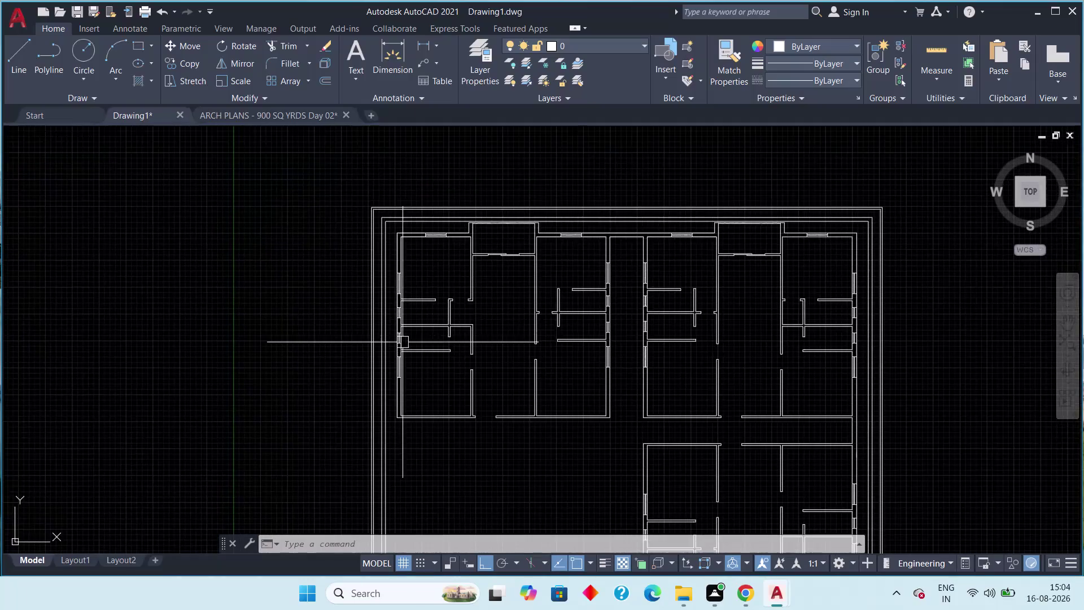
Cancel the running command and zoom and pan to the upper-left rooms' top wall openings.
scroll(up, 3)
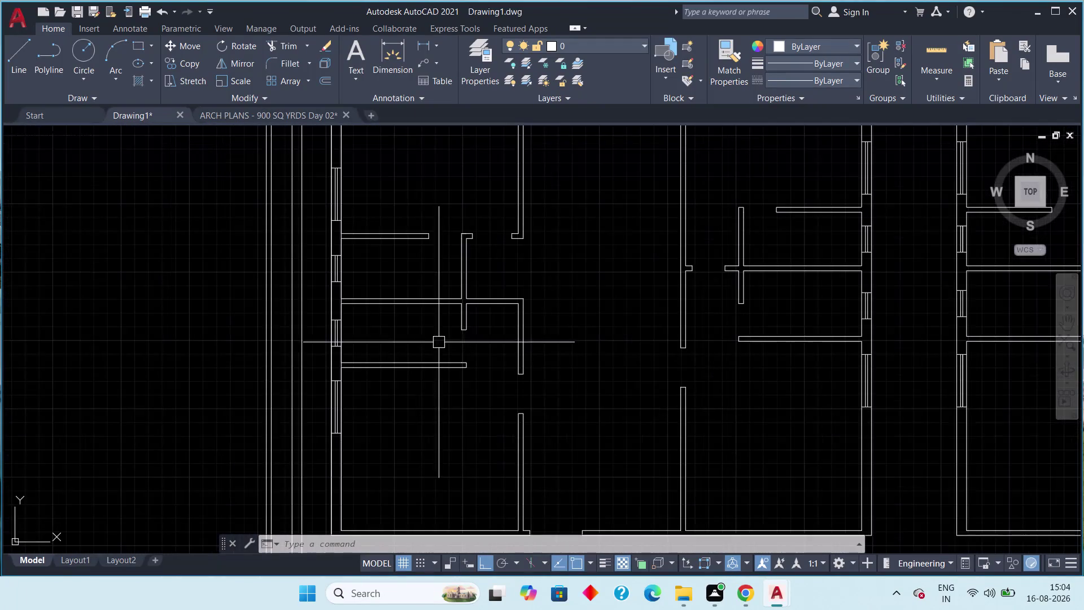
key(Escape)
middle_drag(480, 372, 485, 382)
scroll(up, 3)
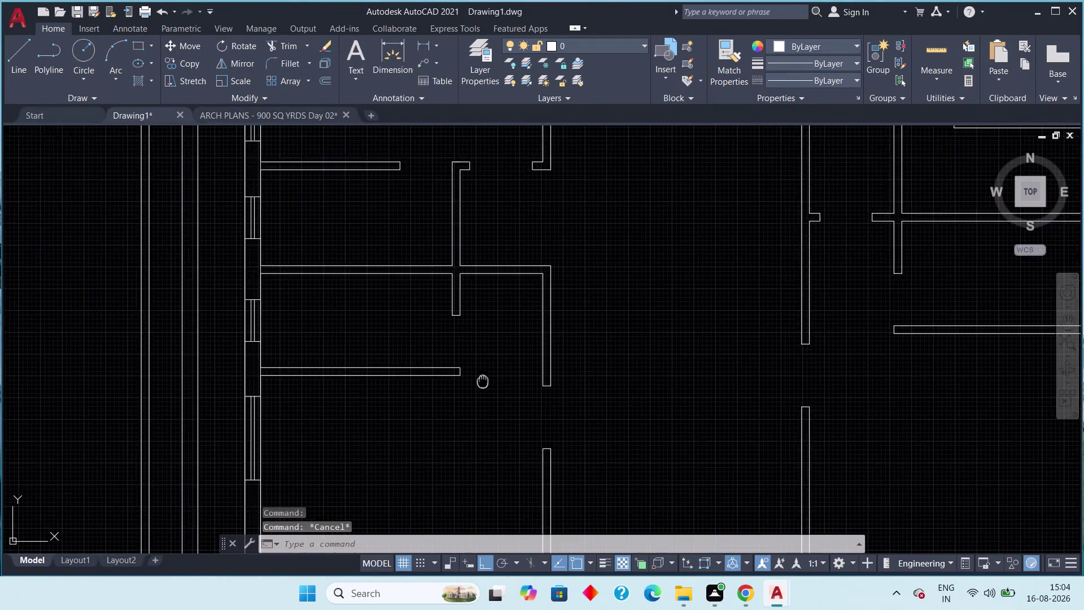
scroll(up, 3)
middle_drag(489, 384, 493, 398)
scroll(down, 3)
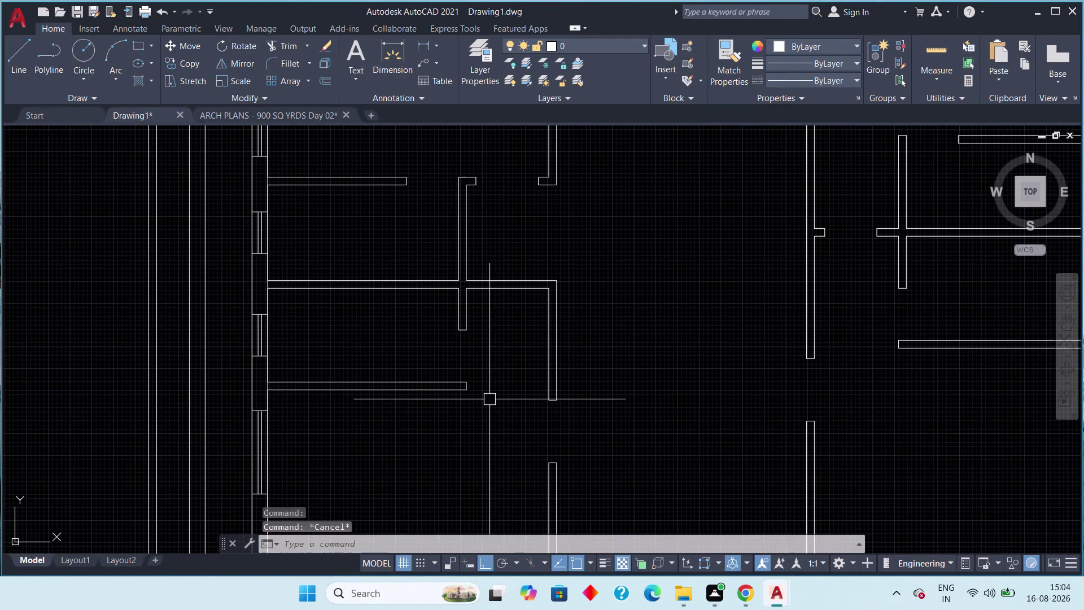
middle_drag(489, 400, 475, 413)
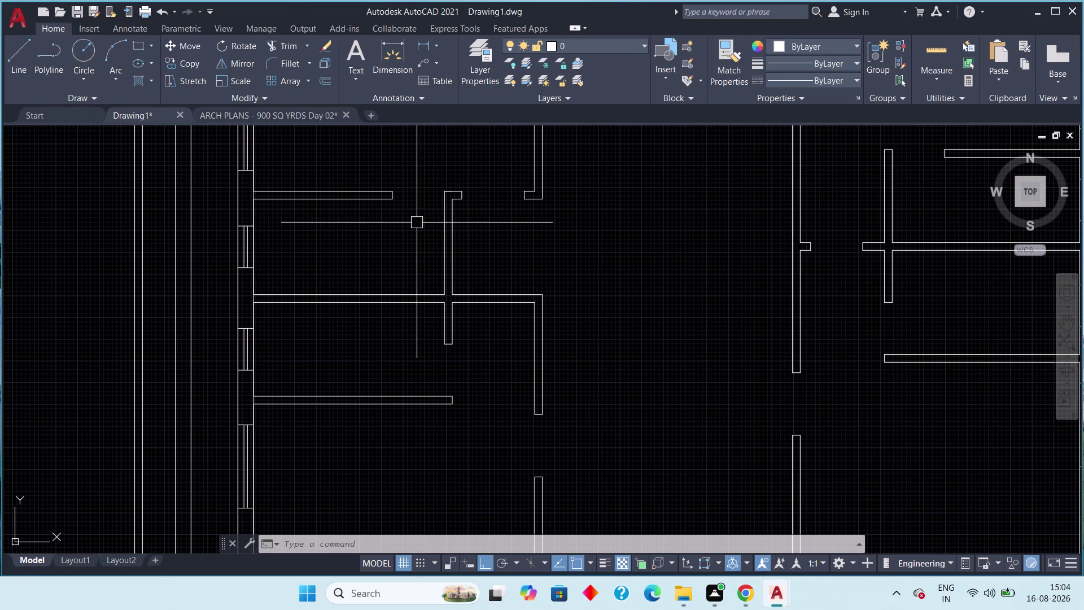
middle_drag(420, 211, 414, 271)
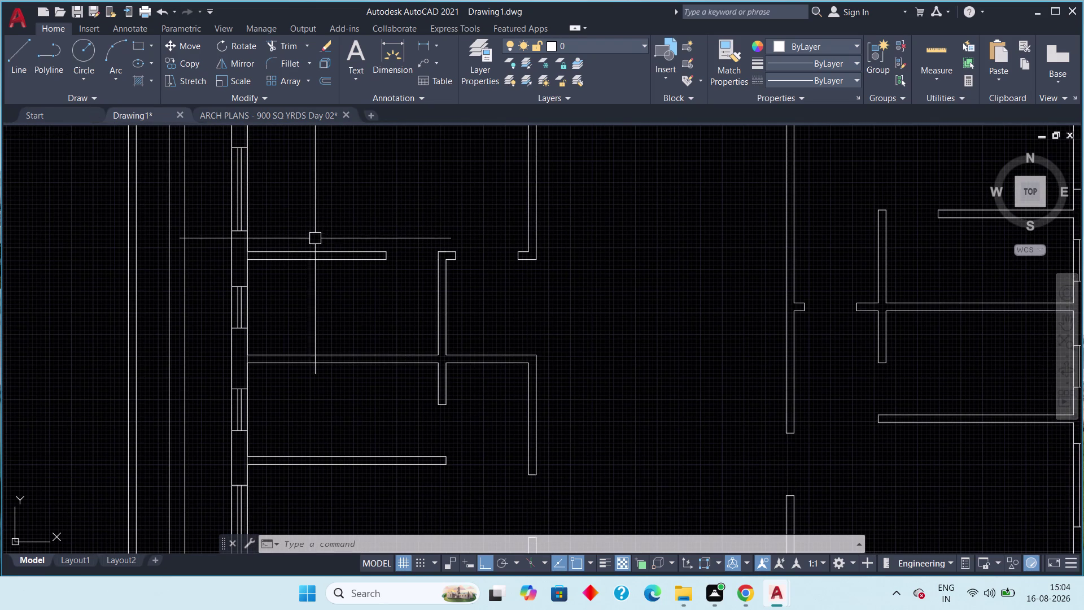
Open Tool Palettes with TP and drag an imperial door into the upper opening.
text(tp)
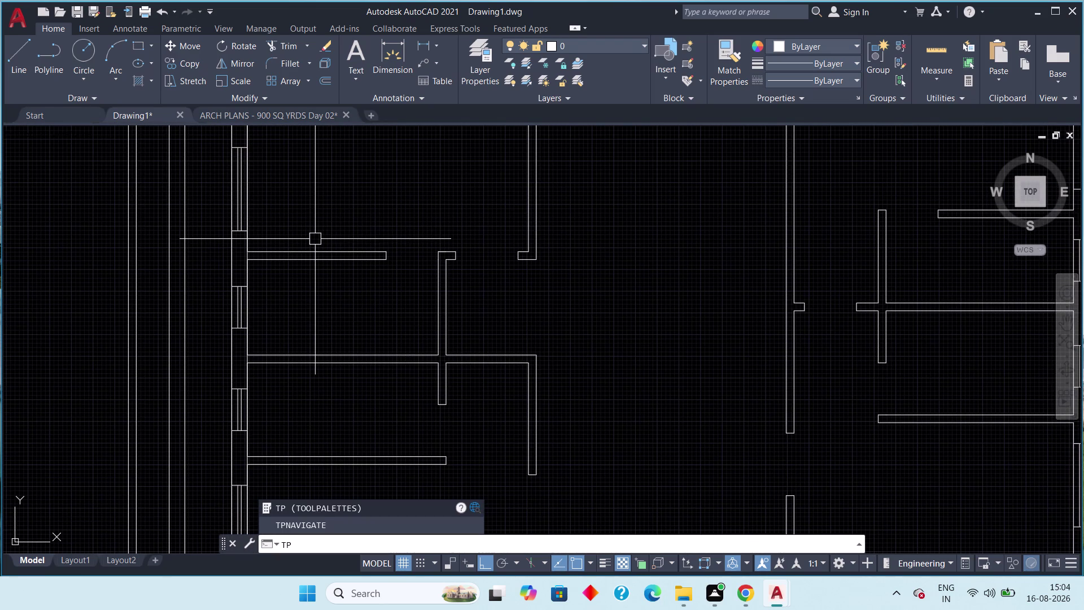
key(space)
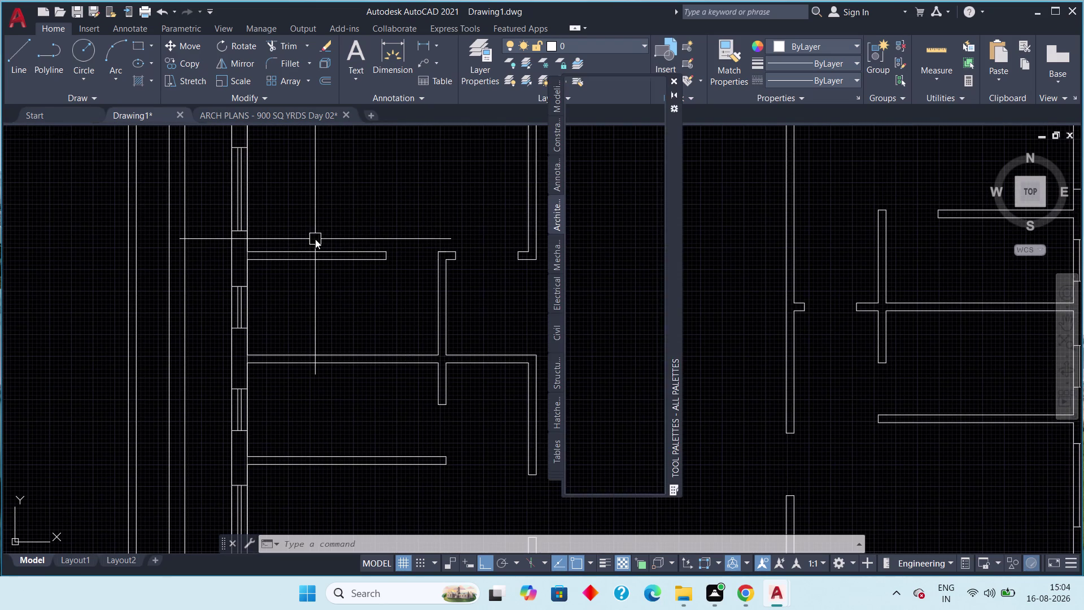
drag(596, 115, 445, 231)
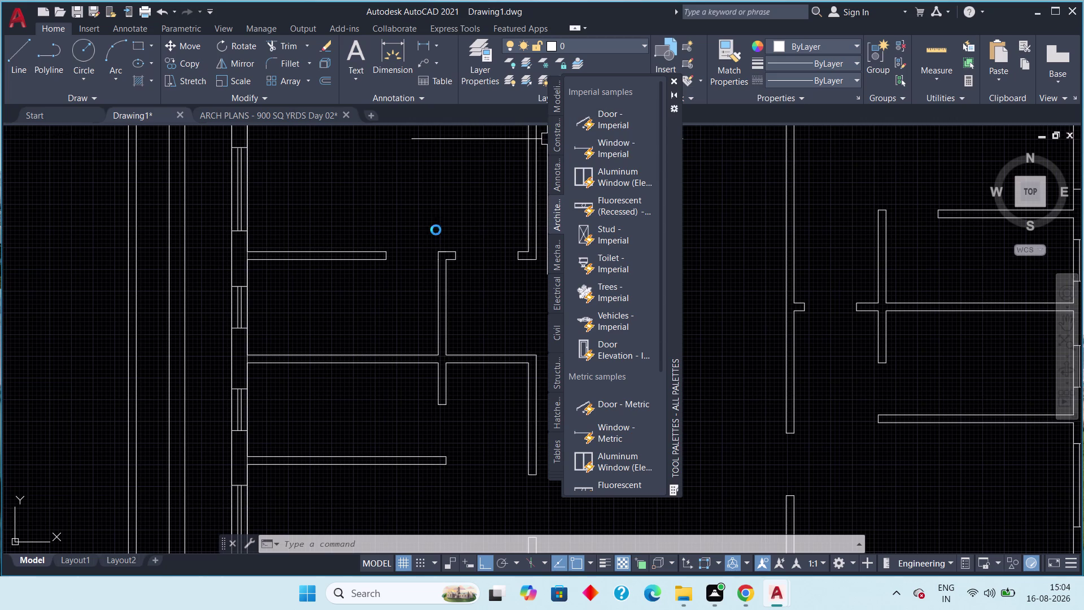
drag(445, 230, 418, 230)
drag(602, 117, 603, 123)
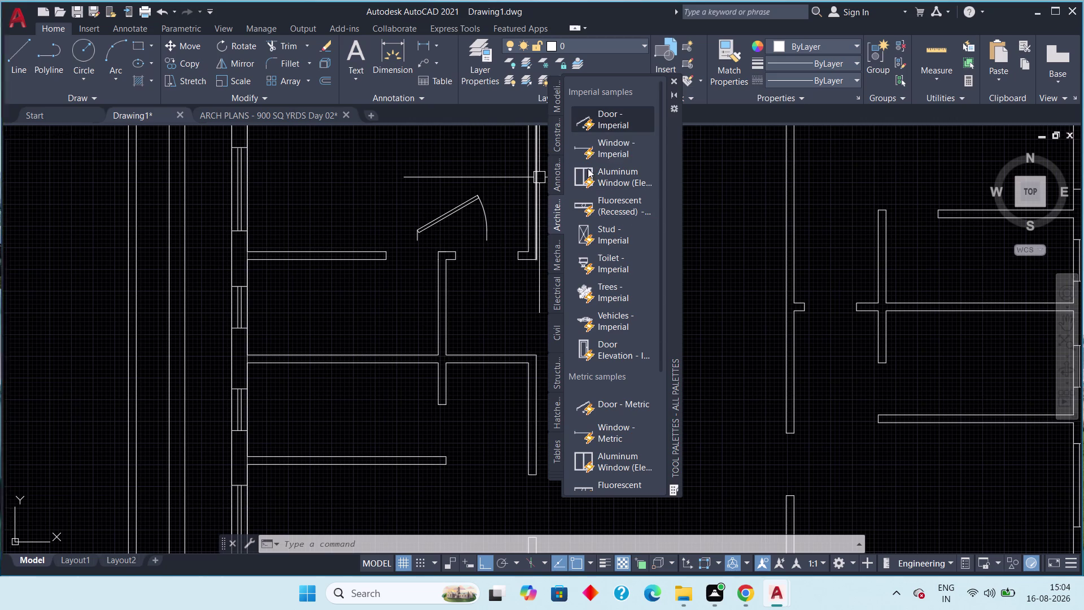
Place a second imperial door in the lower opening and close the Tool Palettes.
drag(602, 123, 370, 404)
middle_drag(372, 408, 370, 405)
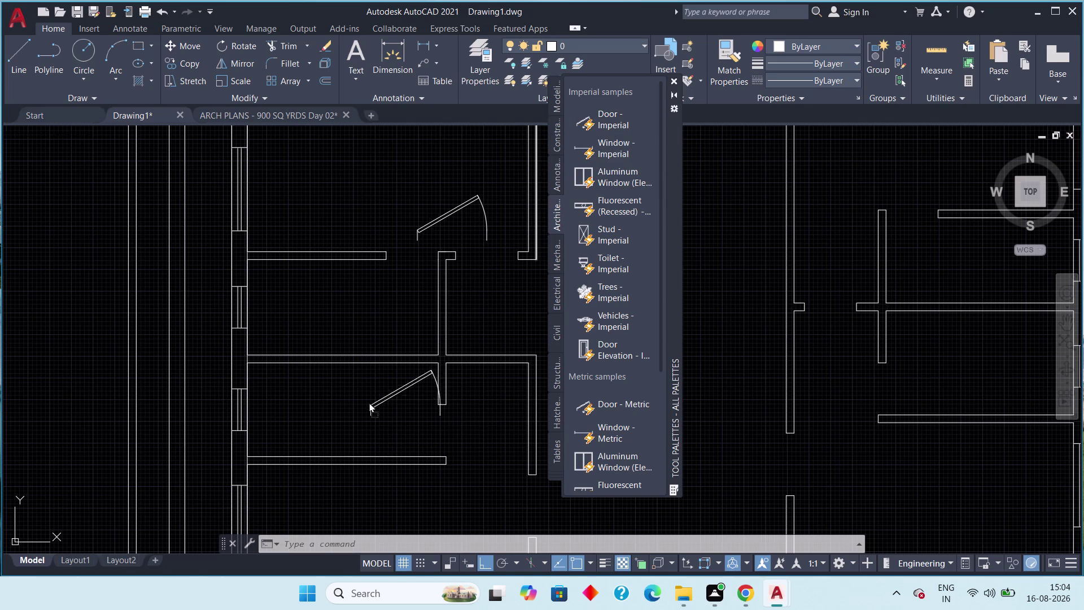
middle_drag(370, 404, 323, 314)
drag(370, 404, 425, 436)
middle_drag(398, 401, 376, 368)
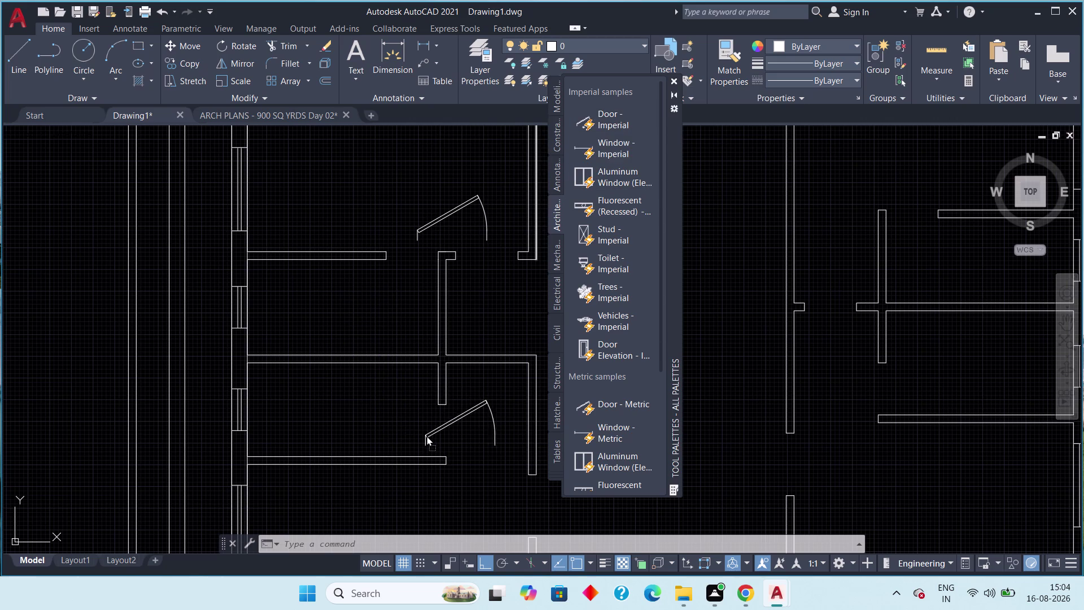
drag(426, 435, 439, 431)
middle_drag(426, 443, 352, 382)
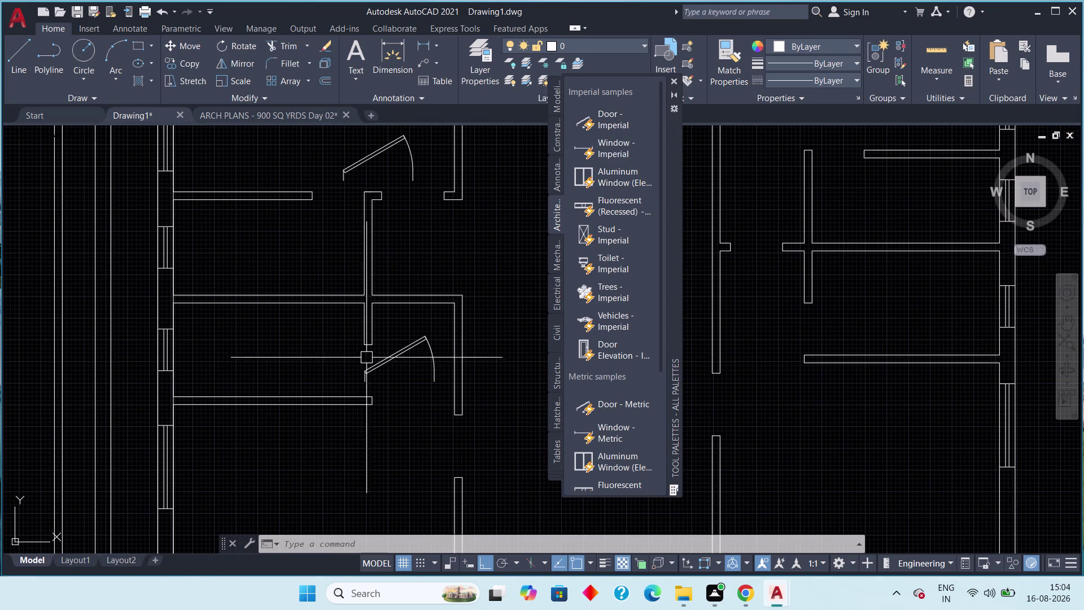
scroll(down, 3)
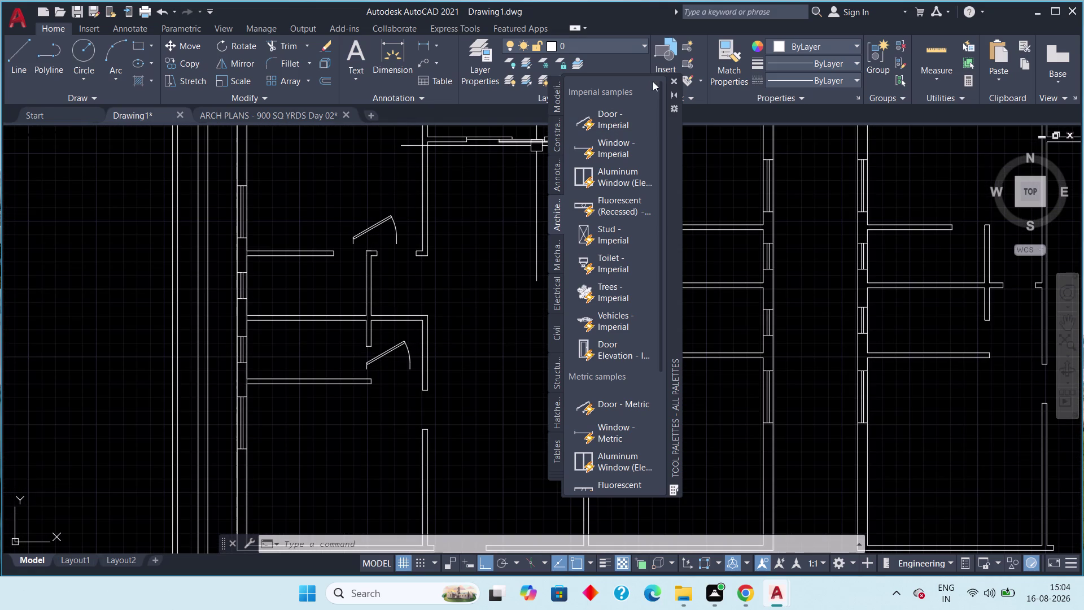
click(676, 77)
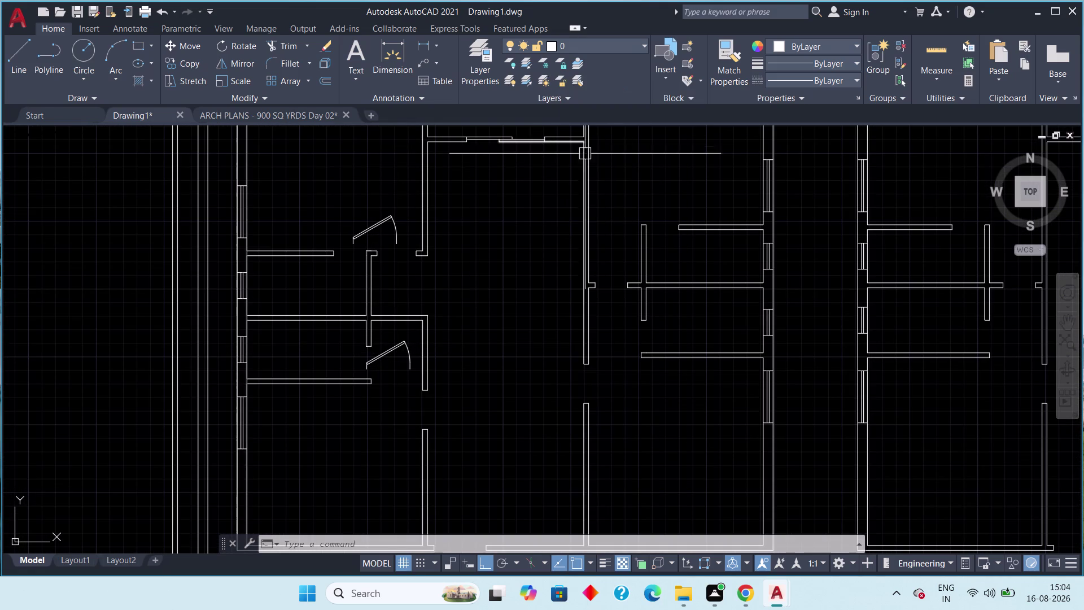
scroll(down, 3)
Pan out over the whole floor plan to check the door placements.
middle_drag(560, 225, 533, 202)
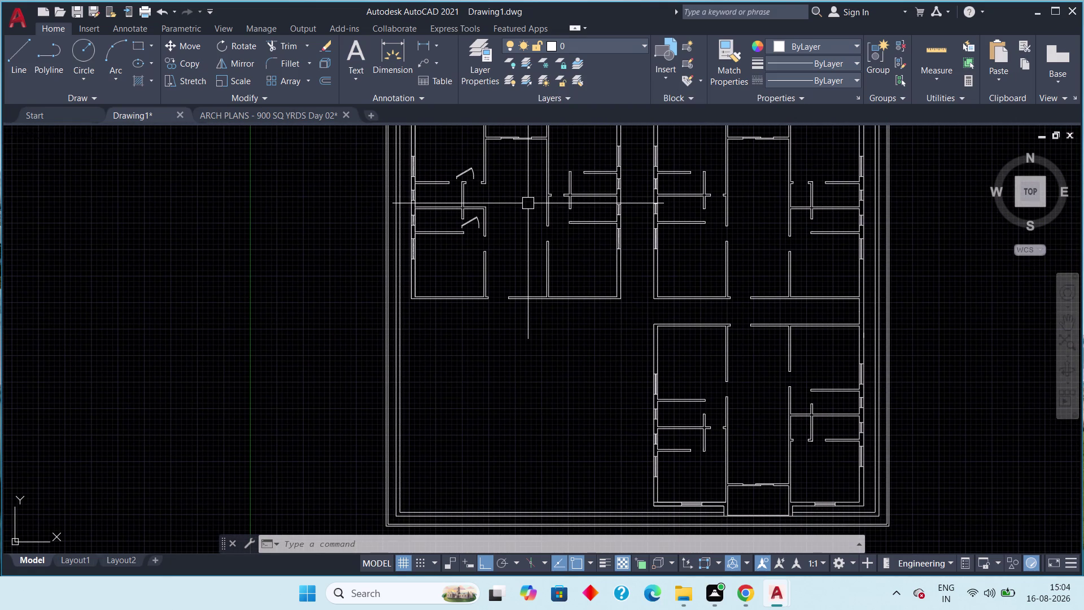
middle_drag(546, 248, 477, 302)
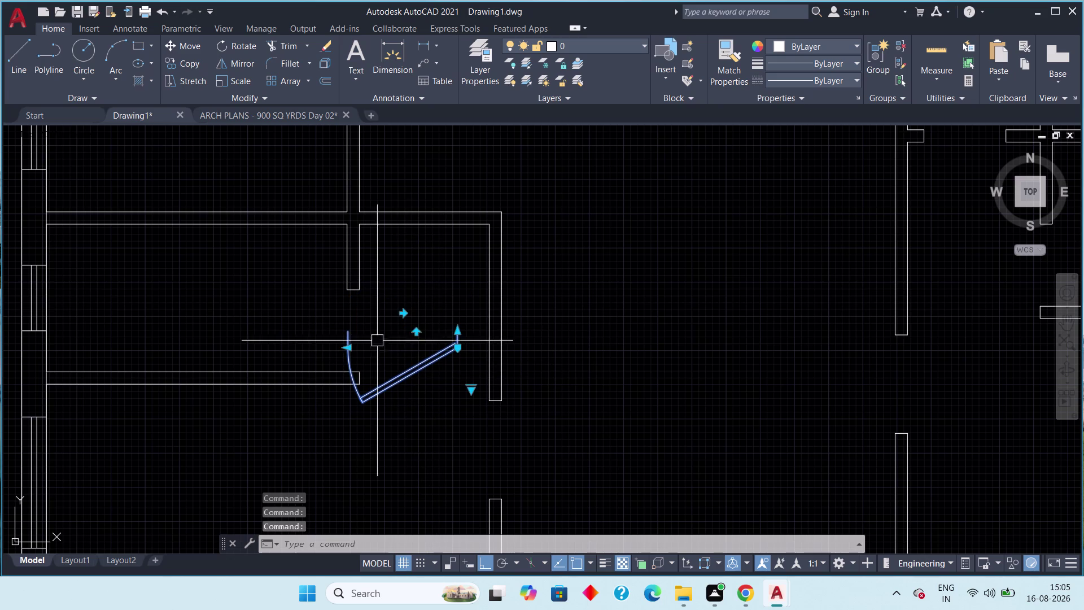
Flip the door's hinge and swing, then set its opening angle to 90°.
click(470, 388)
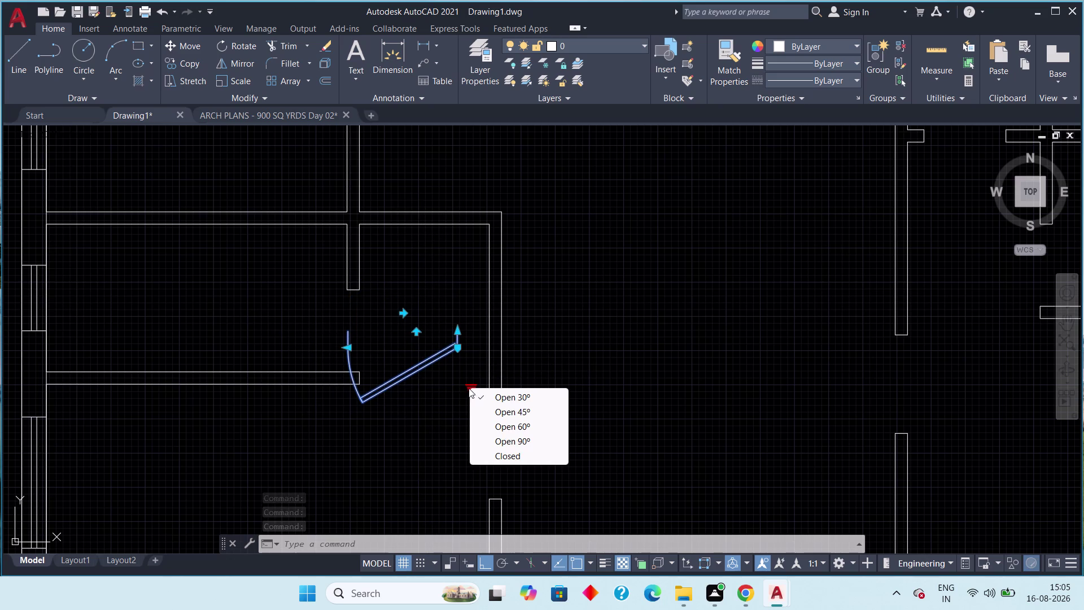
click(494, 405)
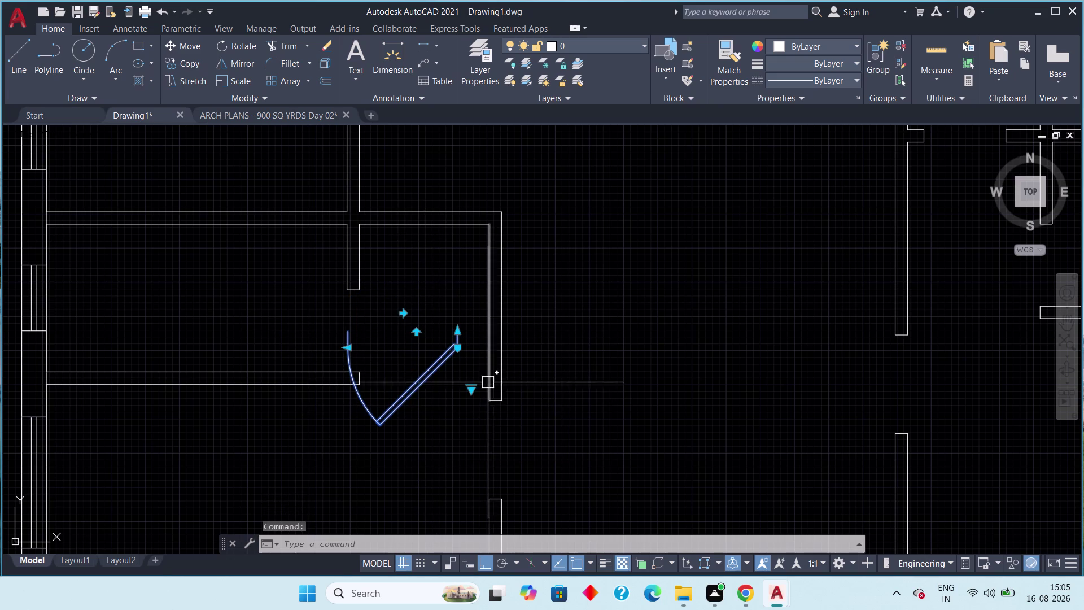
click(472, 389)
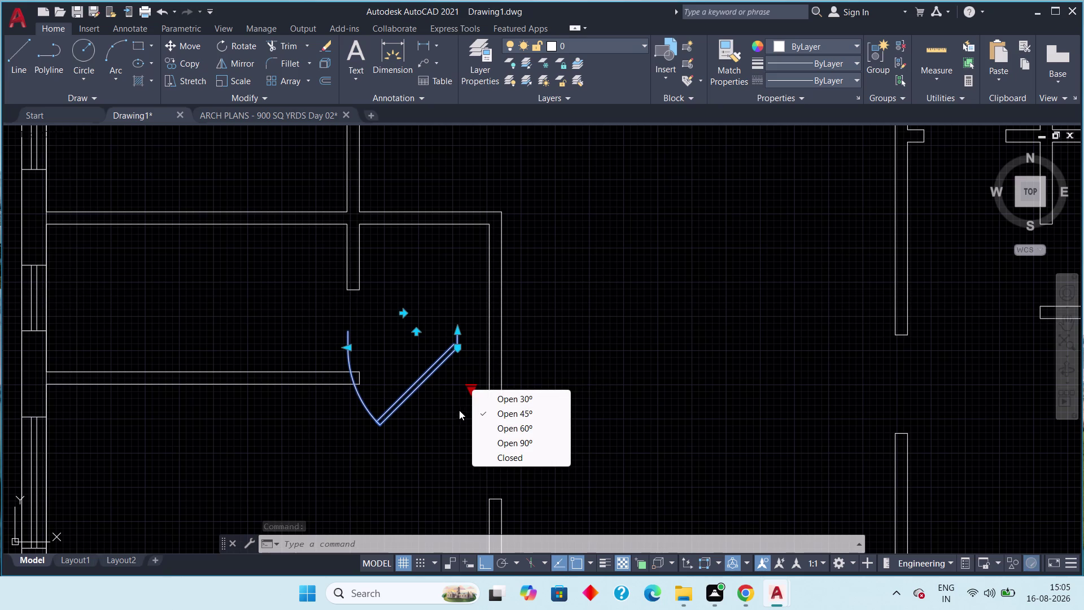
click(522, 439)
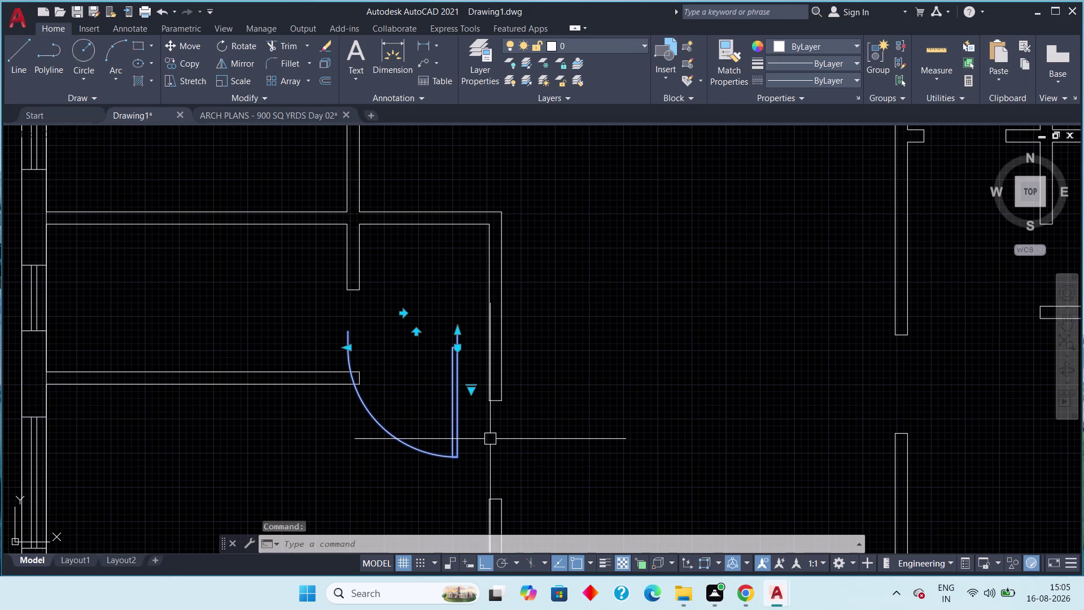
Flip the door swing up into the opening and move the hinge to the left side.
click(419, 336)
click(417, 336)
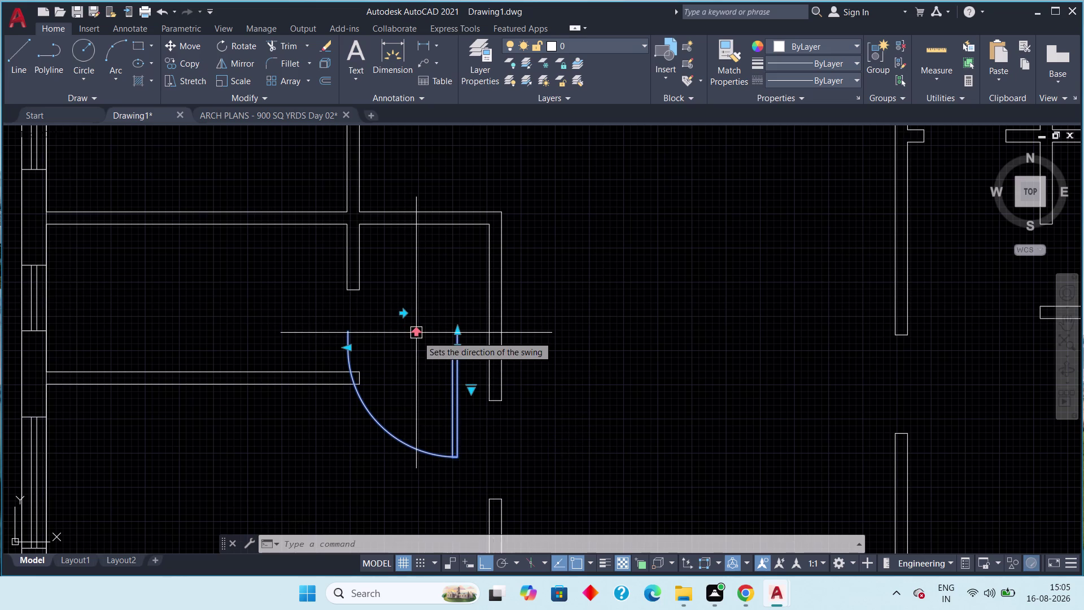
click(418, 336)
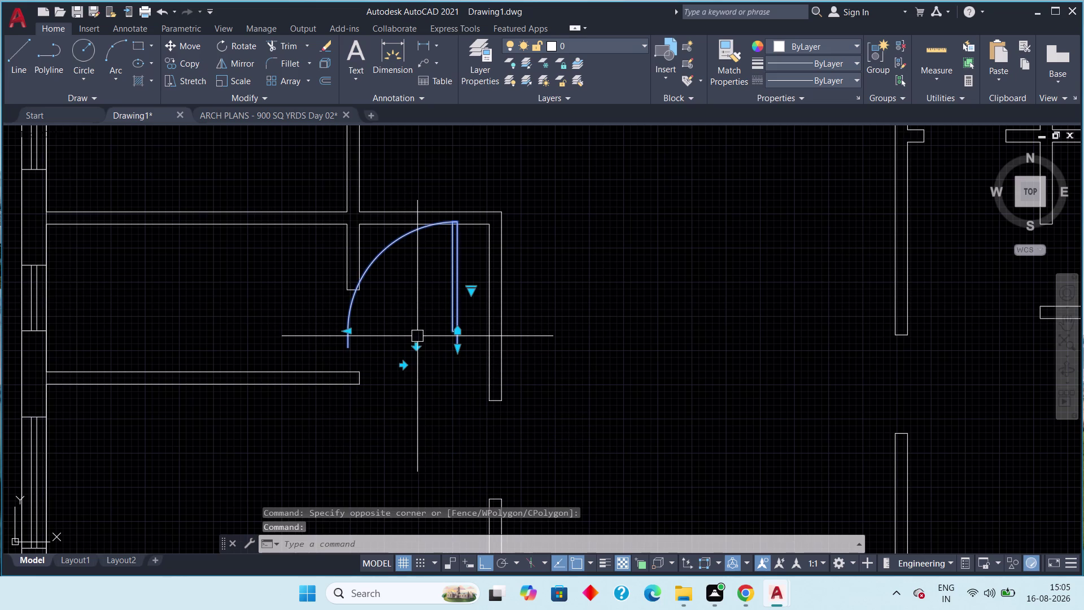
click(406, 365)
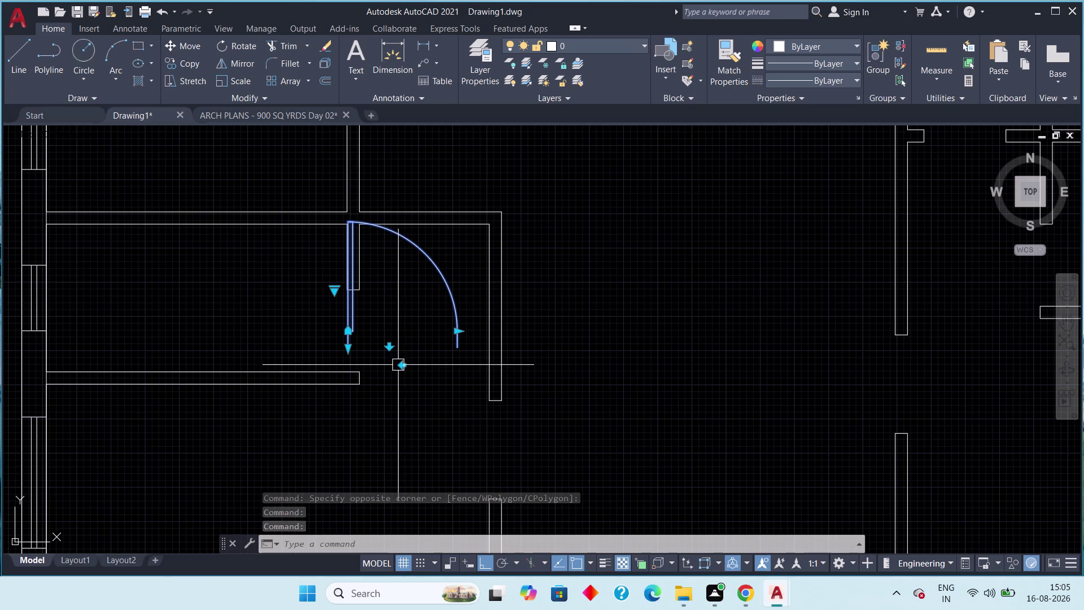
click(401, 367)
click(402, 367)
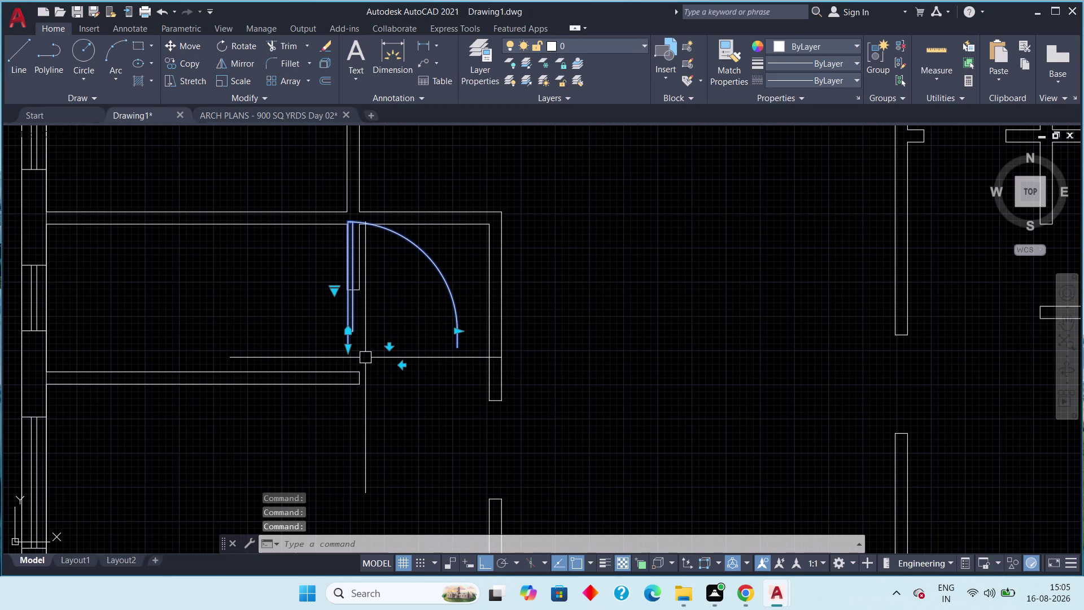
Rotate the door with RO about its hinge corner so the leaf lies along the lower wall.
key(r)
key(o)
key(space)
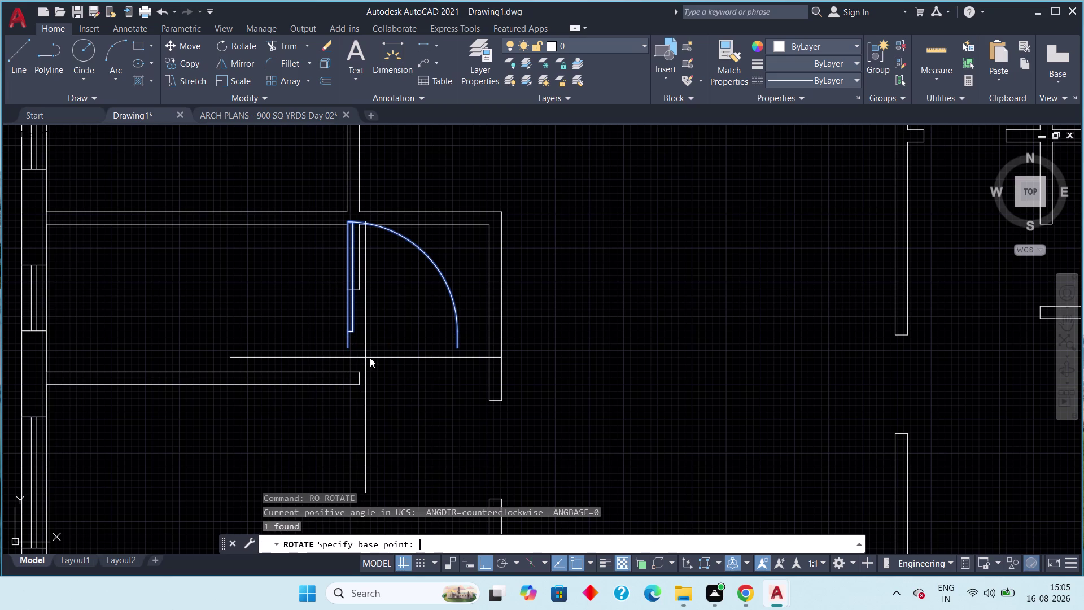
click(344, 346)
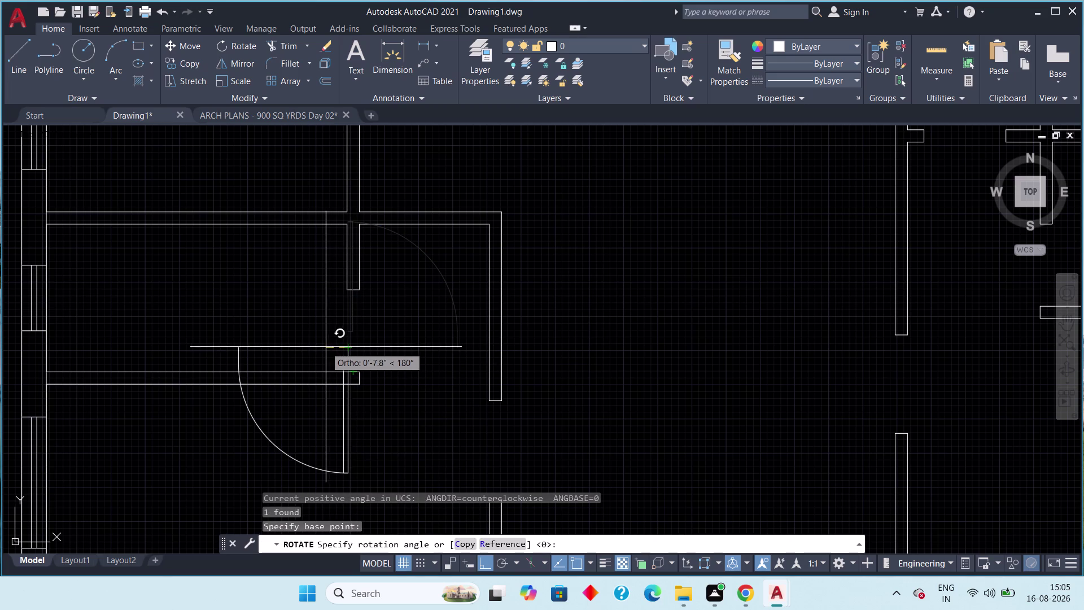
key(F8)
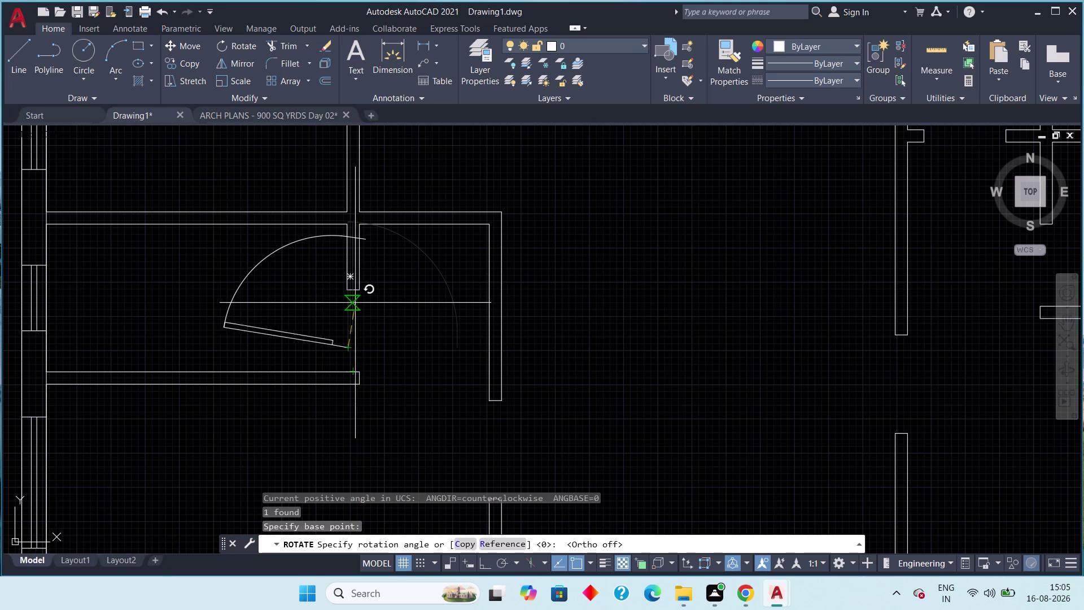
key(F8)
click(334, 307)
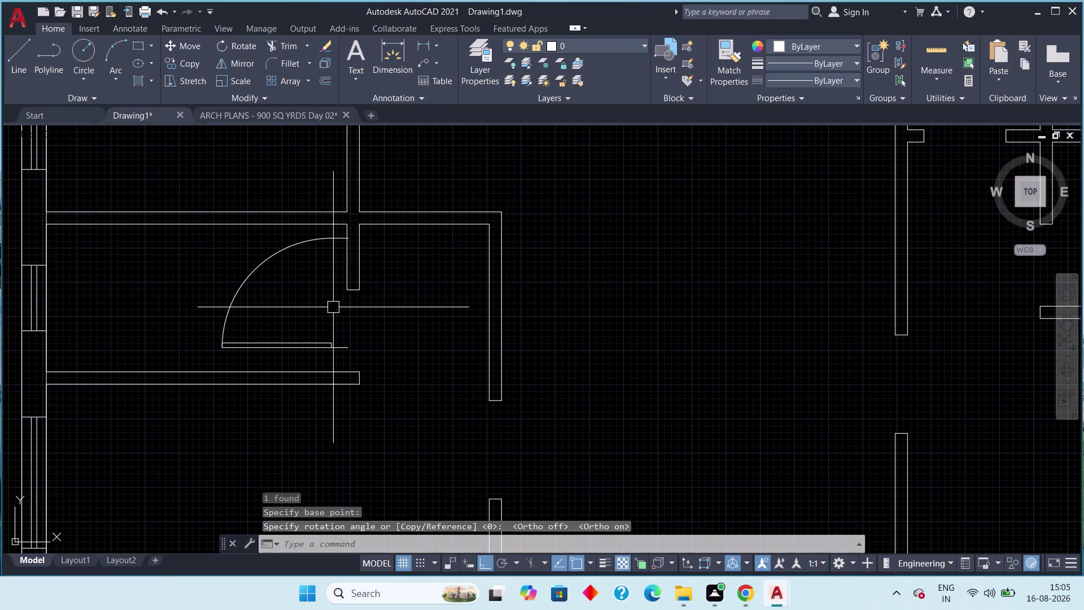
Reselect the rotated door and zoom in on its lower end.
key(Escape)
drag(351, 324, 315, 338)
click(303, 347)
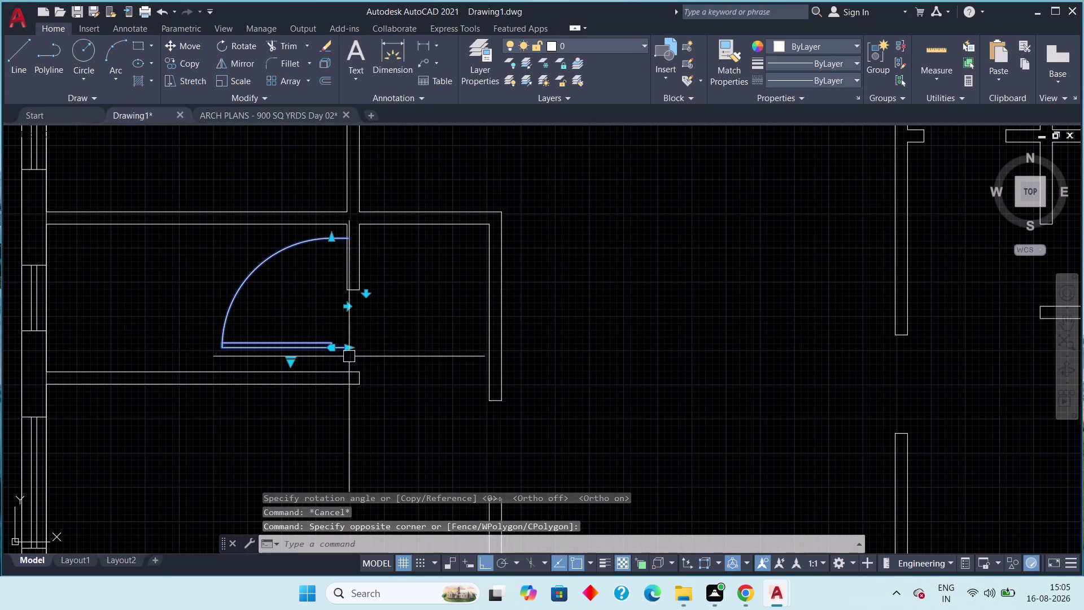
middle_drag(352, 356, 295, 325)
scroll(up, 3)
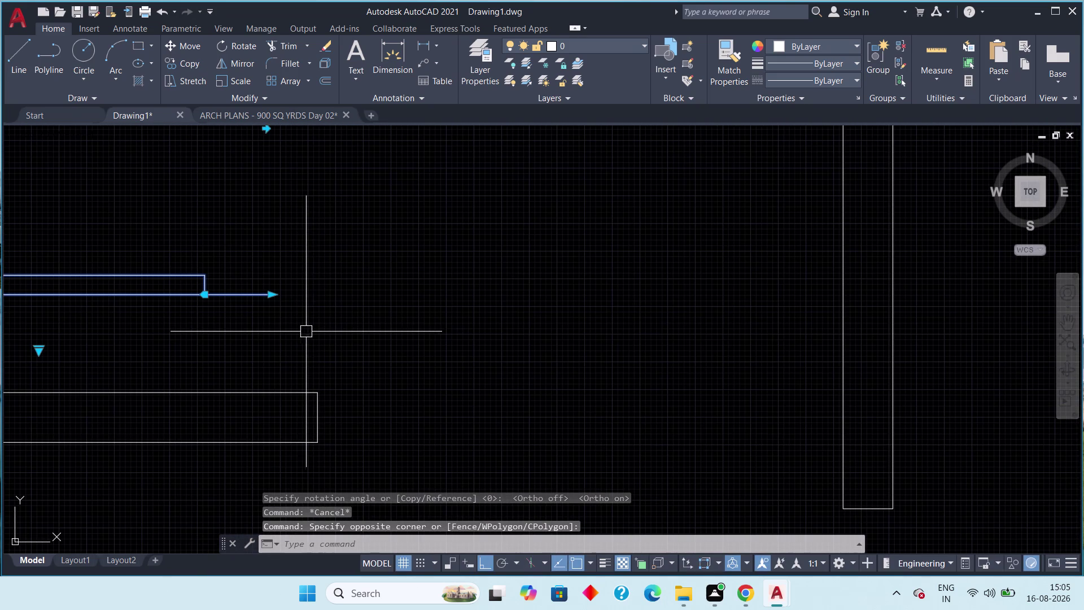
Move the door from its corner onto the wall's end point.
key(m)
key(space)
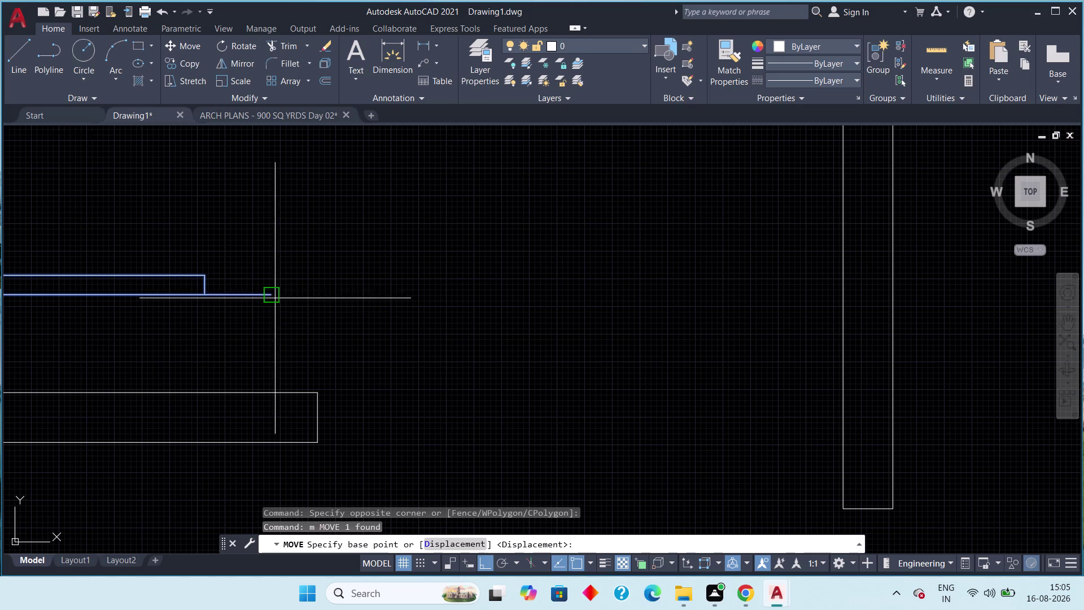
click(273, 293)
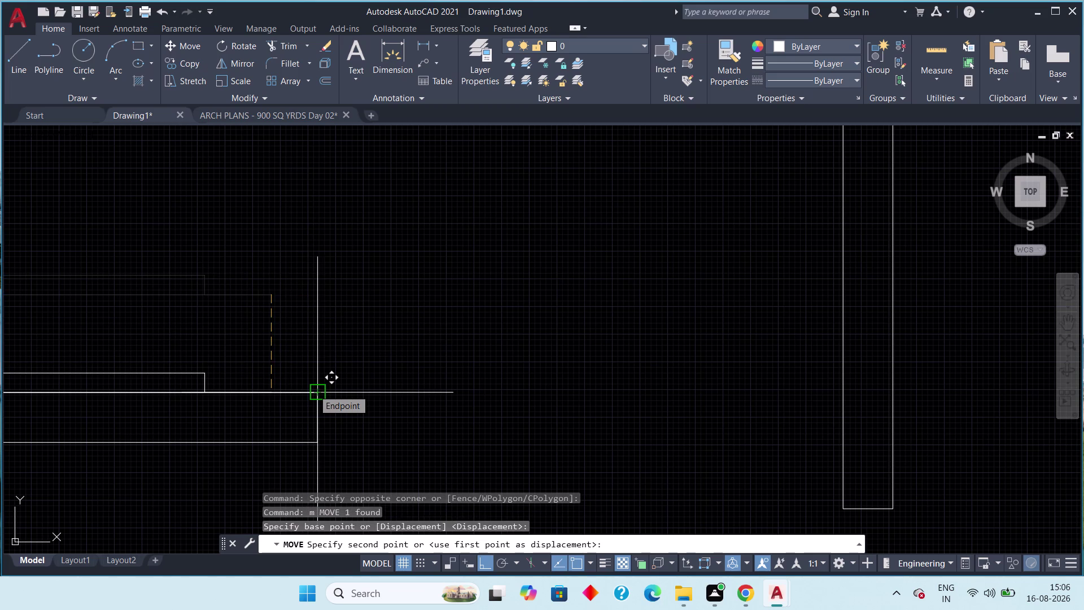
key(F8)
scroll(down, 3)
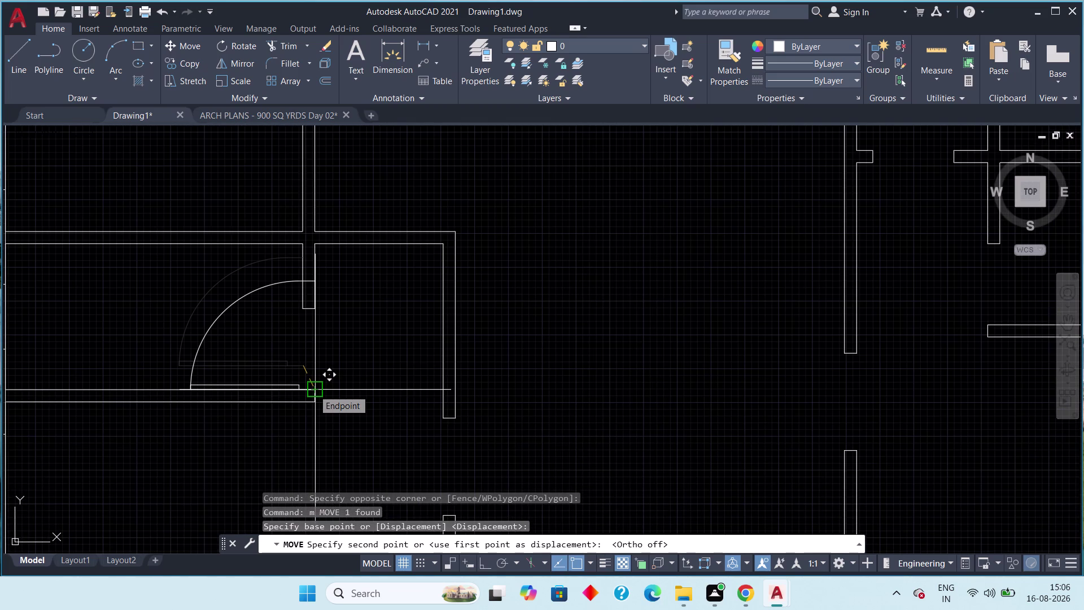
scroll(up, 3)
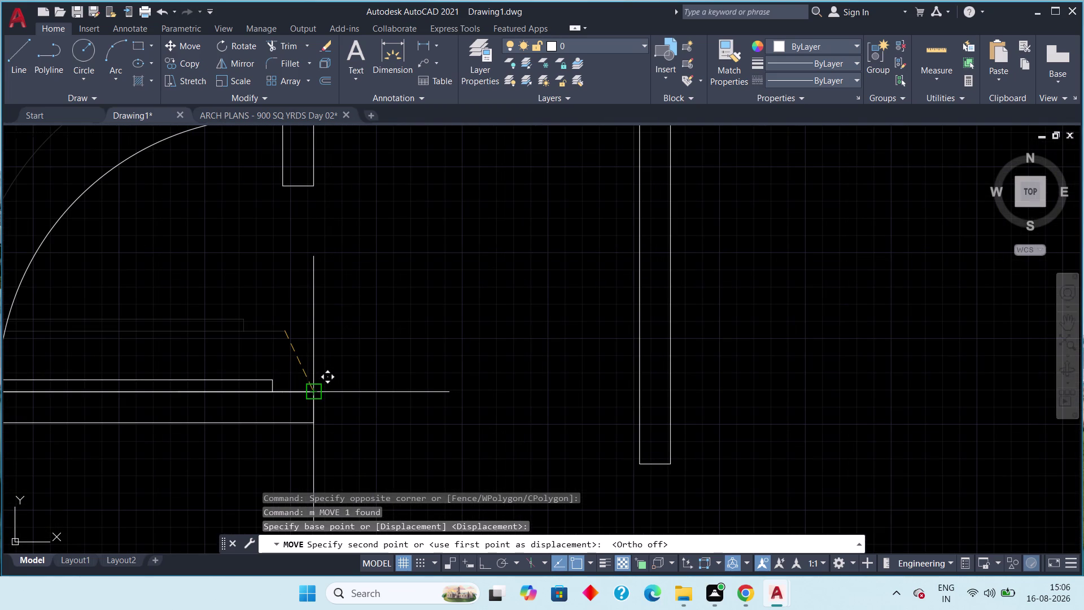
click(313, 390)
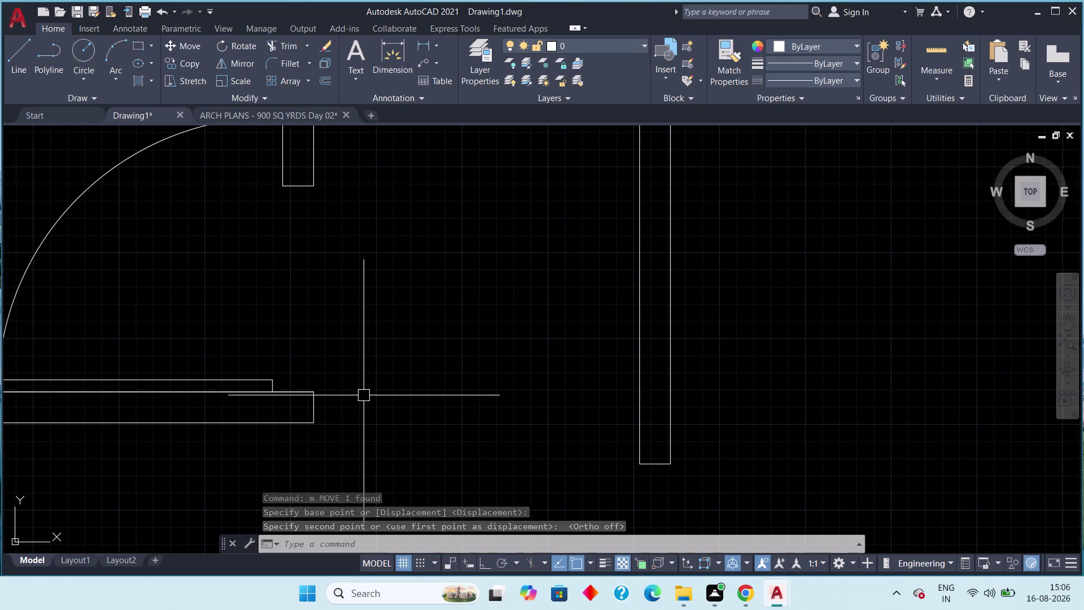
Grip-edit the door's corner to sit at the opening edge.
scroll(down, 3)
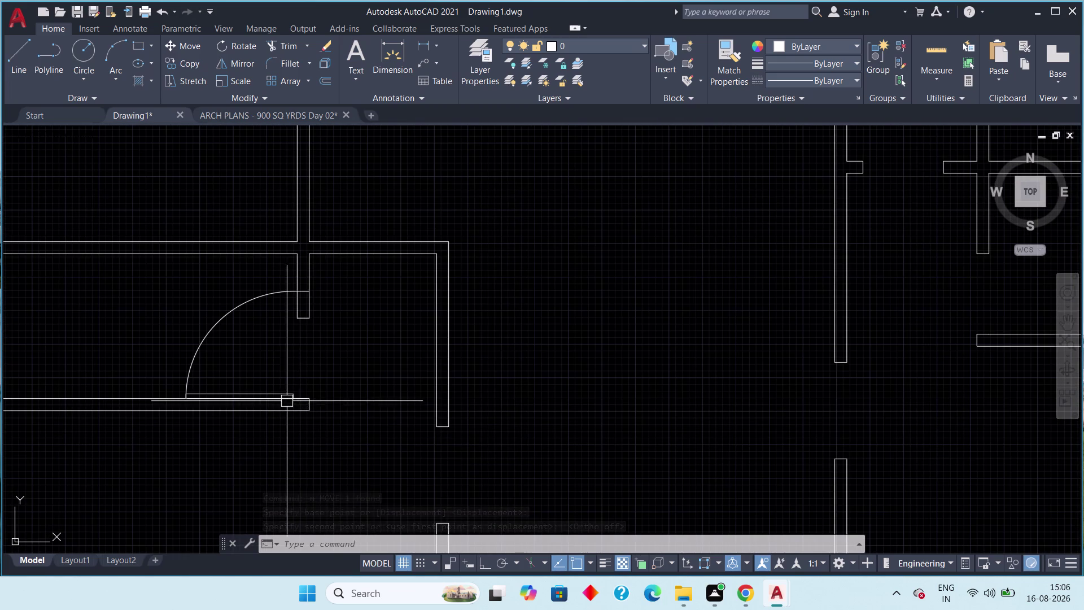
scroll(up, 3)
click(261, 230)
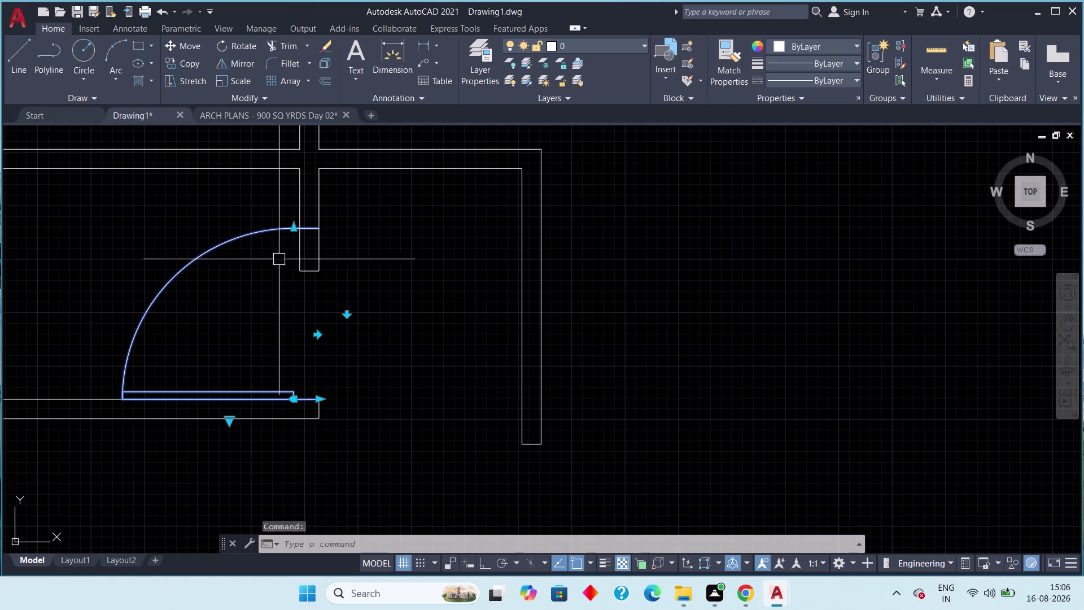
click(294, 227)
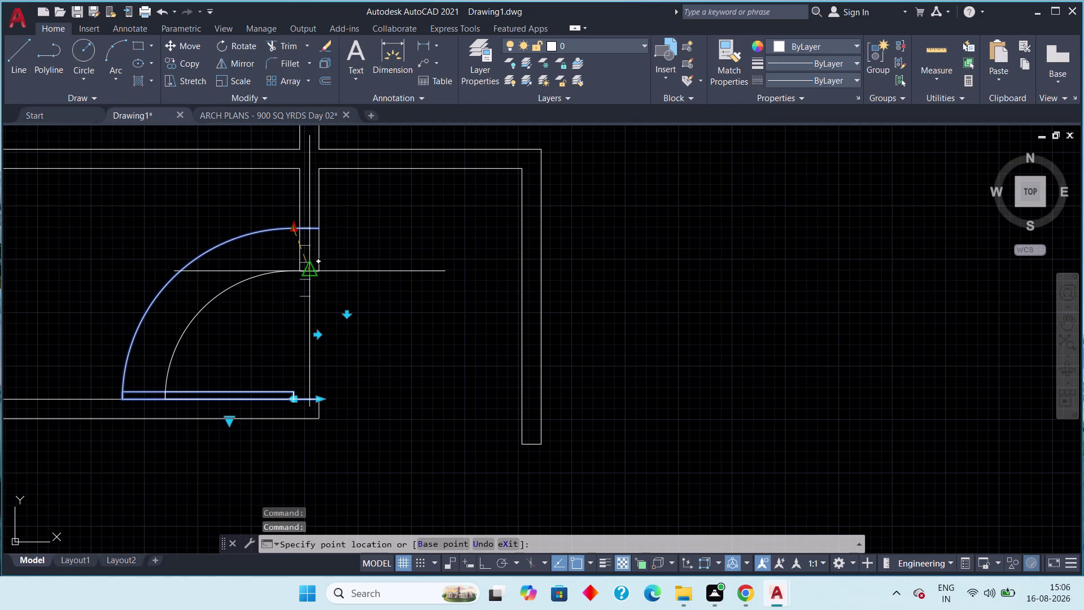
click(307, 274)
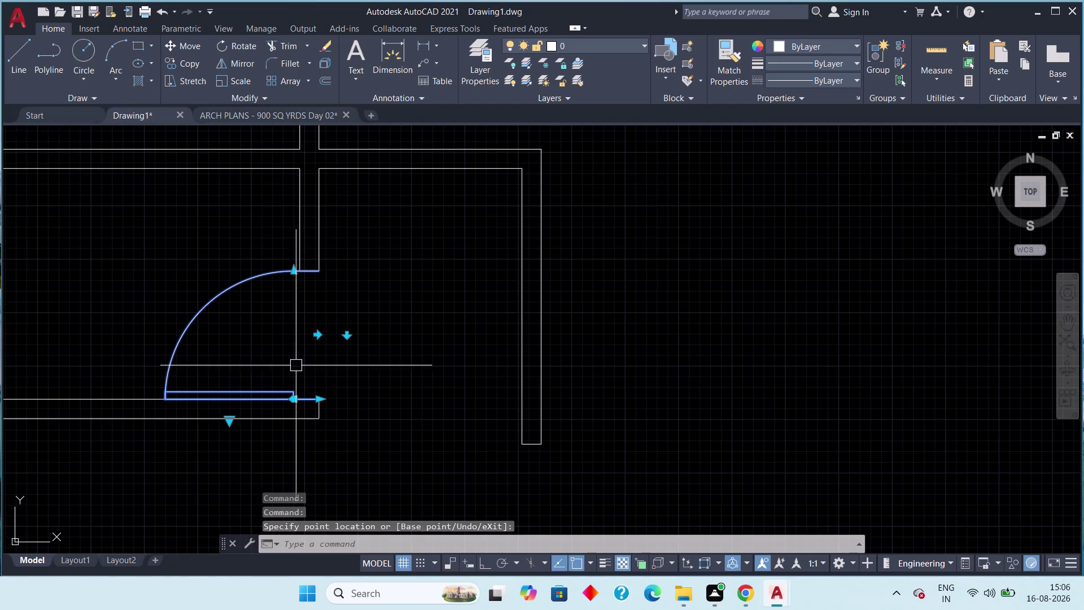
key(Escape)
Select the upper door and toggle its swing and orientation flip grips.
scroll(down, 3)
middle_drag(325, 379, 315, 373)
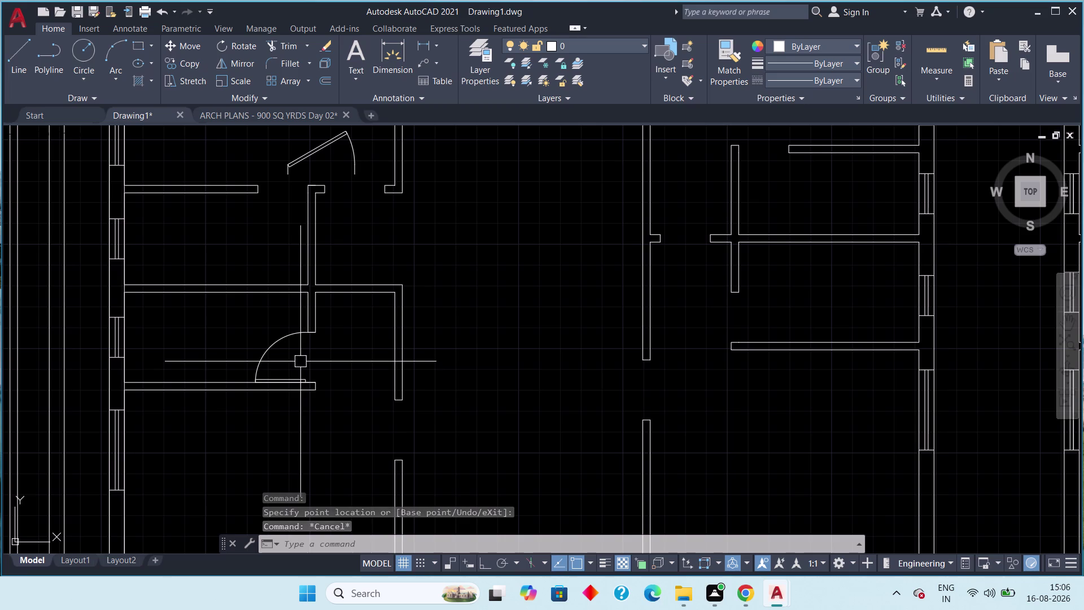
middle_drag(299, 362, 288, 387)
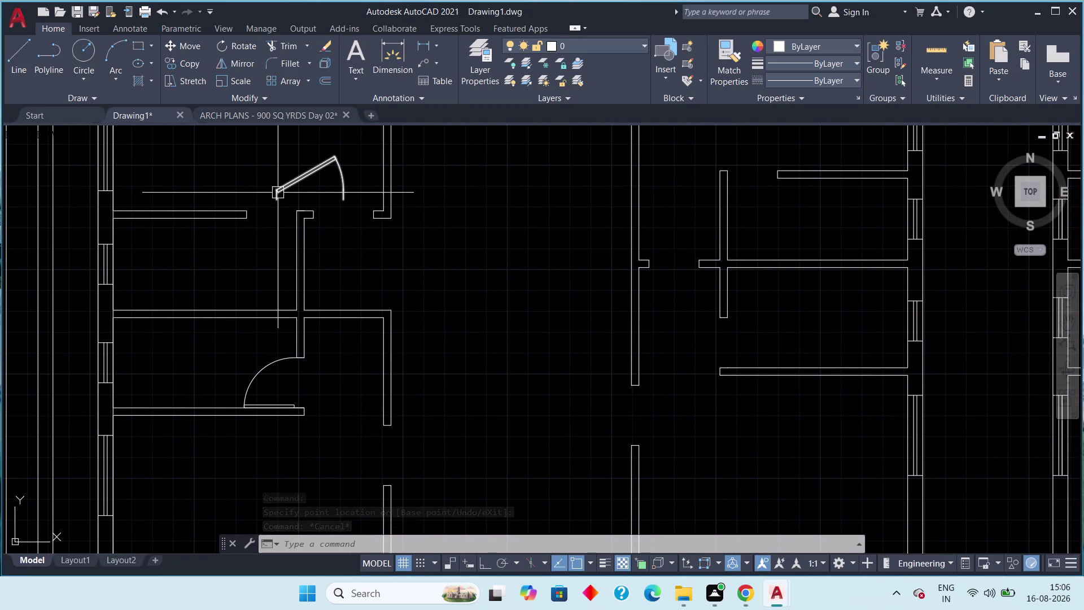
click(279, 195)
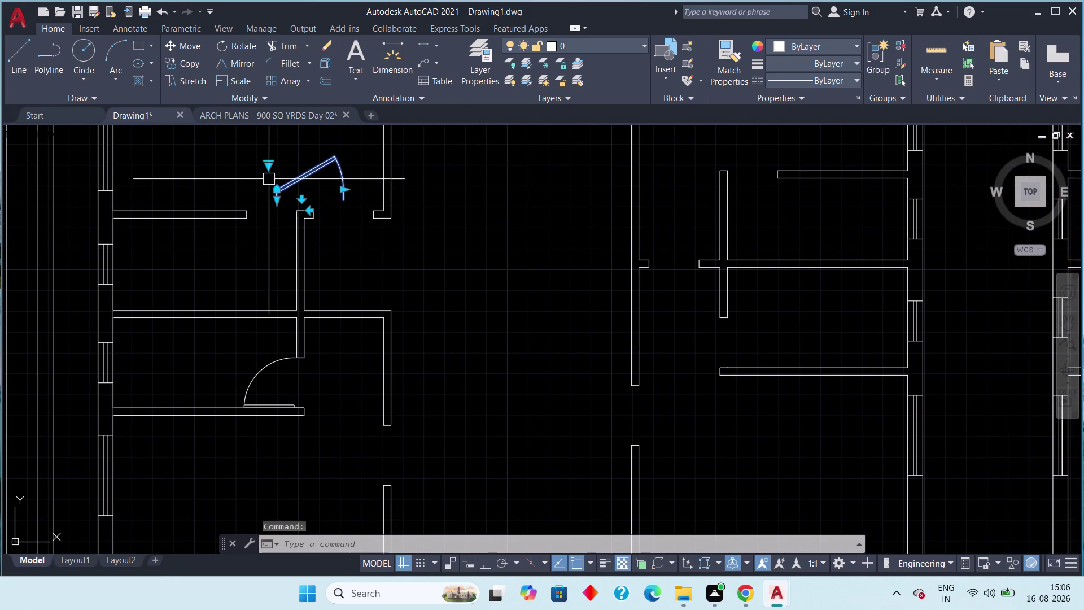
click(305, 198)
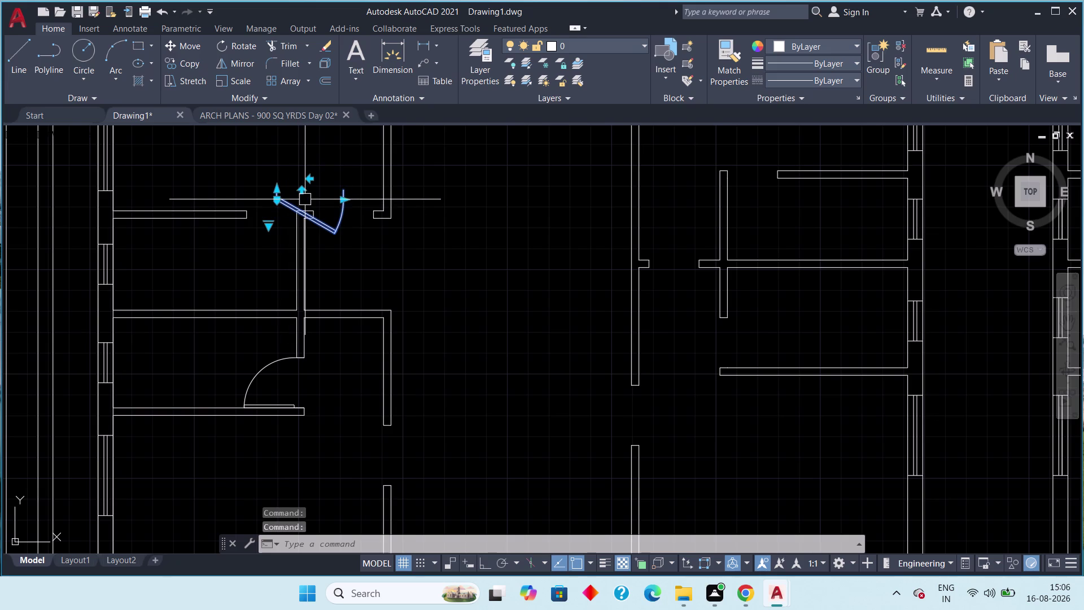
click(303, 193)
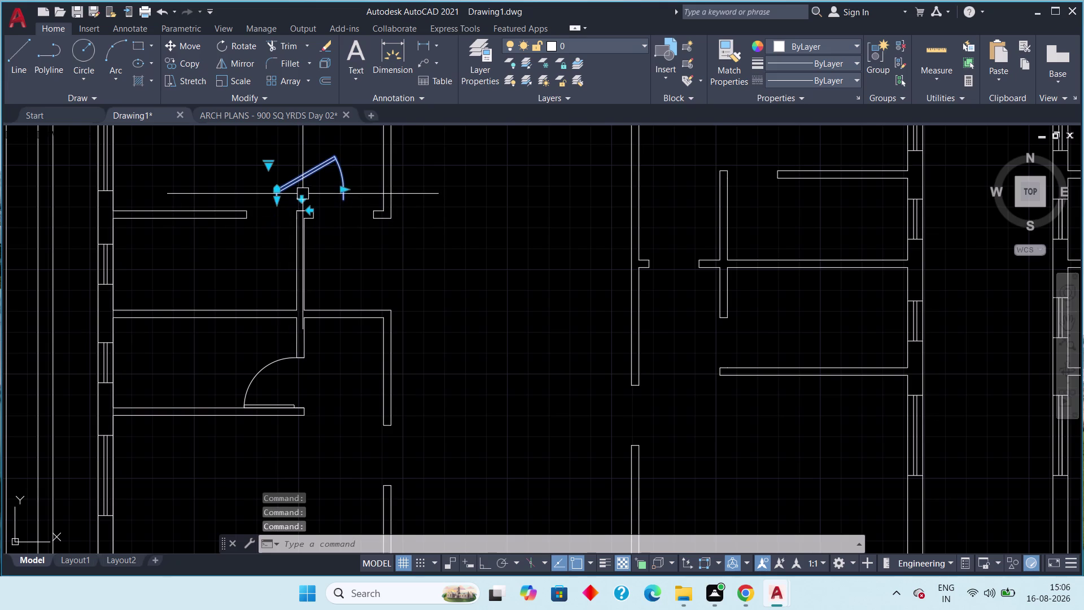
click(267, 161)
click(286, 210)
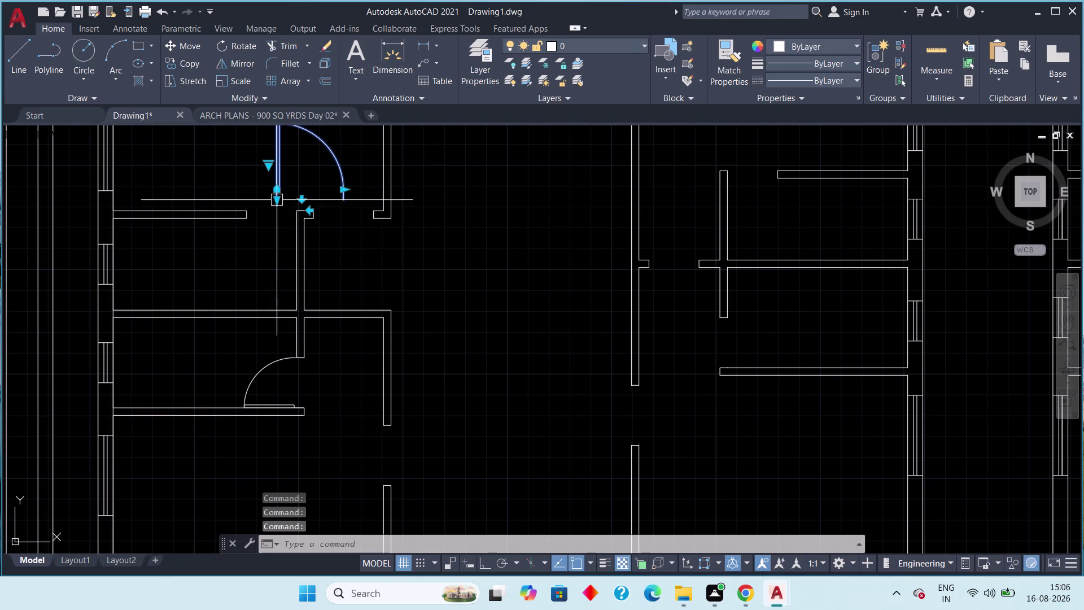
click(309, 208)
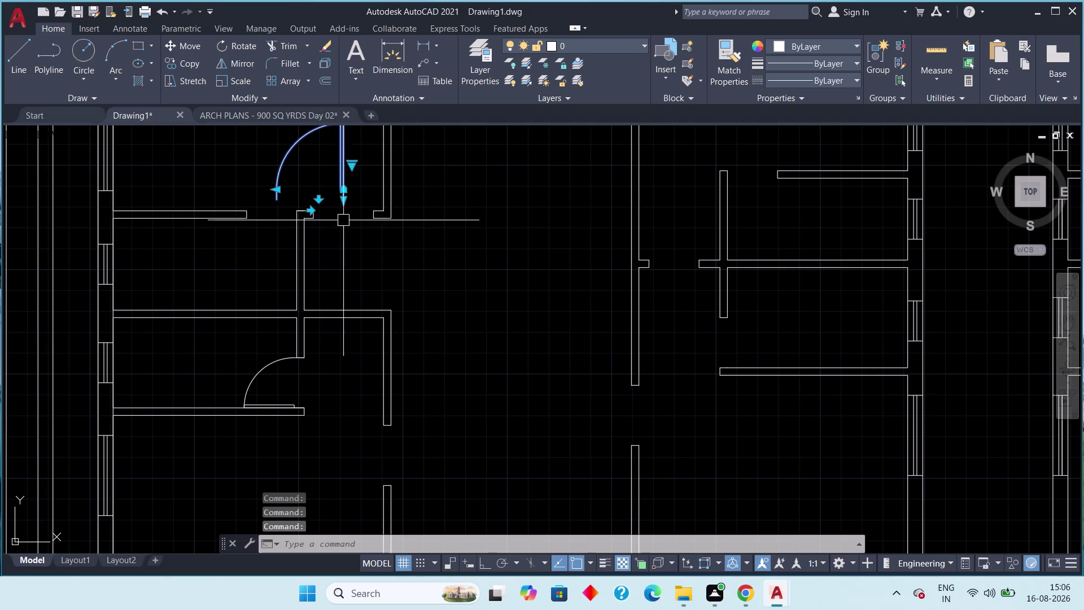
Flip the upper door so it swings down into its room.
middle_drag(355, 234, 279, 238)
click(242, 204)
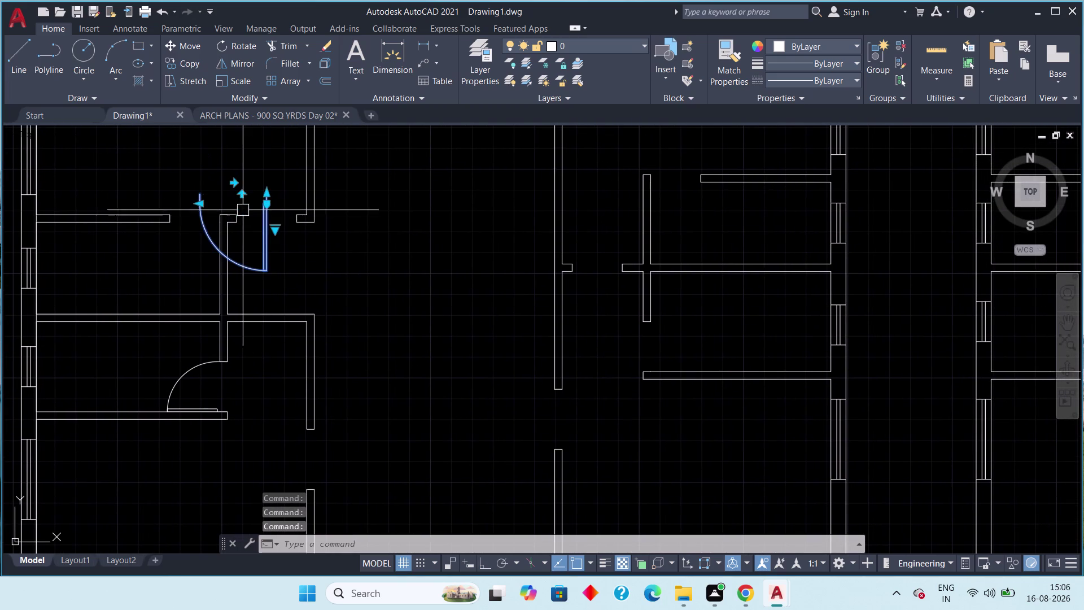
middle_drag(279, 255, 350, 290)
scroll(up, 3)
middle_drag(338, 235, 361, 269)
Window-select the upper door and start moving it, then cancel the move.
key(Escape)
drag(416, 226, 335, 280)
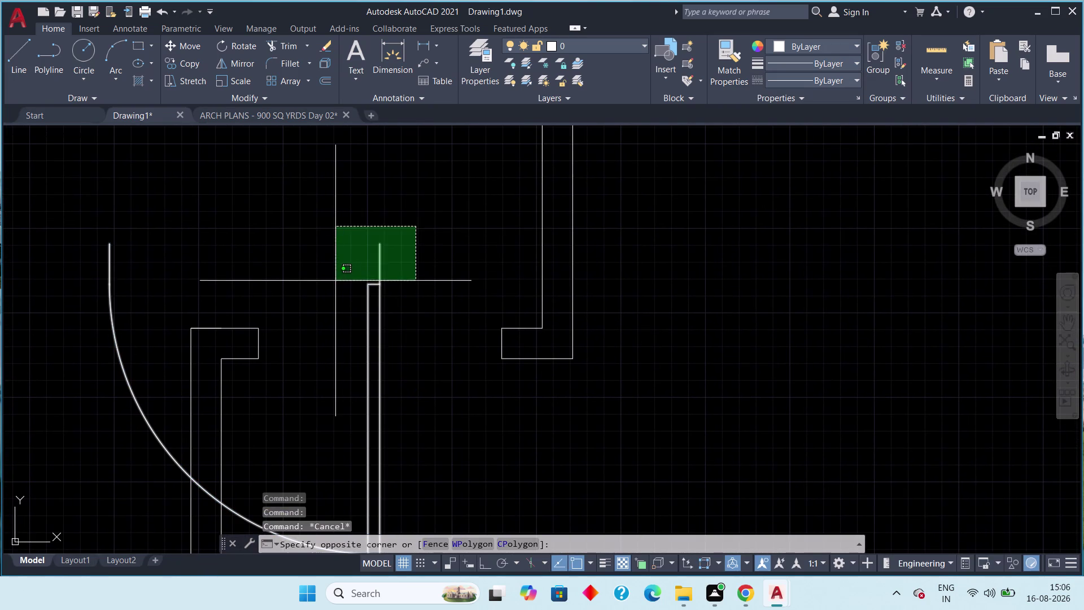
drag(335, 280, 336, 281)
click(325, 275)
key(space)
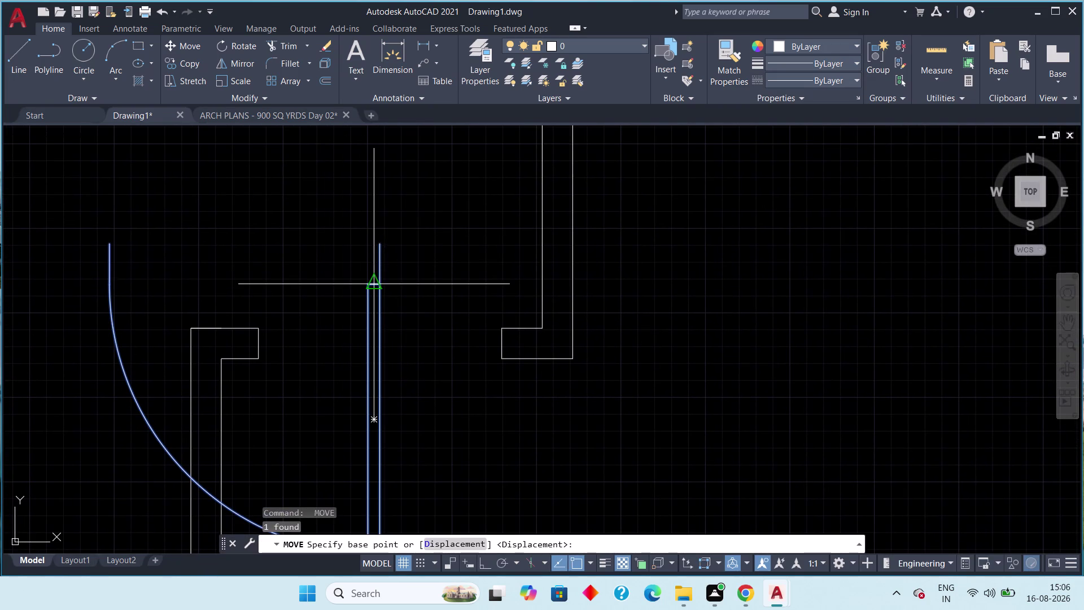
key(m)
click(380, 247)
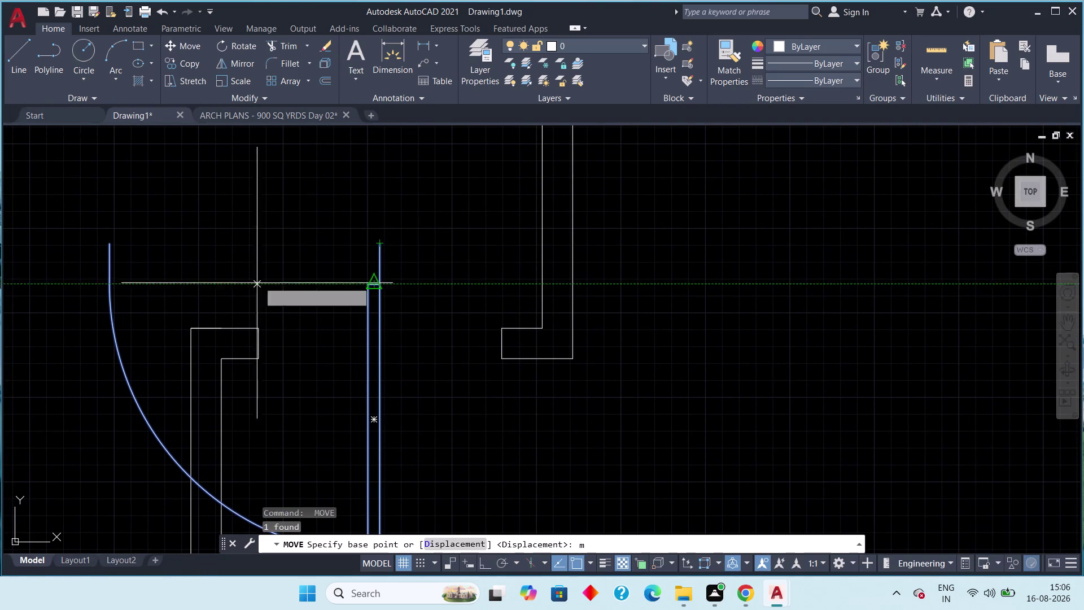
key(F8)
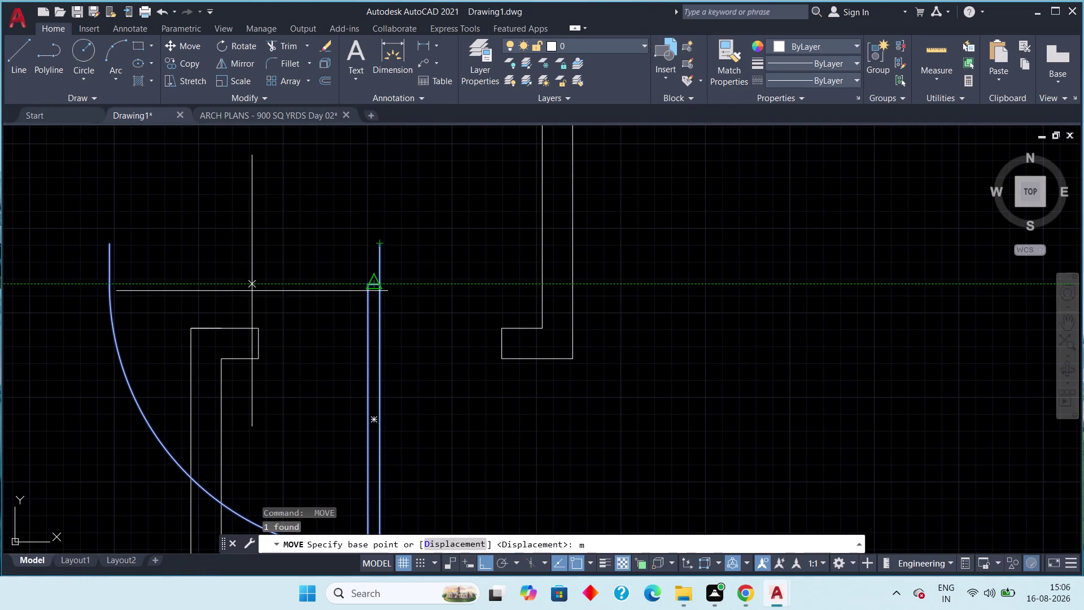
middle_drag(227, 319, 412, 247)
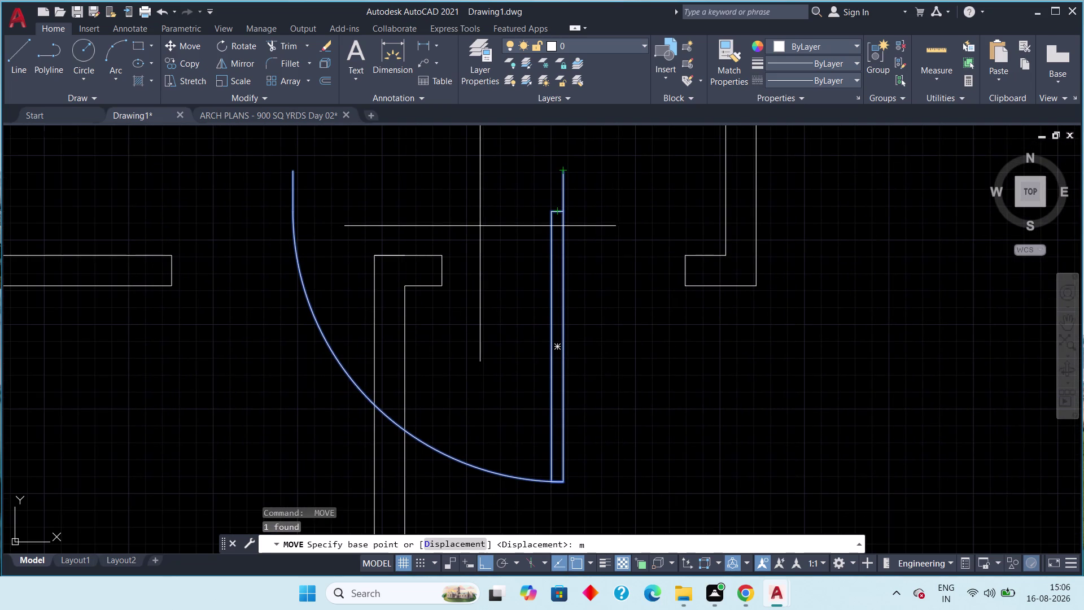
key(Escape)
key(Escape)
Move the upper door by its top end onto the opening's wall corner.
drag(599, 176, 560, 200)
click(527, 220)
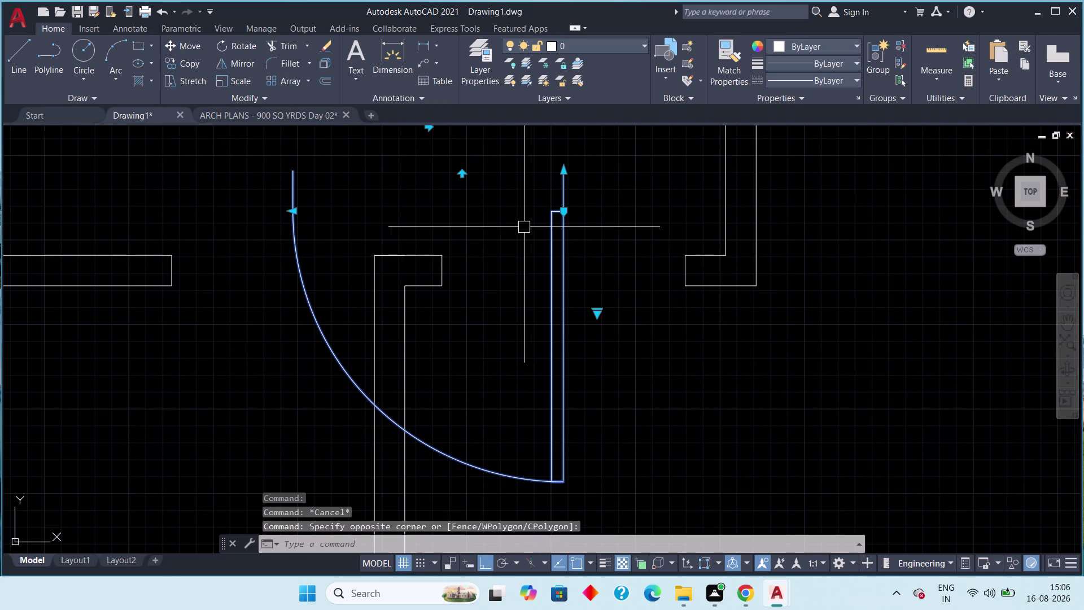
key(m)
key(space)
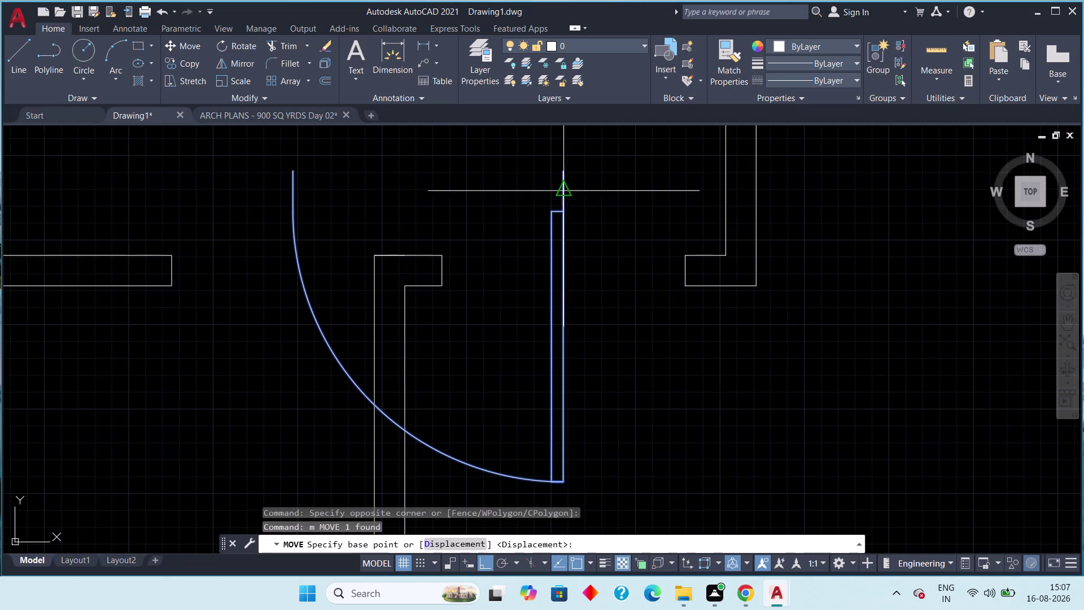
click(562, 176)
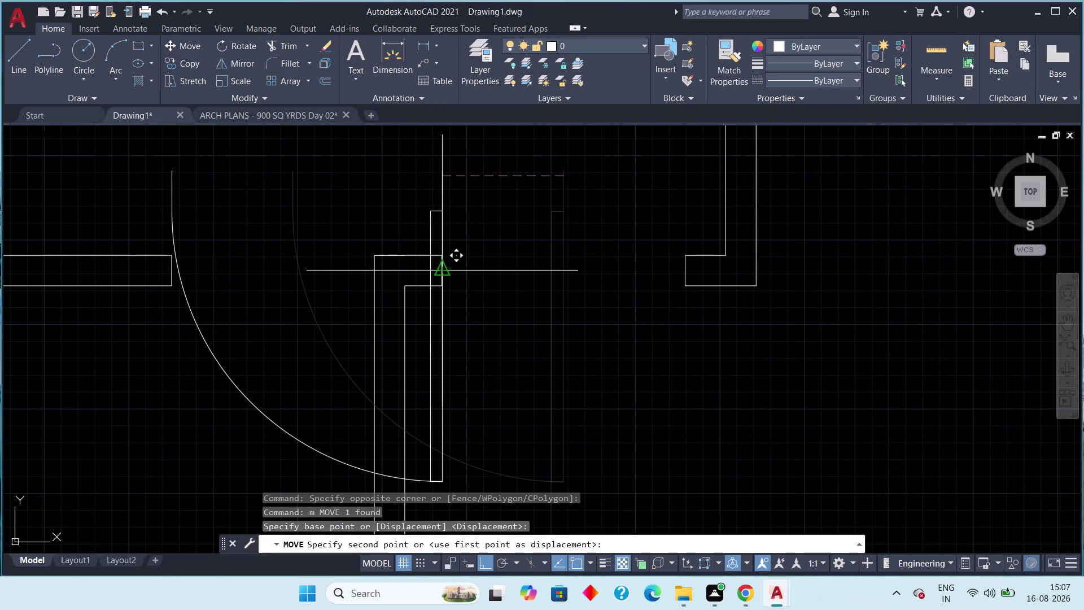
key(F8)
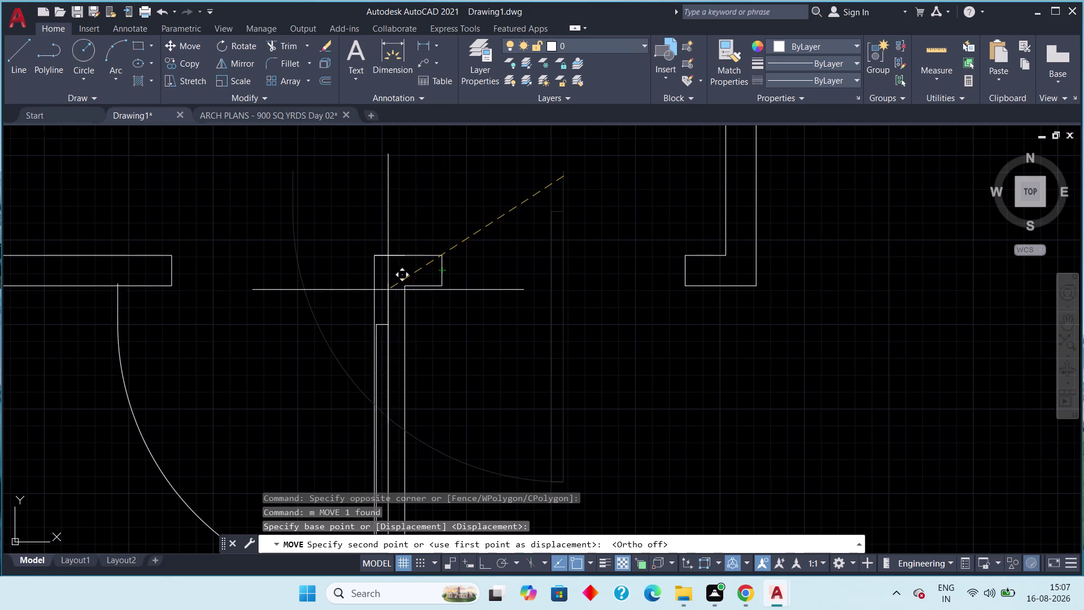
click(369, 258)
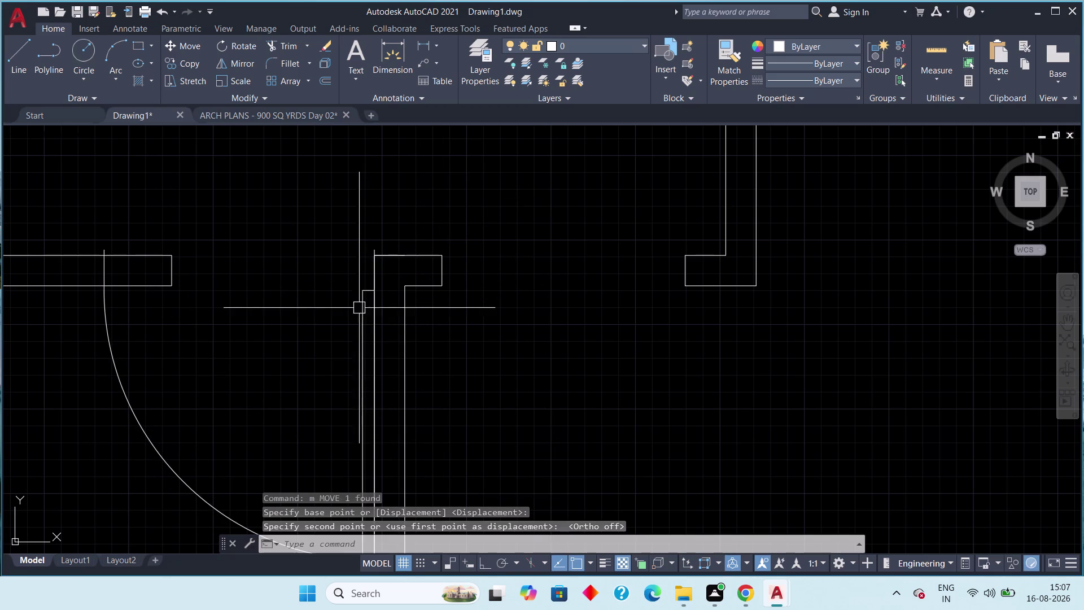
Select the swing arc and door leaf and try stretching the arc's end point.
middle_drag(343, 331, 401, 284)
scroll(down, 3)
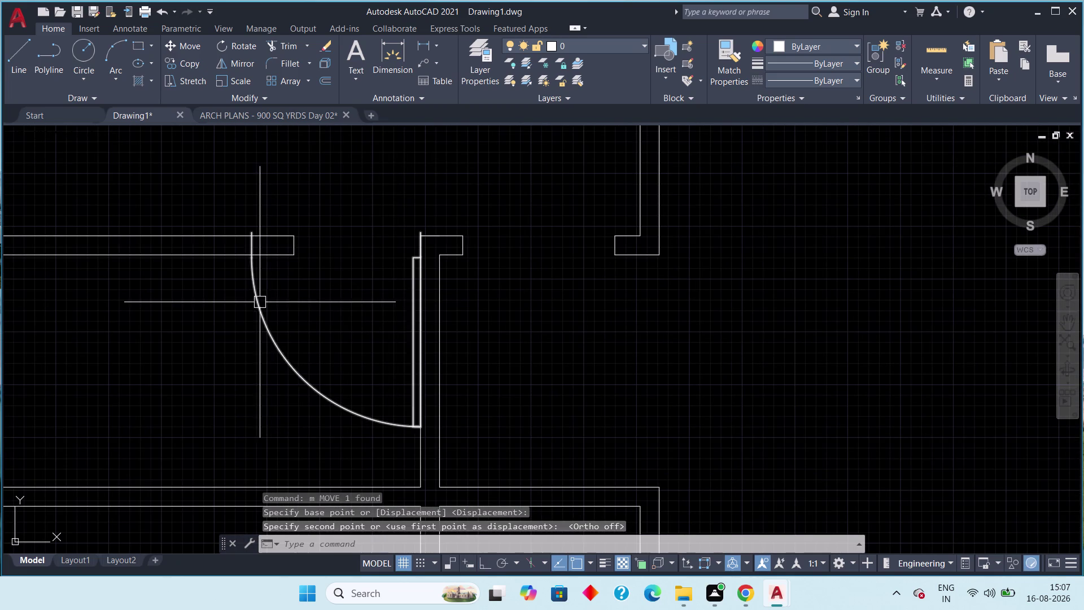
click(260, 302)
click(253, 259)
scroll(up, 3)
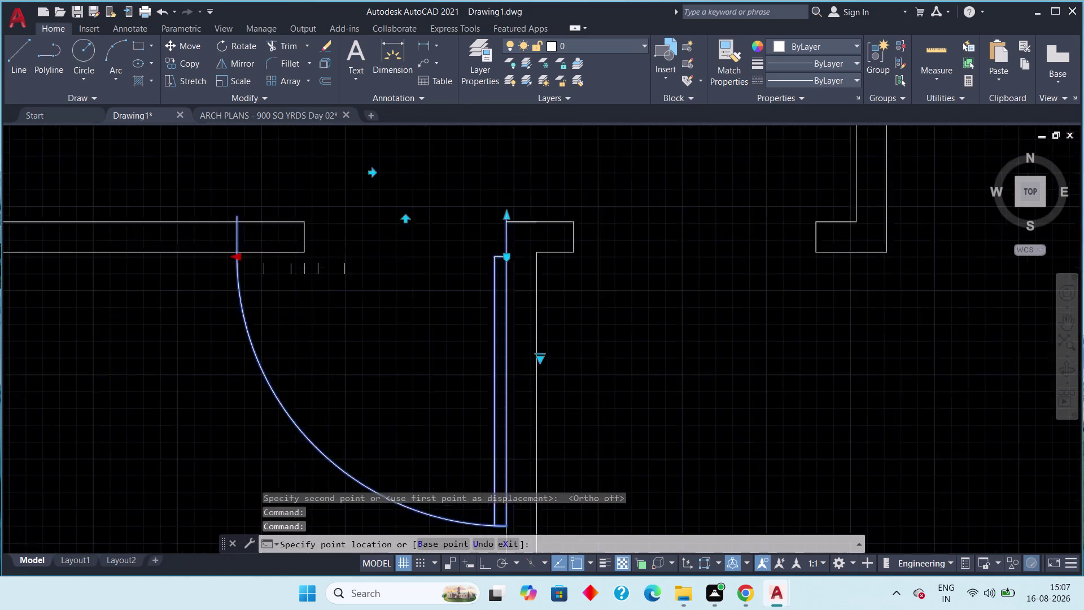
scroll(up, 3)
click(347, 227)
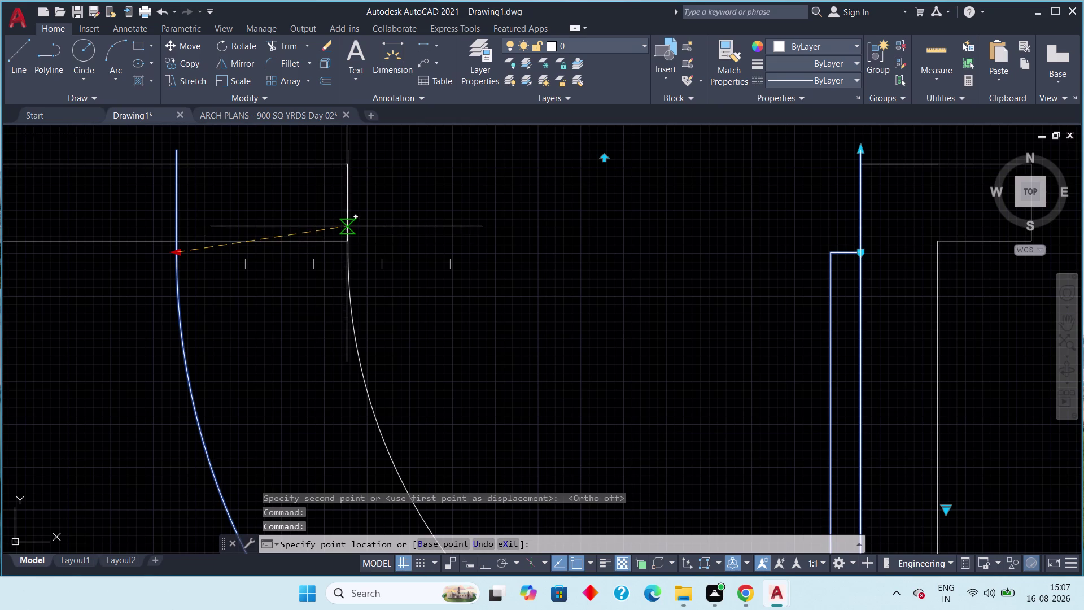
scroll(down, 3)
middle_drag(397, 323, 368, 307)
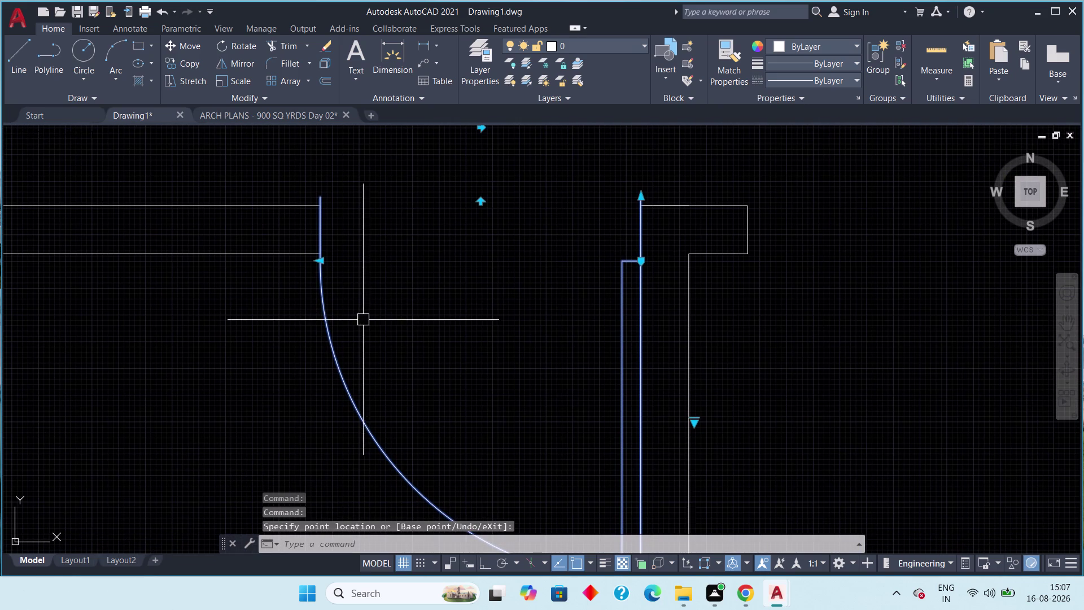
key(Escape)
Move the wall edge line to the opening corner and zoom out over both rooms.
scroll(down, 3)
scroll(up, 3)
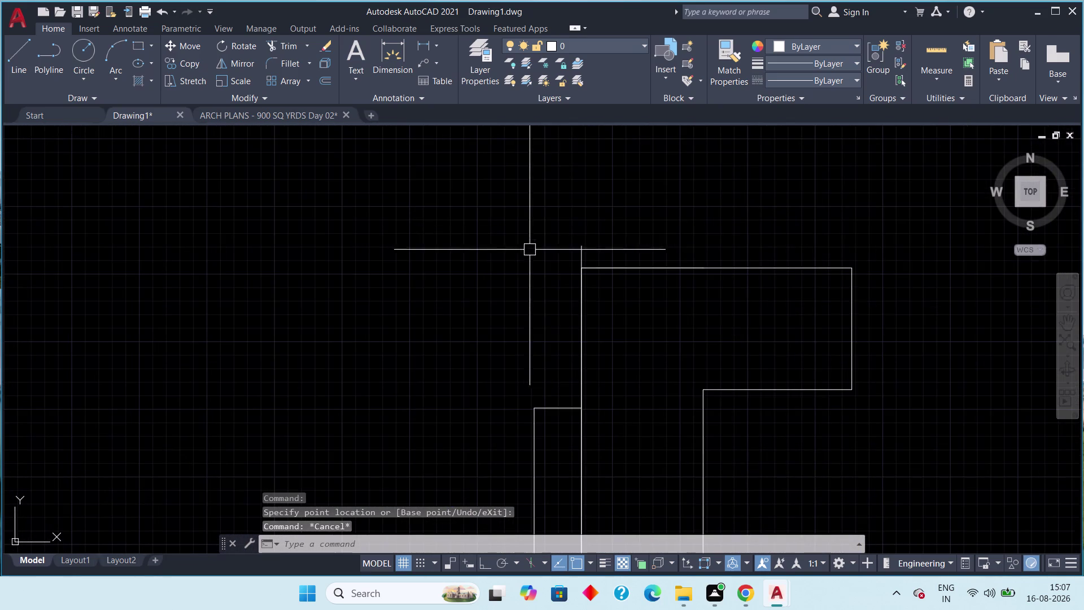
click(579, 247)
key(m)
key(space)
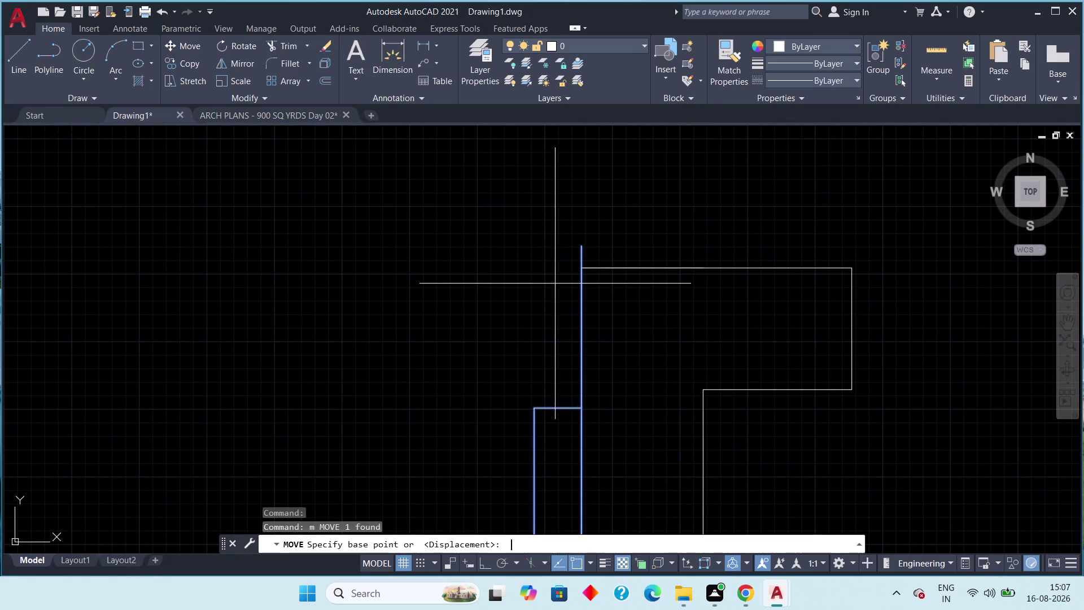
click(582, 249)
click(588, 269)
scroll(down, 3)
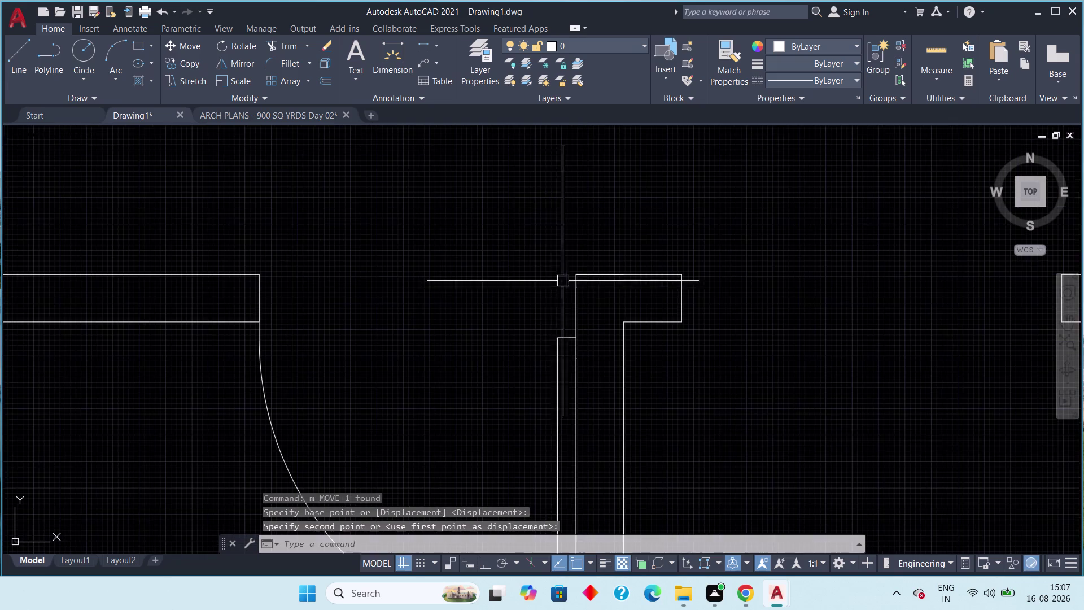
middle_drag(542, 284, 533, 231)
scroll(down, 3)
key(Escape)
scroll(down, 3)
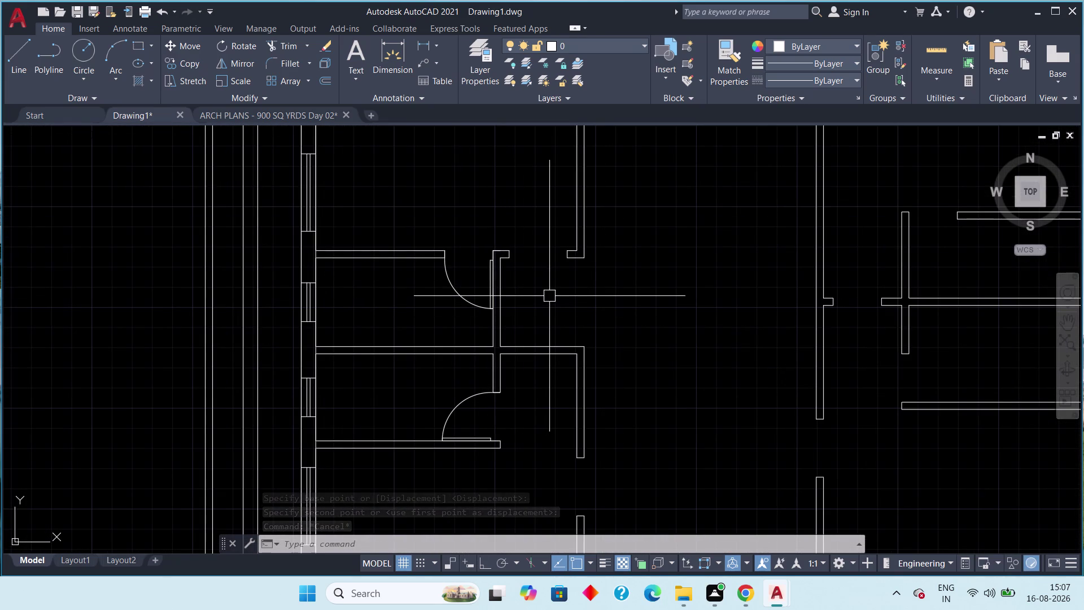
middle_drag(502, 313, 475, 329)
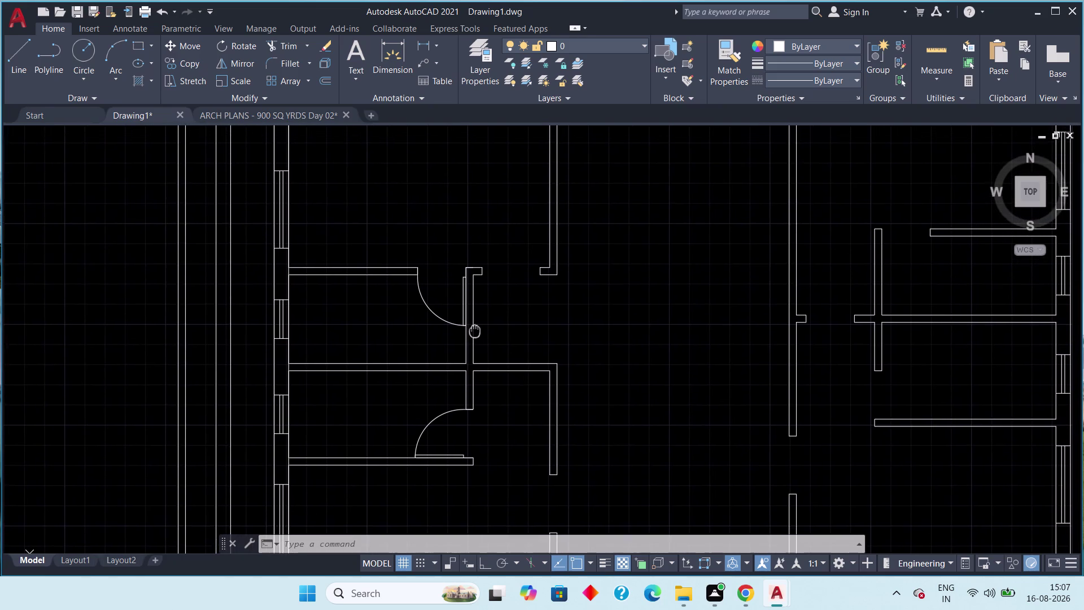
Copy the upper-left door with CO into the opening above the upper room.
middle_drag(475, 329, 469, 343)
drag(443, 292, 439, 299)
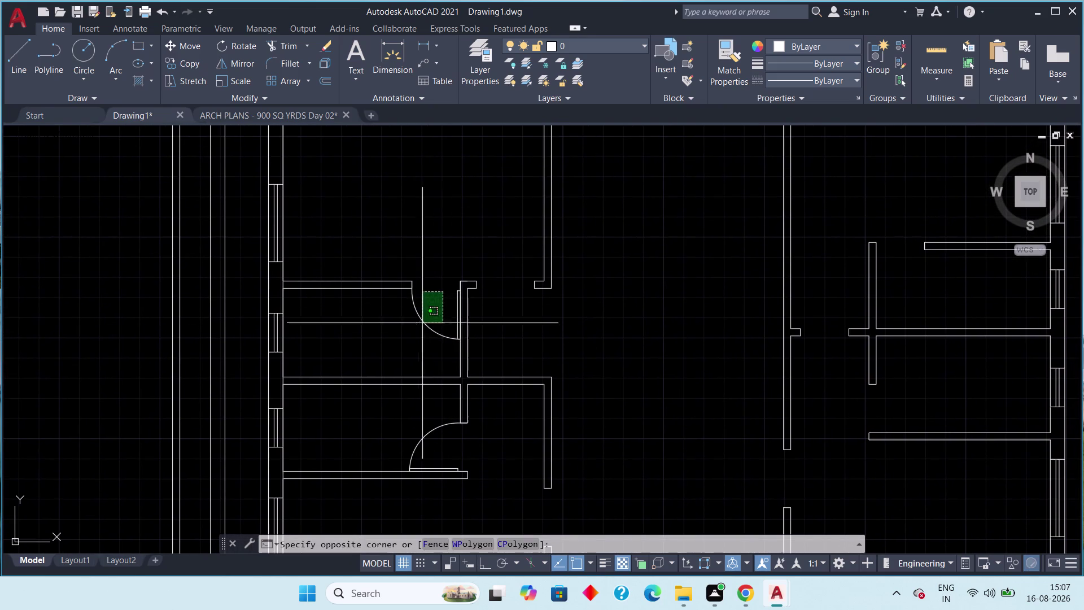
click(417, 329)
key(c)
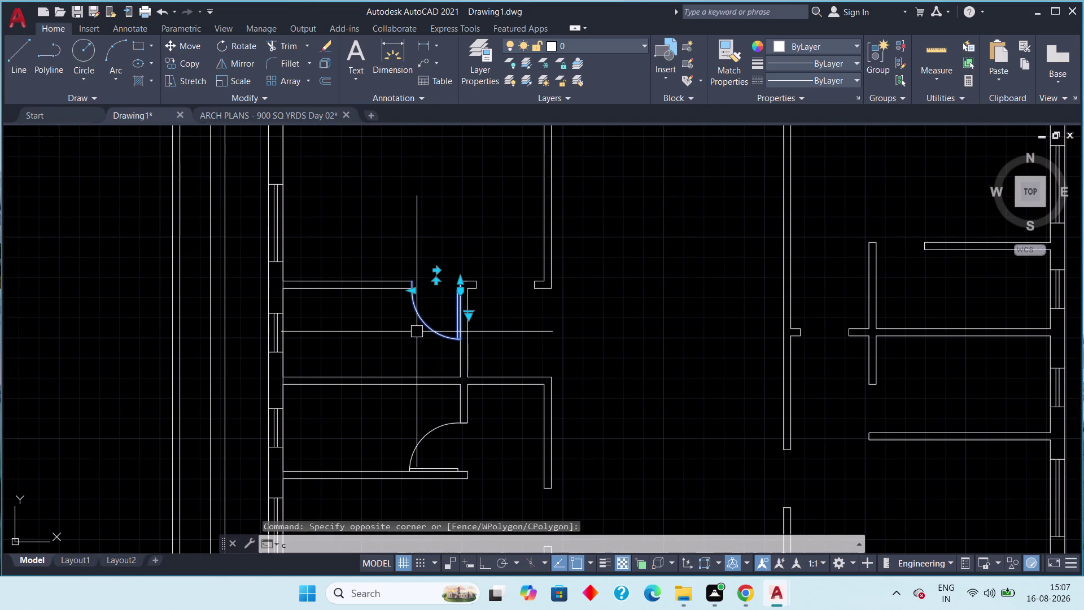
key(o)
key(space)
scroll(up, 3)
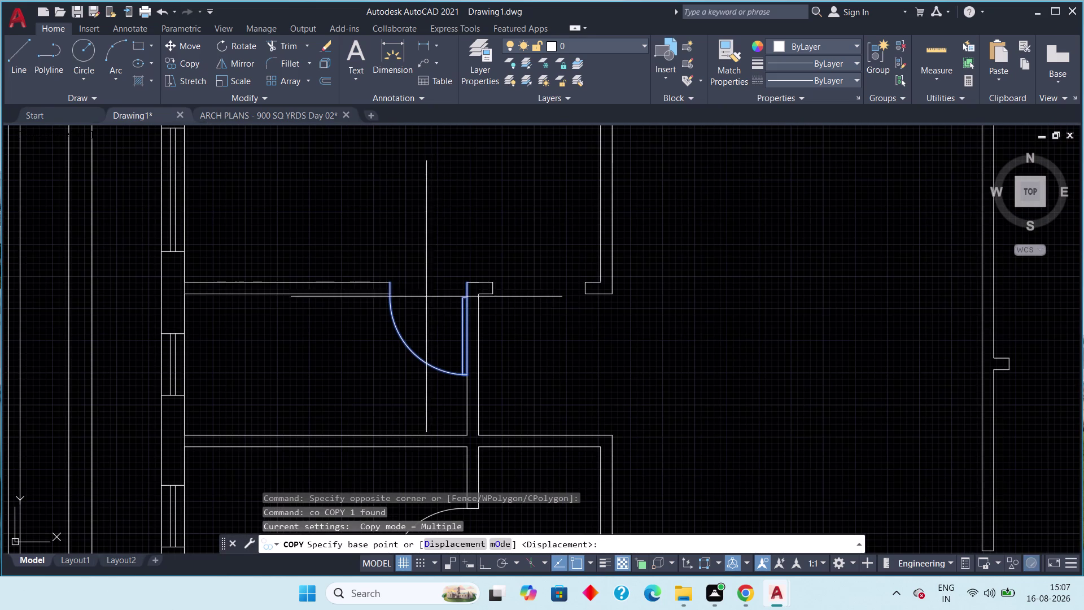
click(393, 318)
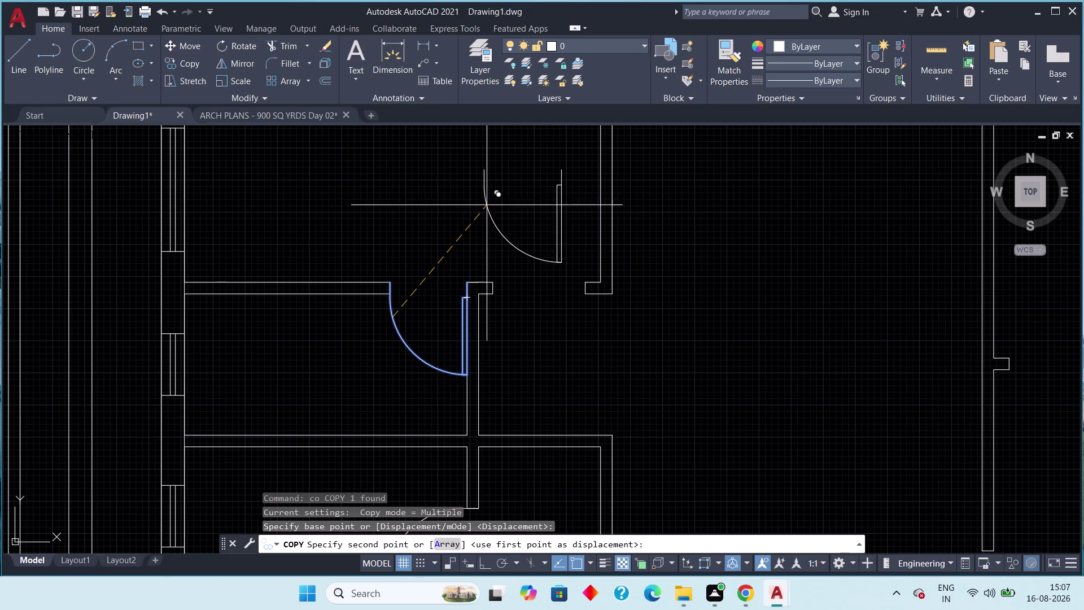
click(490, 203)
key(Escape)
Move the copied door from its leaf end to seat it in the wall opening.
click(494, 209)
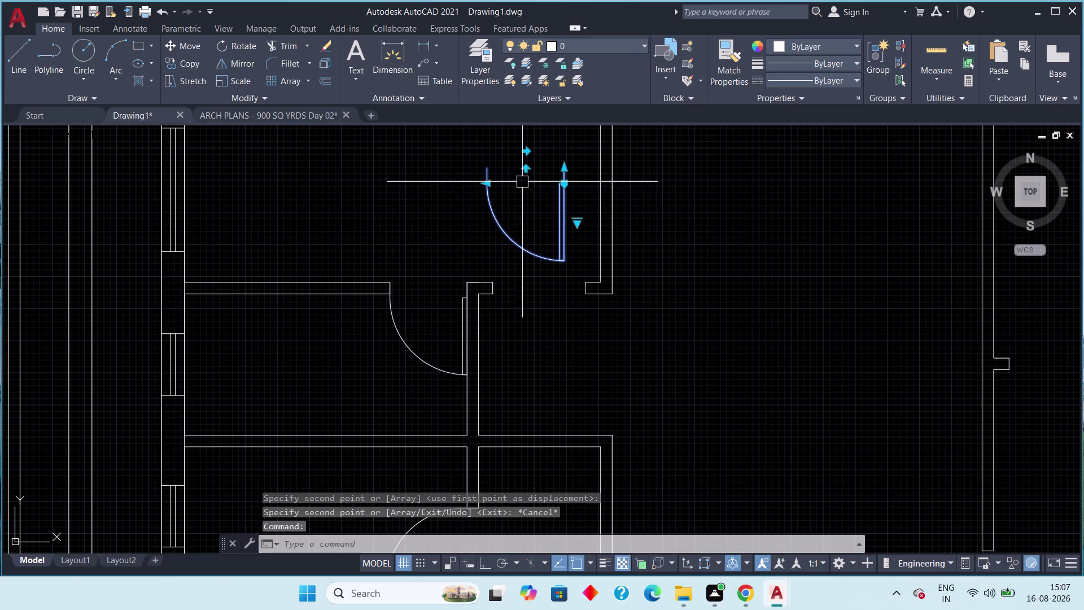
click(525, 170)
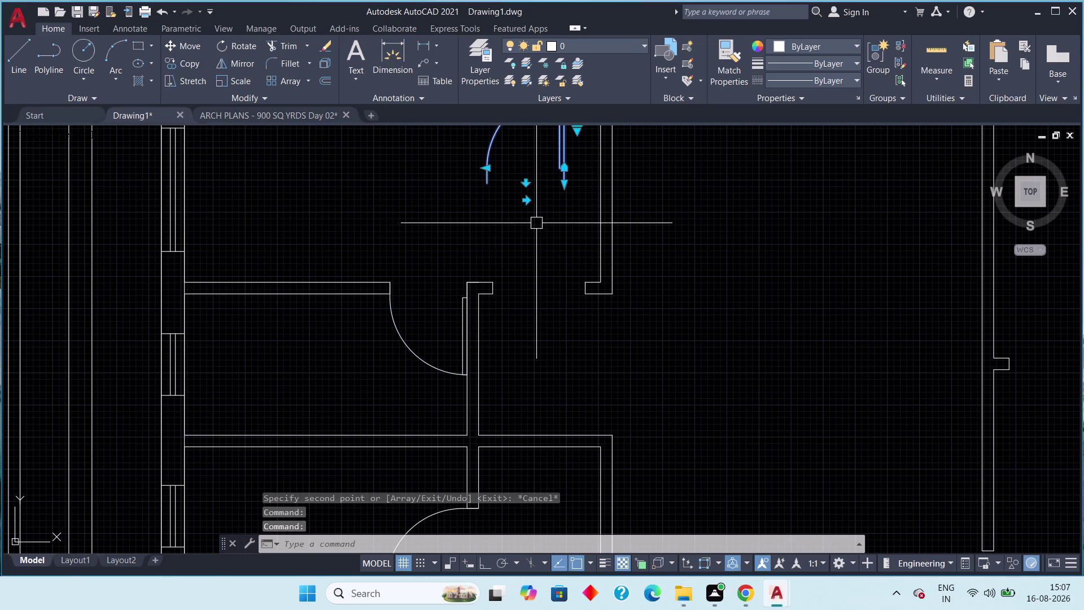
key(Escape)
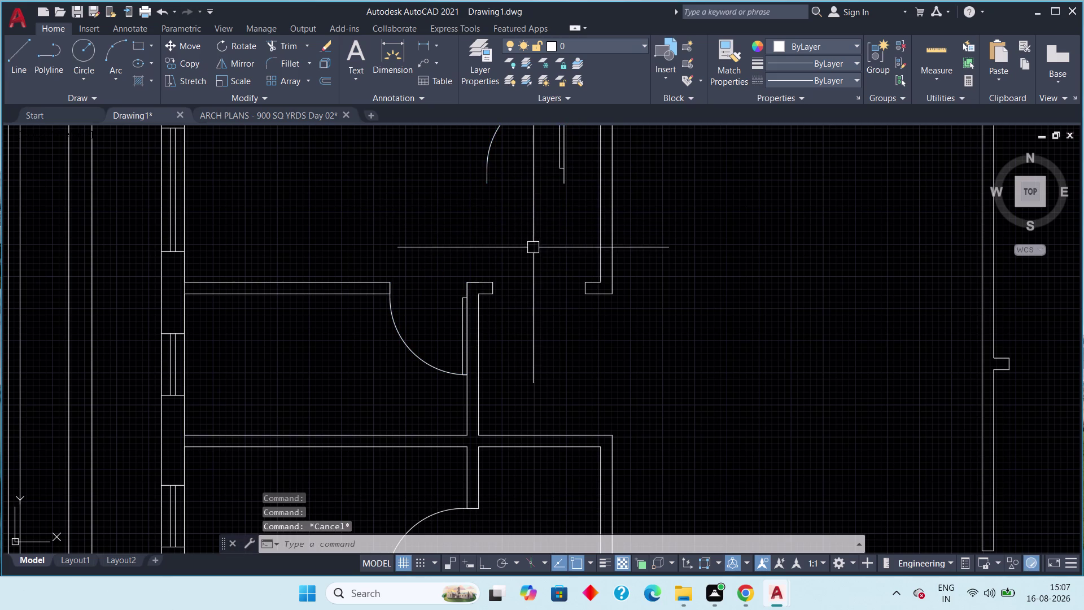
middle_drag(537, 235, 447, 314)
scroll(up, 3)
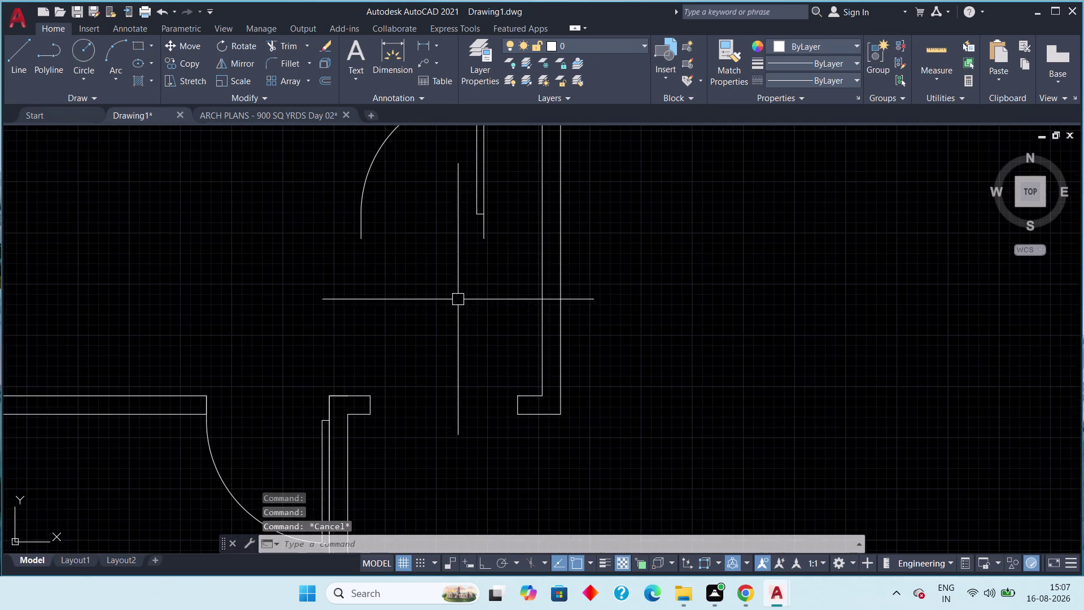
middle_drag(476, 281, 458, 308)
drag(486, 237, 456, 264)
click(437, 274)
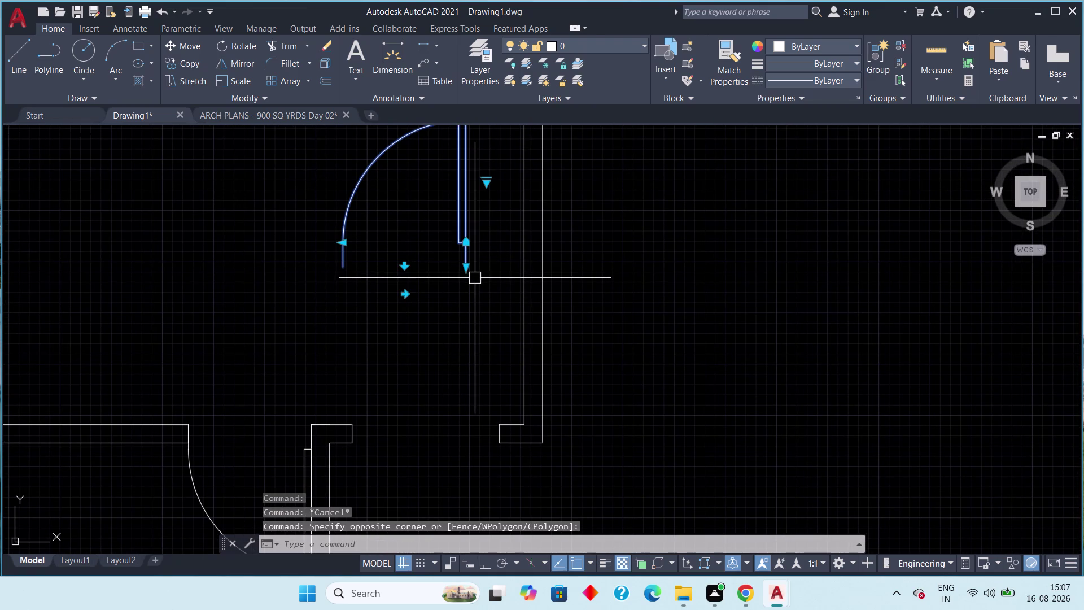
text(m)
key(space)
click(467, 265)
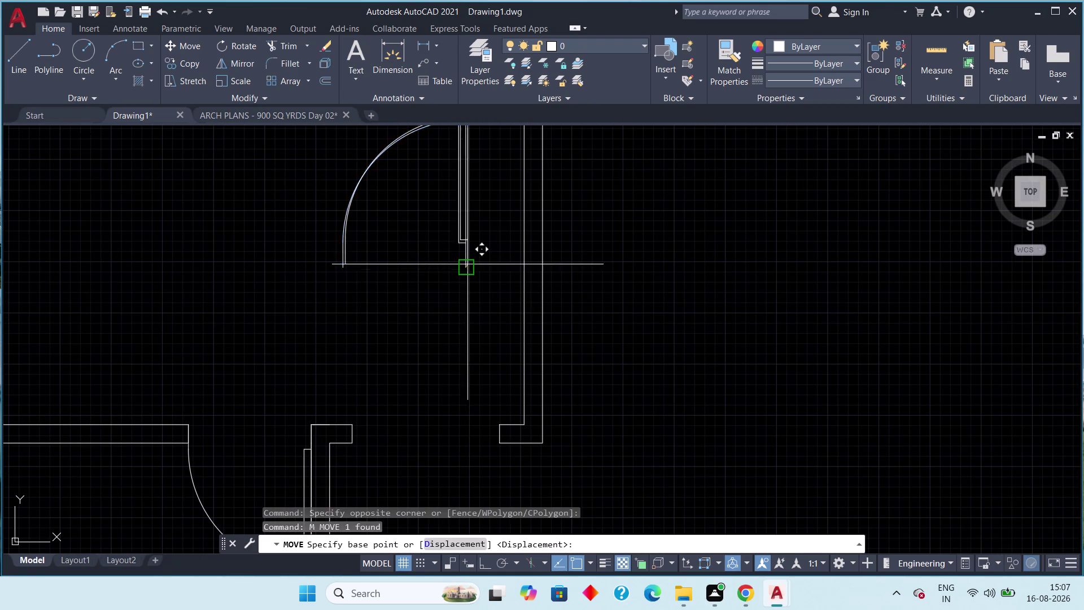
middle_drag(480, 425, 433, 300)
scroll(up, 3)
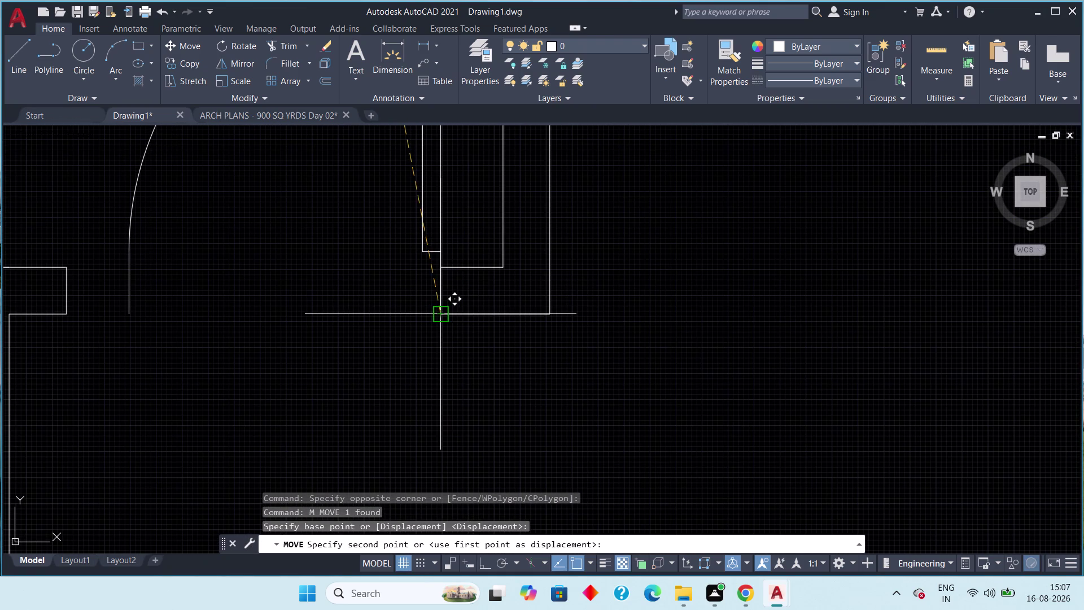
click(444, 319)
Select the repositioned door's swing and leaf, try adjusting the arc endpoint, then cancel.
scroll(down, 3)
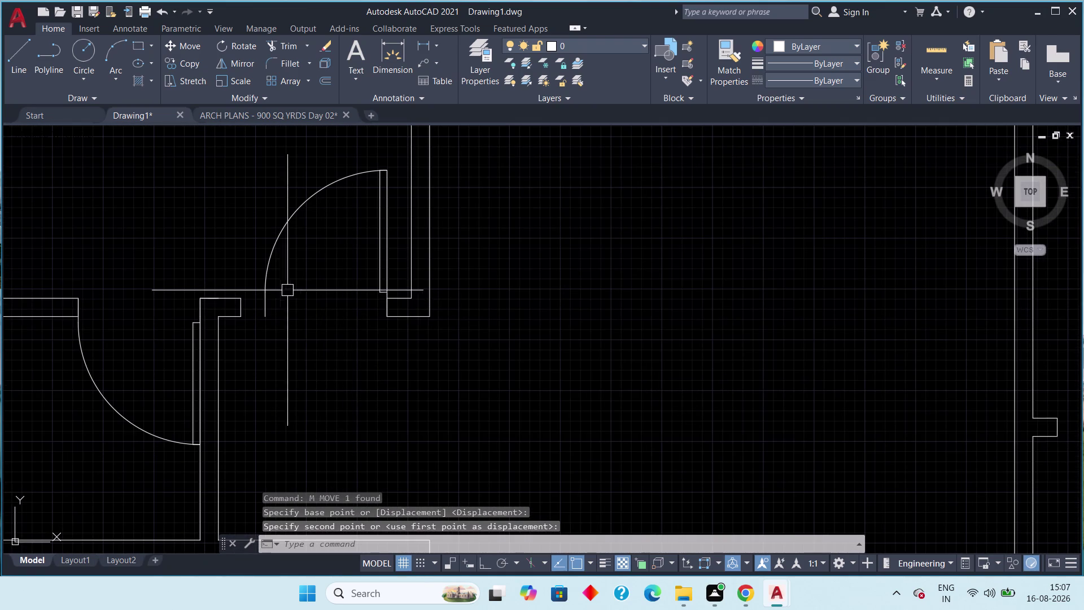
click(268, 288)
click(266, 290)
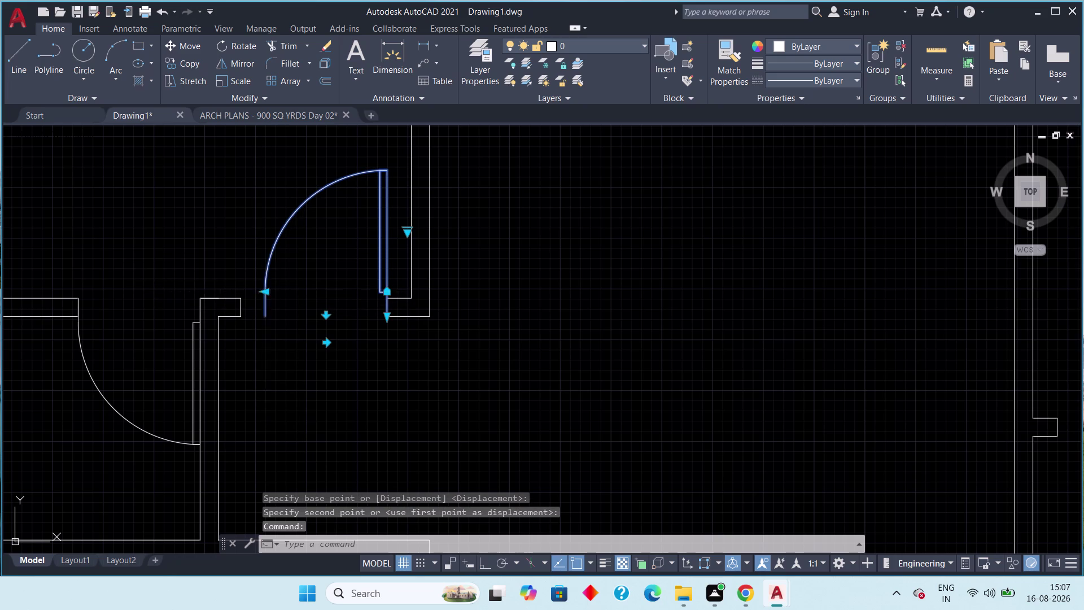
scroll(up, 3)
click(215, 308)
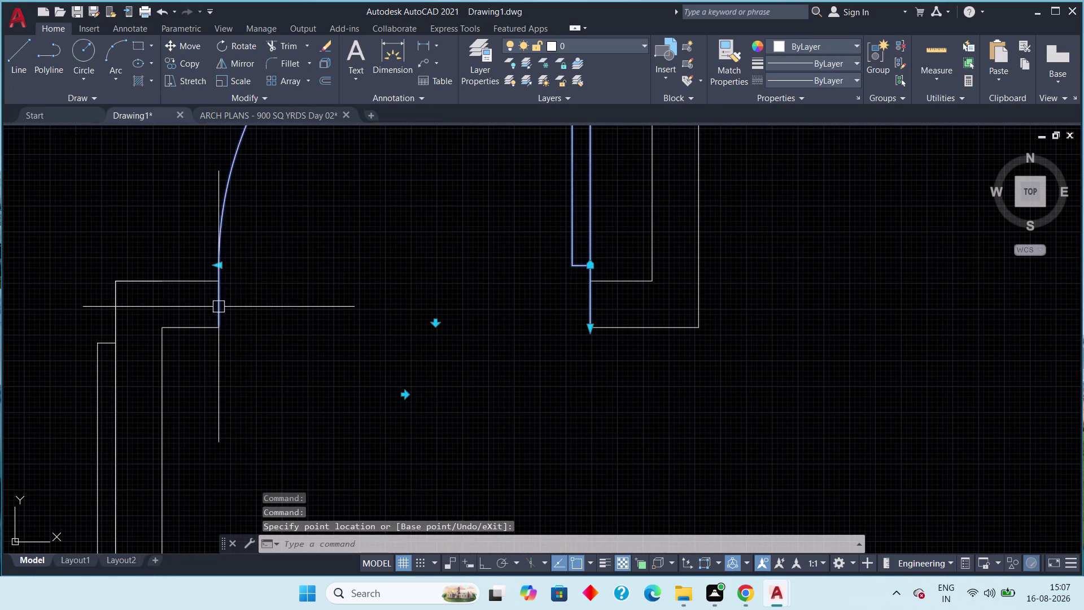
scroll(down, 3)
key(Escape)
scroll(down, 3)
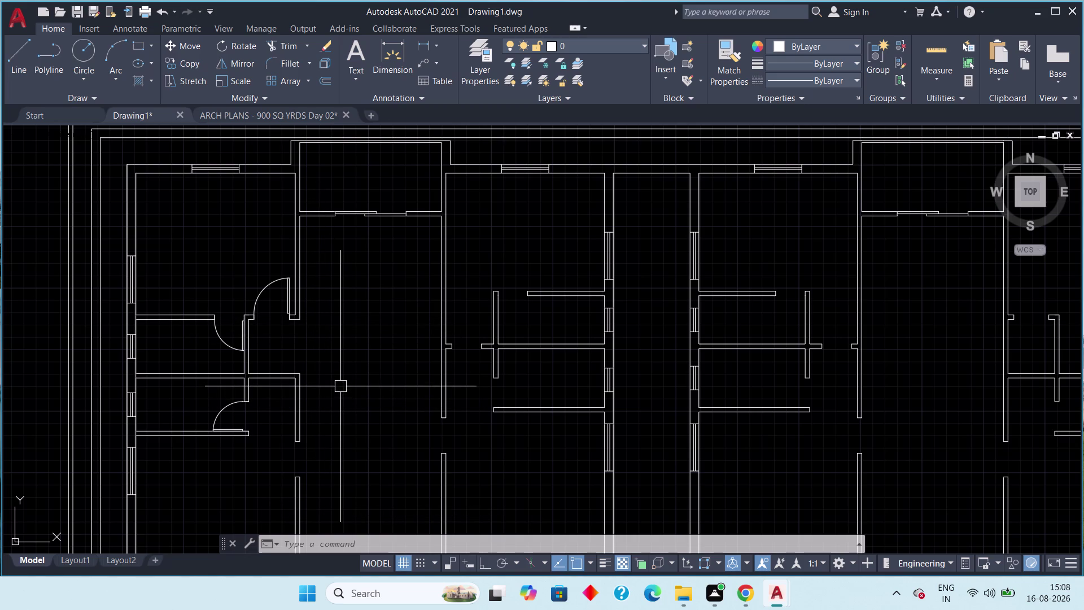
middle_drag(288, 448, 283, 436)
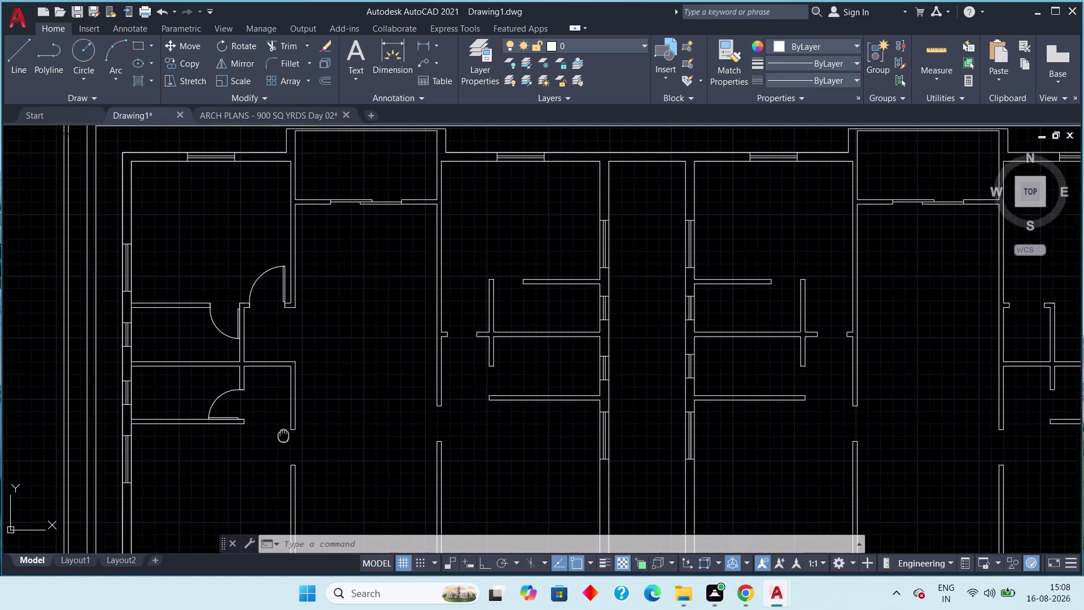
middle_drag(283, 436, 285, 425)
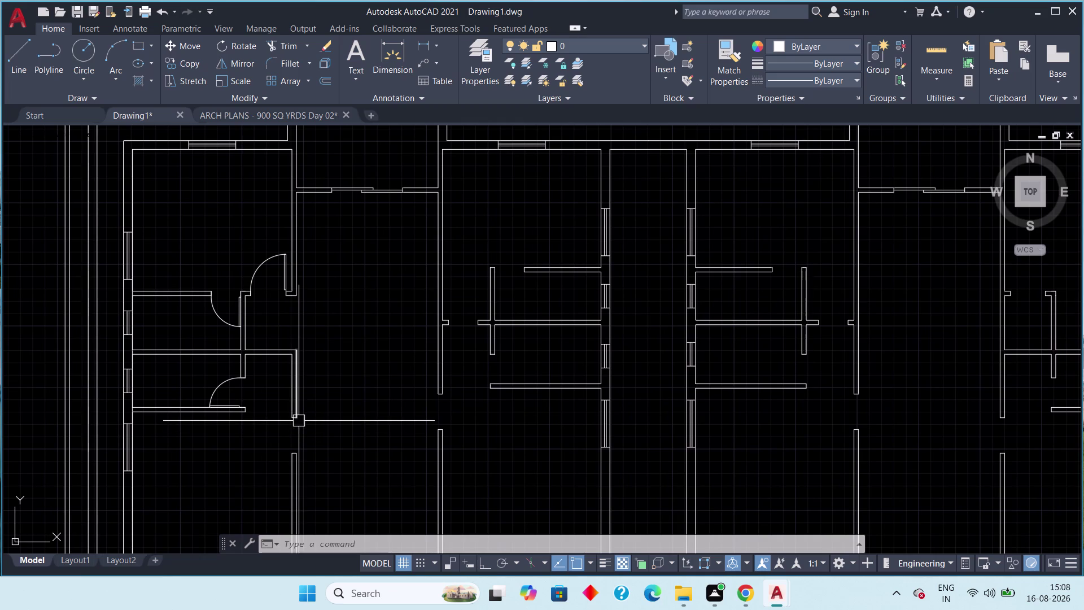
middle_drag(300, 415, 308, 389)
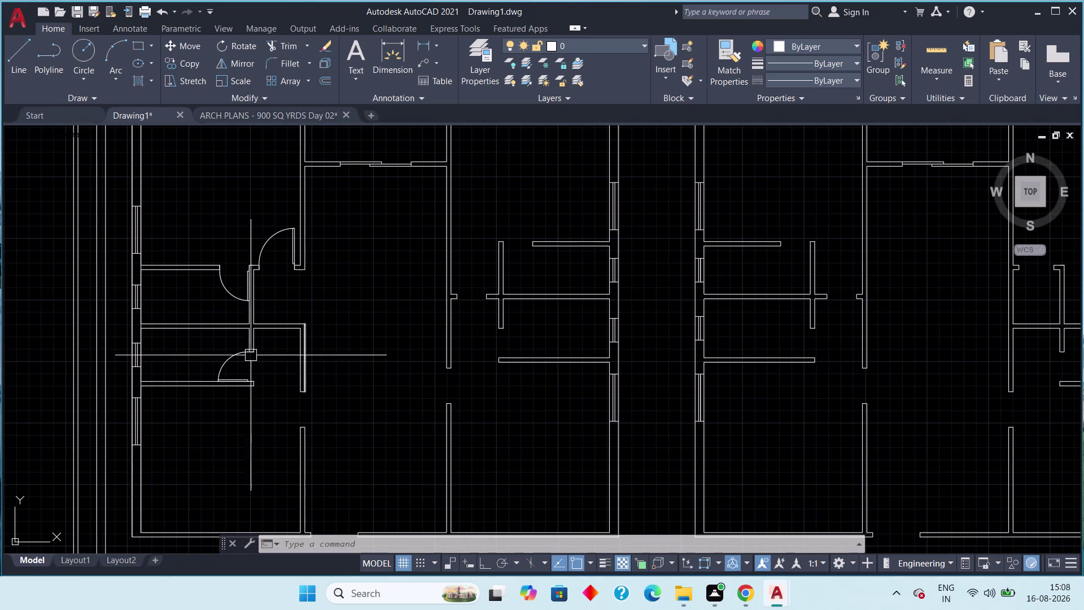
Copy the lower room's door into the next wall opening.
scroll(up, 3)
click(218, 352)
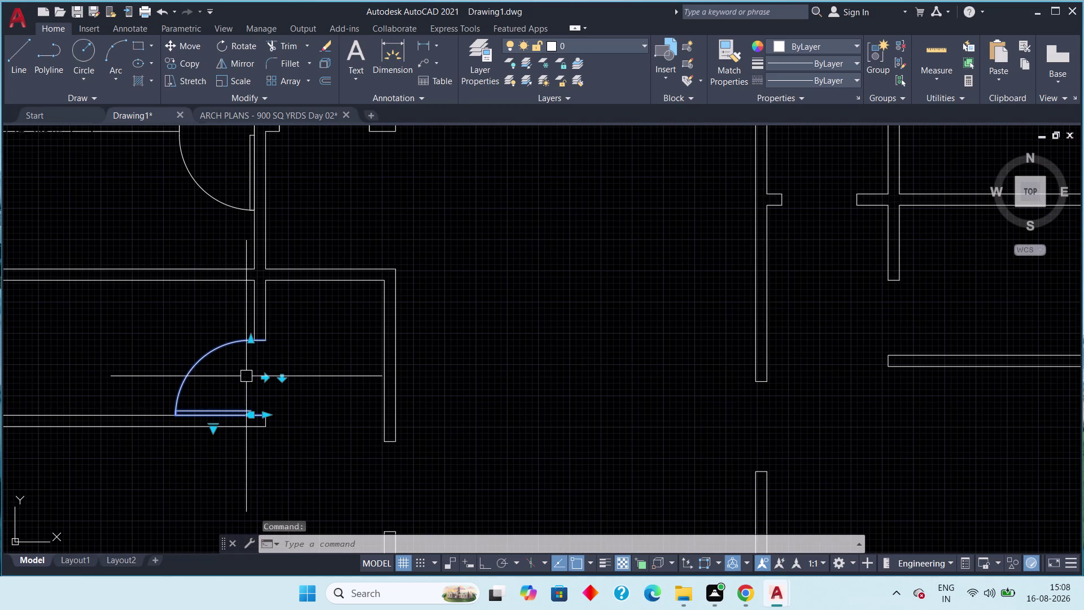
key(c)
key(o)
key(space)
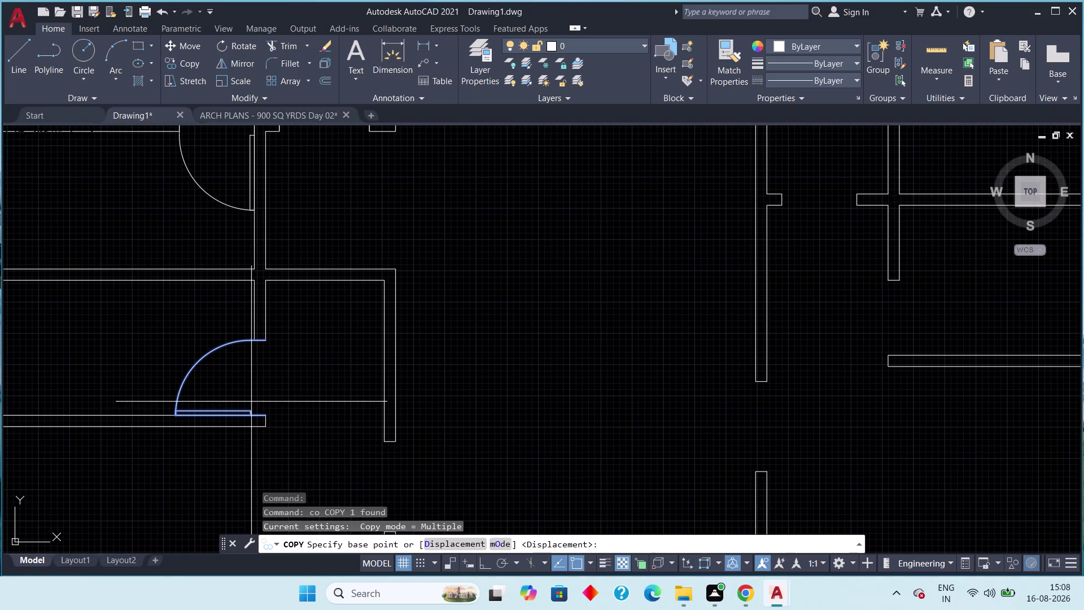
click(251, 411)
middle_drag(306, 443, 288, 249)
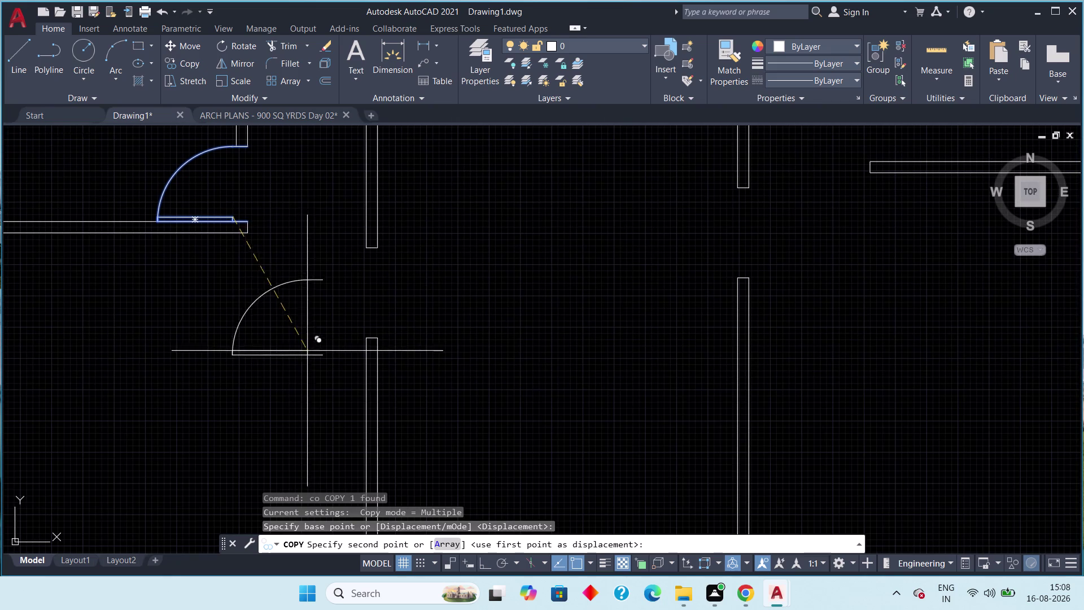
click(330, 338)
key(Escape)
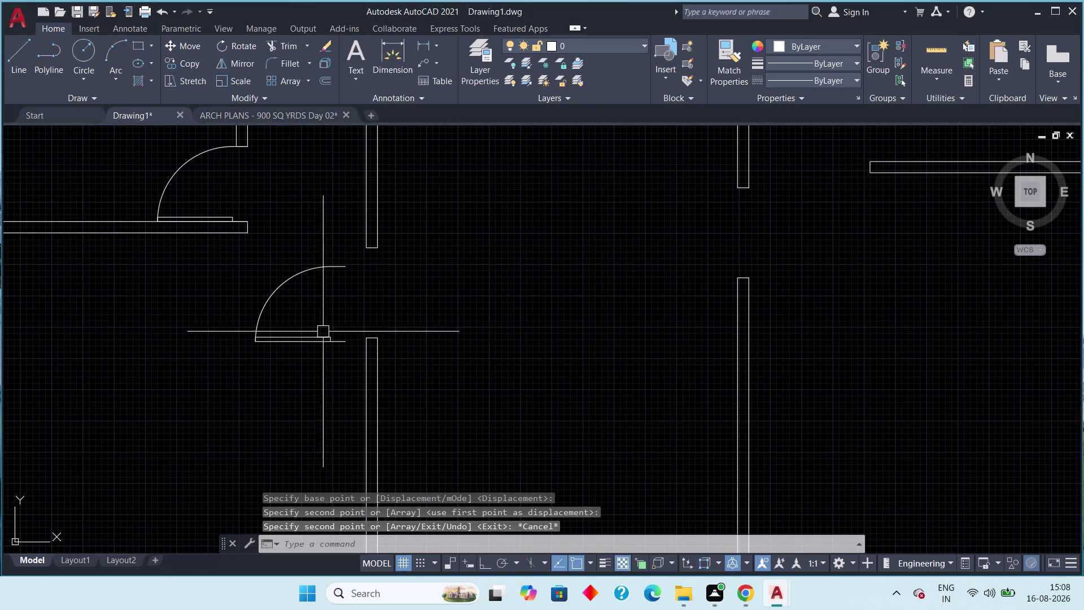
Flip the copied door with its grip so it swings the other way.
click(316, 268)
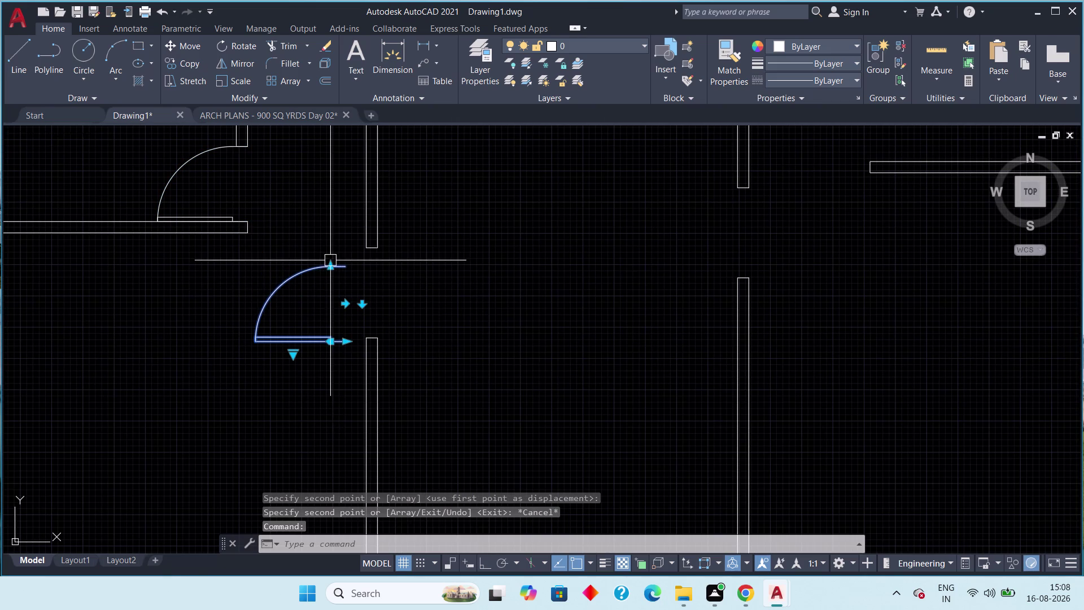
click(361, 303)
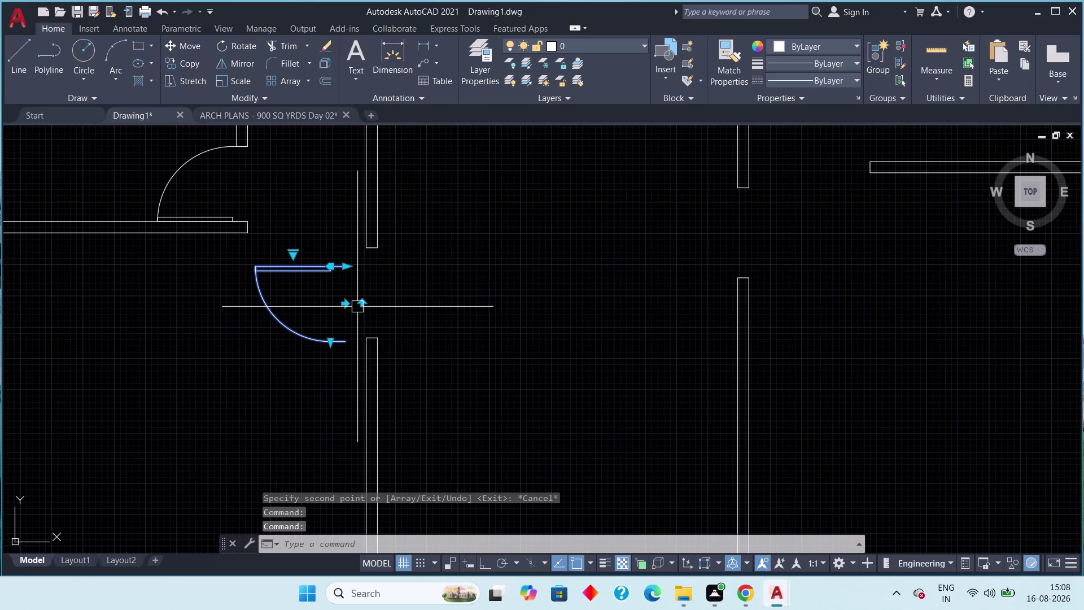
key(Escape)
drag(331, 238, 325, 264)
click(303, 289)
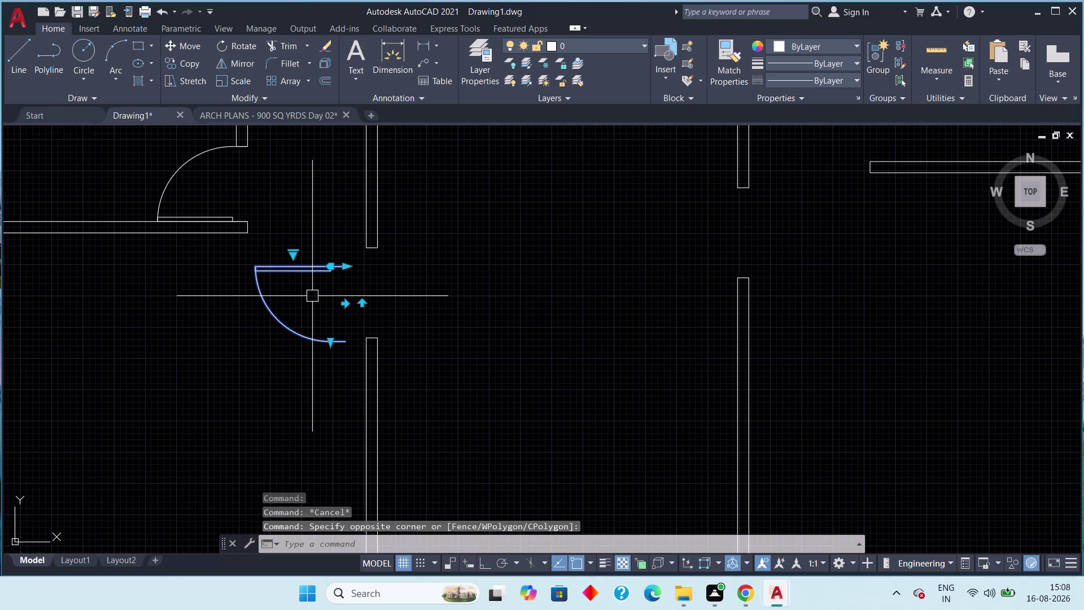
Move the flipped door to snap its corner onto the wall end.
text(m)
key(space)
scroll(up, 3)
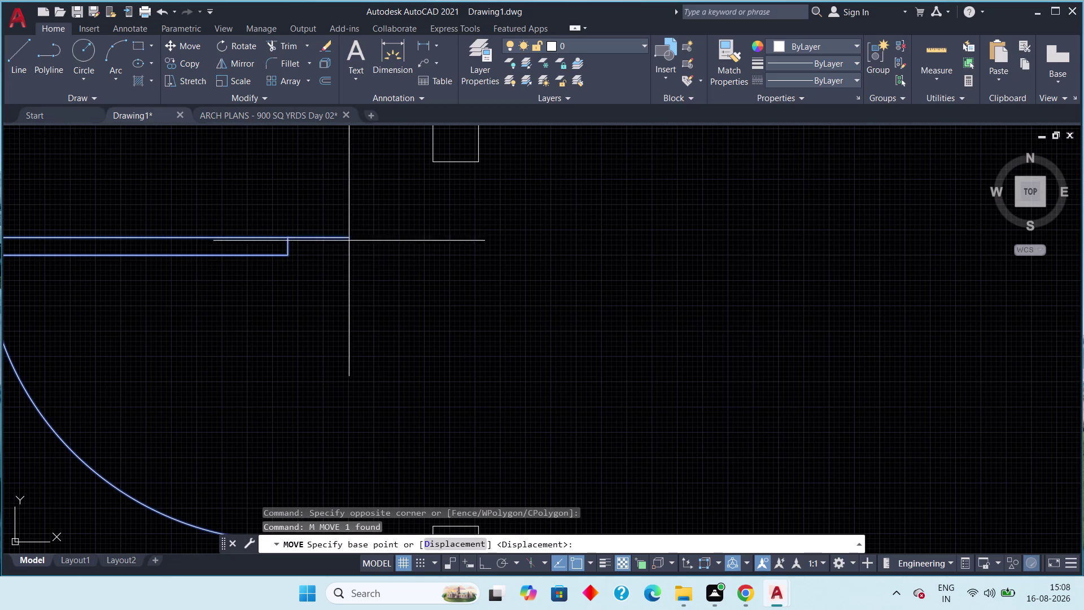
click(350, 230)
click(480, 157)
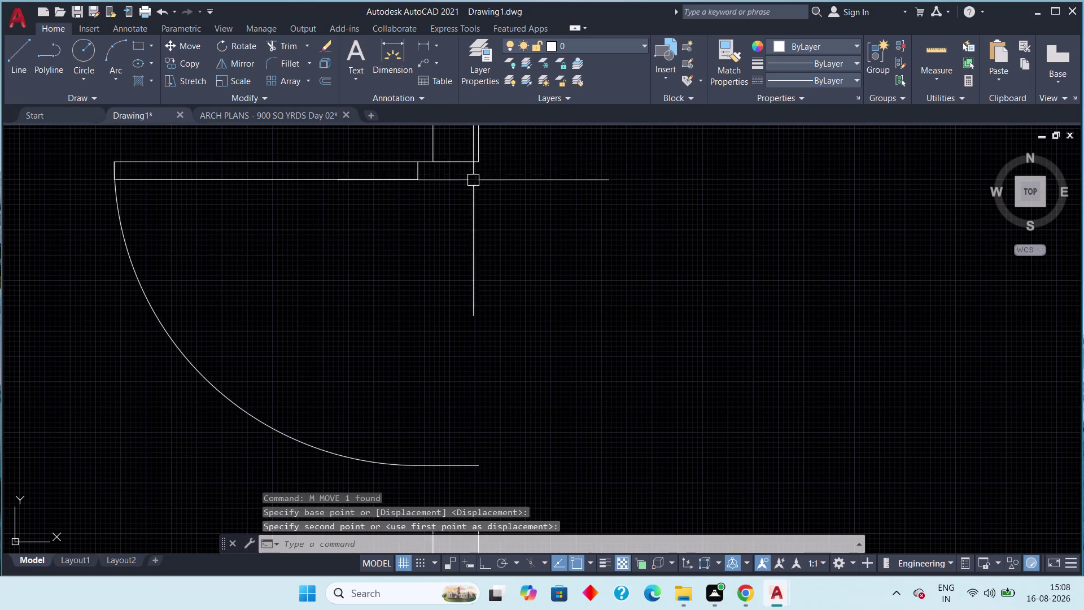
scroll(down, 3)
middle_drag(423, 334, 419, 284)
click(415, 284)
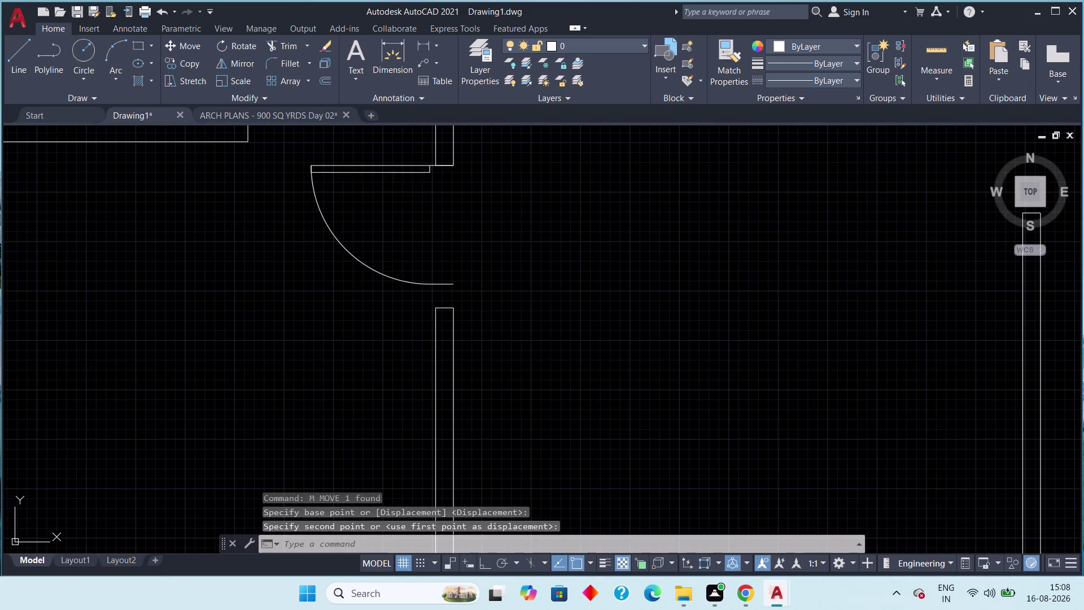
Reselect the placed door, try a corner grip, cancel, and pan over the left rooms.
click(427, 285)
click(424, 309)
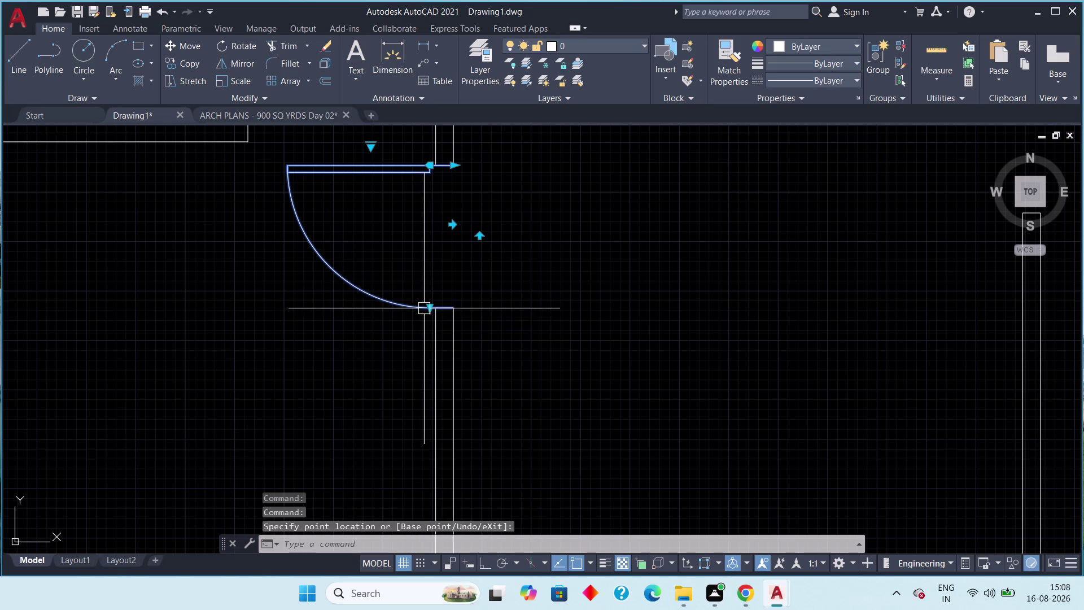
scroll(down, 3)
key(Escape)
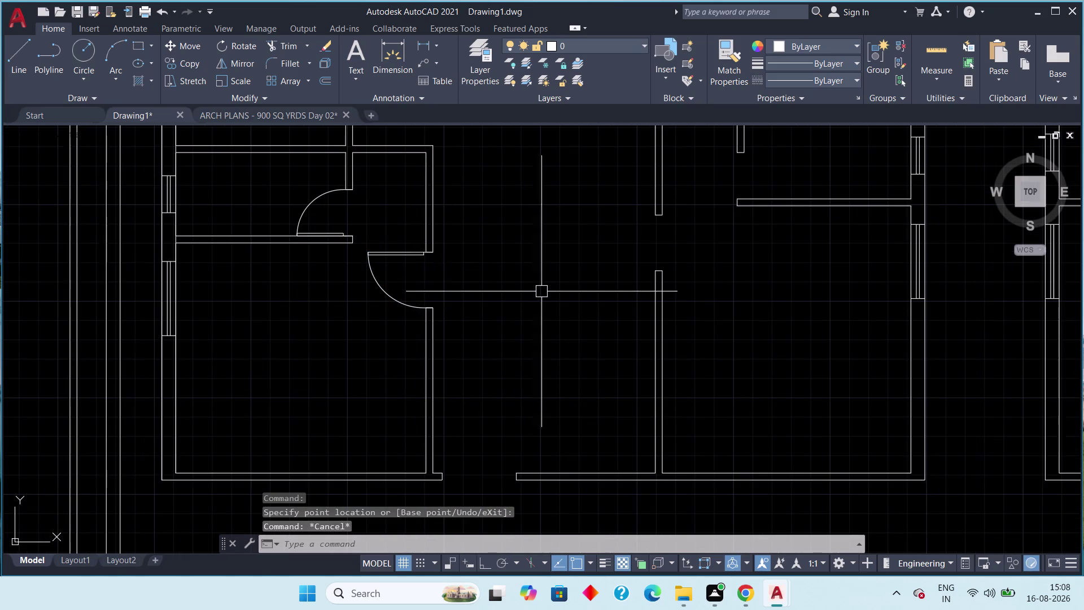
middle_drag(531, 288, 494, 286)
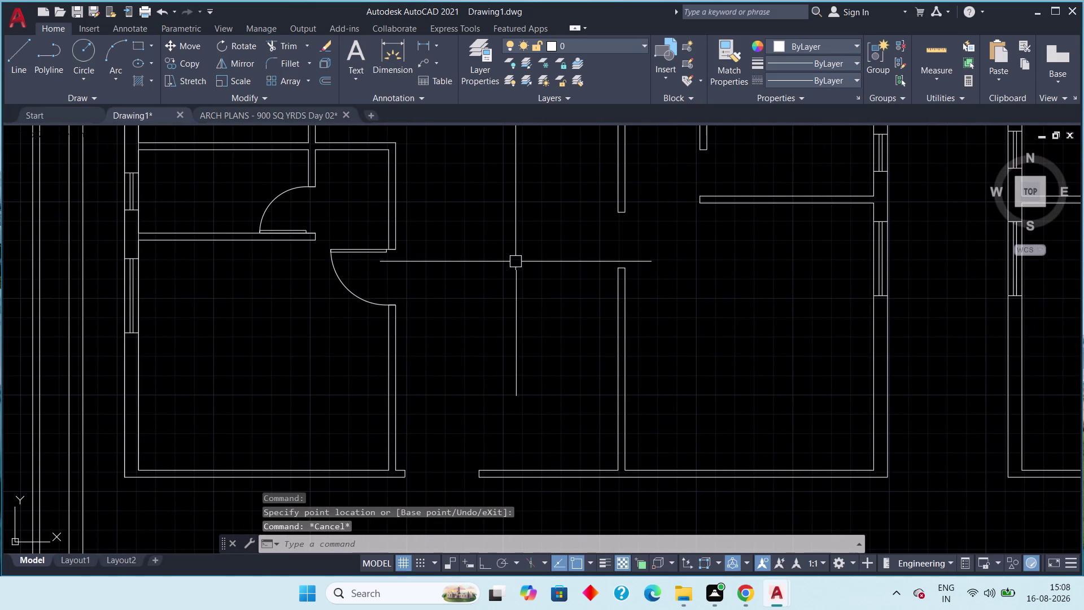
scroll(down, 3)
middle_drag(422, 281, 469, 329)
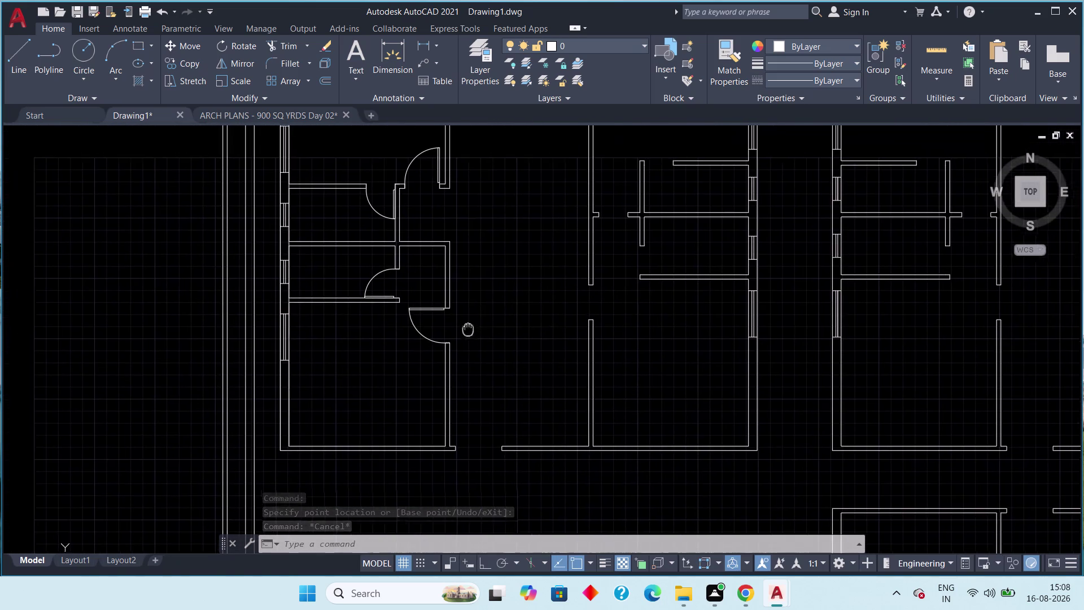
middle_drag(469, 330, 470, 331)
scroll(down, 3)
middle_drag(489, 333, 487, 351)
scroll(up, 3)
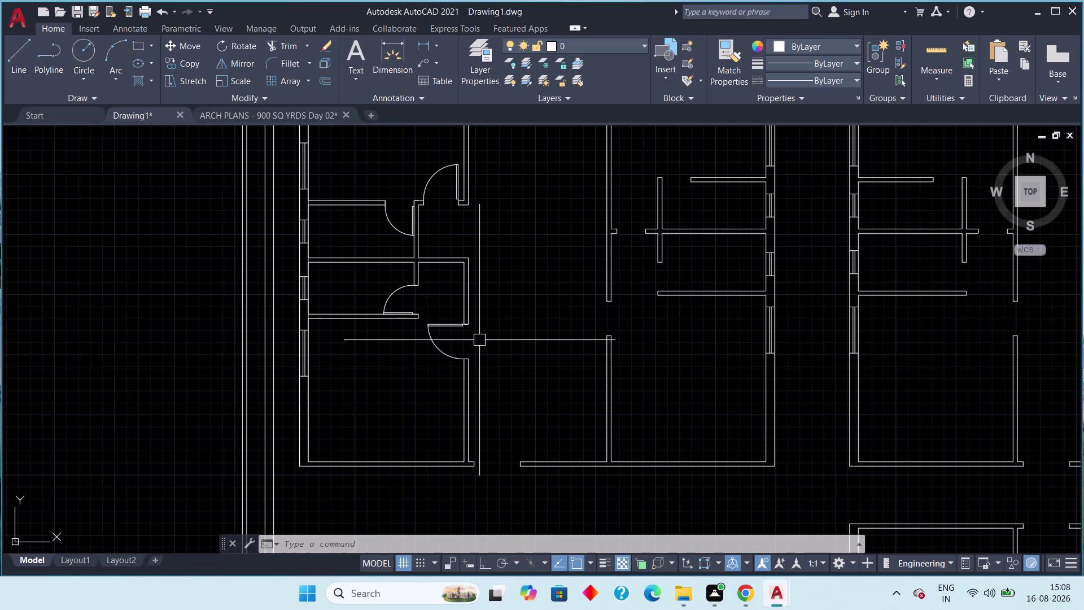
scroll(down, 3)
middle_drag(510, 357, 466, 368)
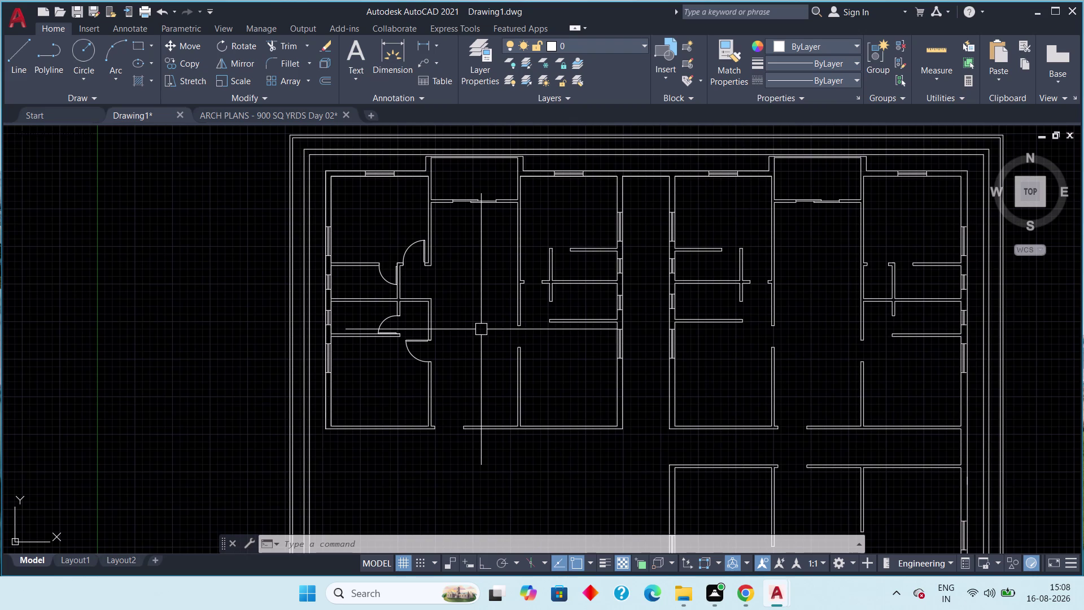
scroll(down, 3)
middle_drag(484, 354, 475, 359)
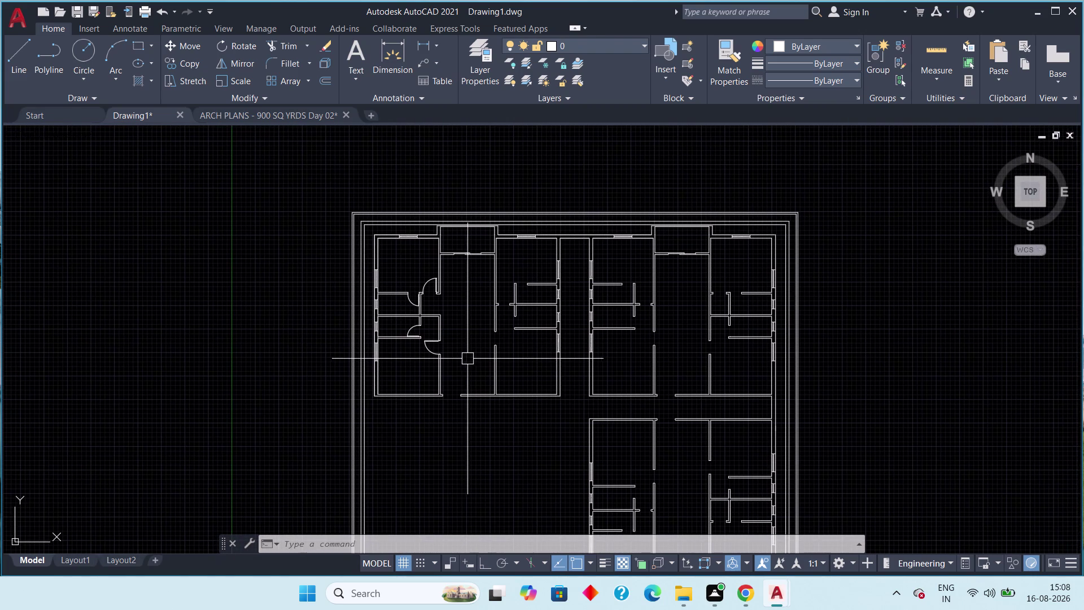
scroll(up, 3)
scroll(up, 3)
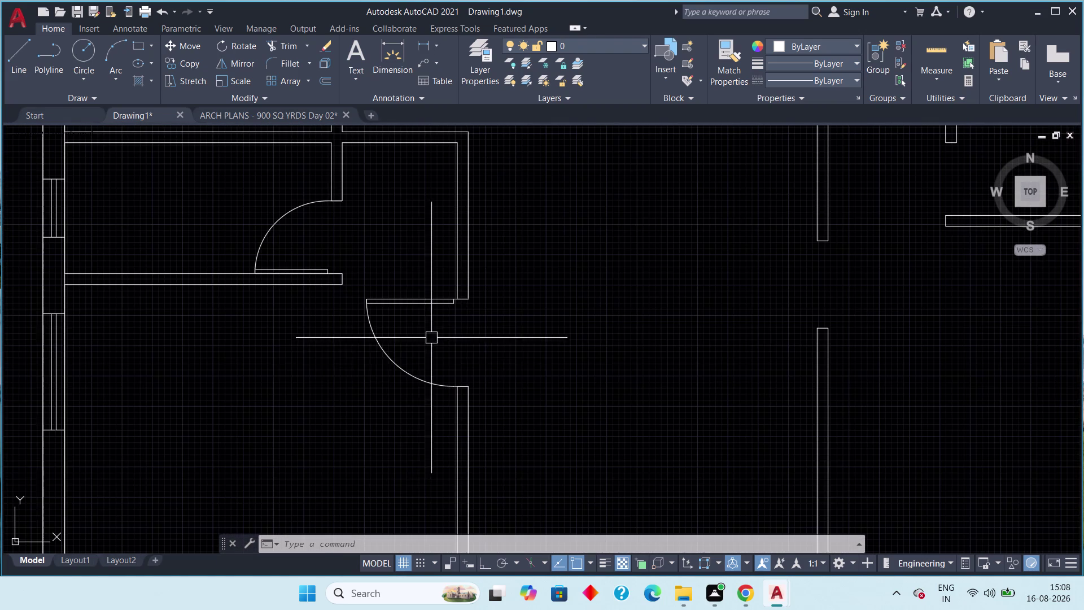
Copy the door into the wall opening to the right.
click(402, 376)
key(c)
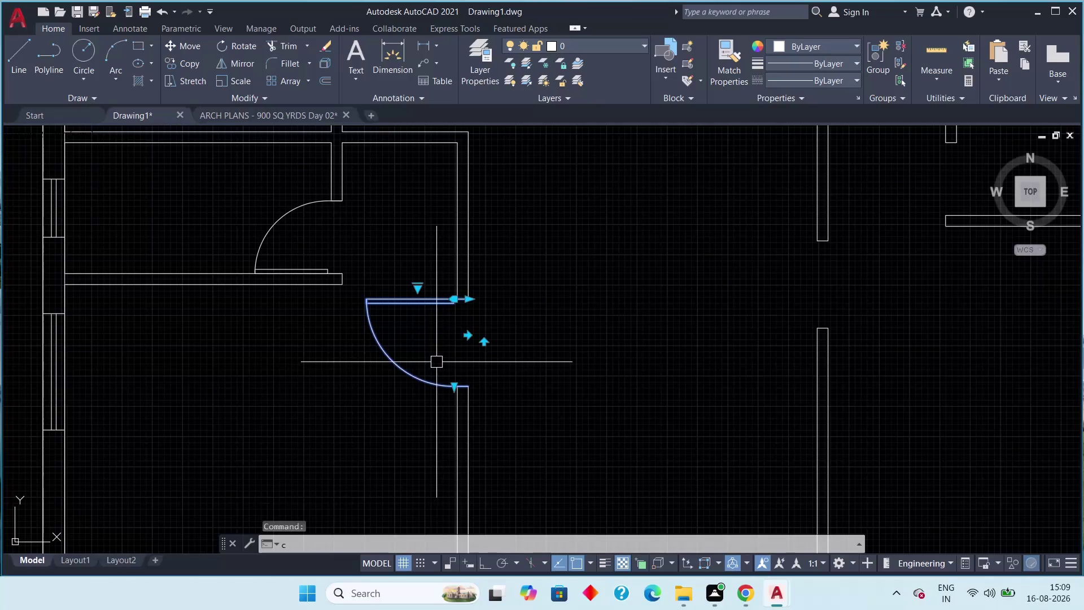
key(o)
key(space)
drag(383, 362, 465, 353)
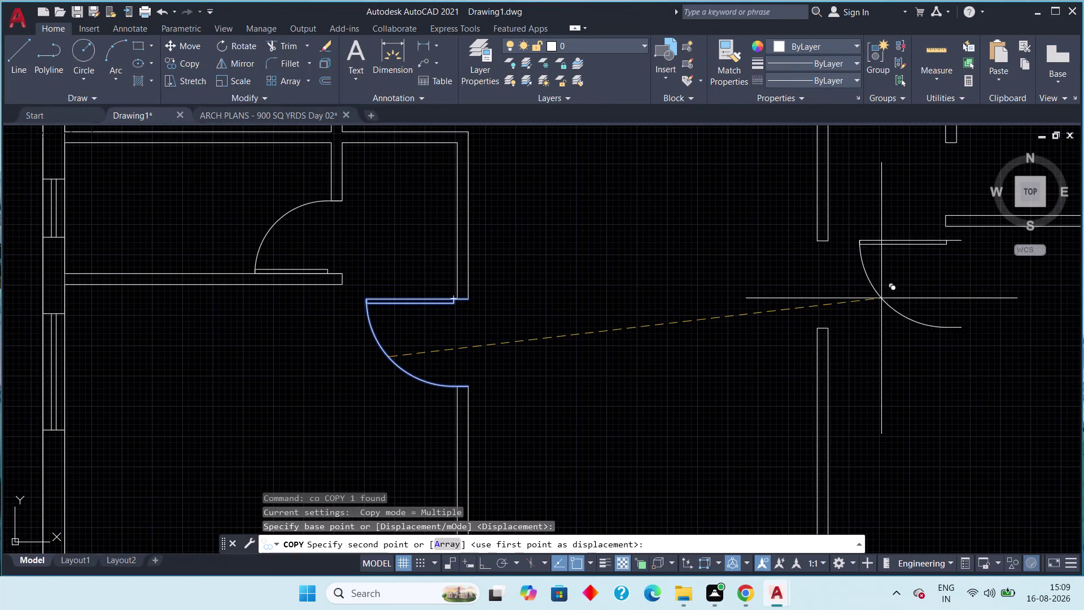
click(874, 315)
key(Escape)
Flip the copied door so it swings the other way.
middle_drag(930, 326, 800, 302)
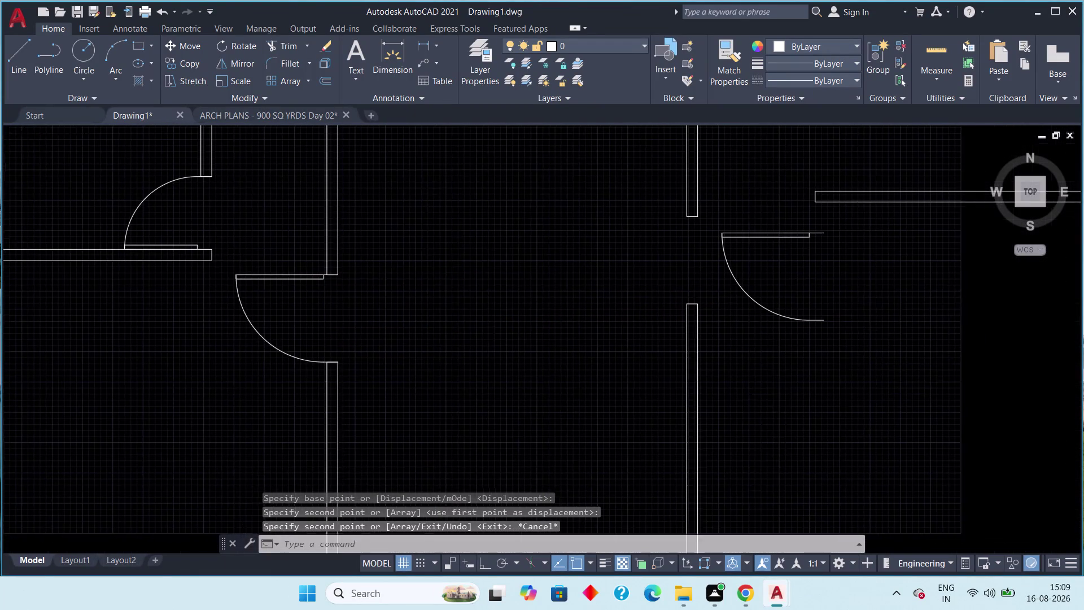
scroll(down, 3)
drag(855, 282, 789, 314)
click(761, 326)
scroll(up, 3)
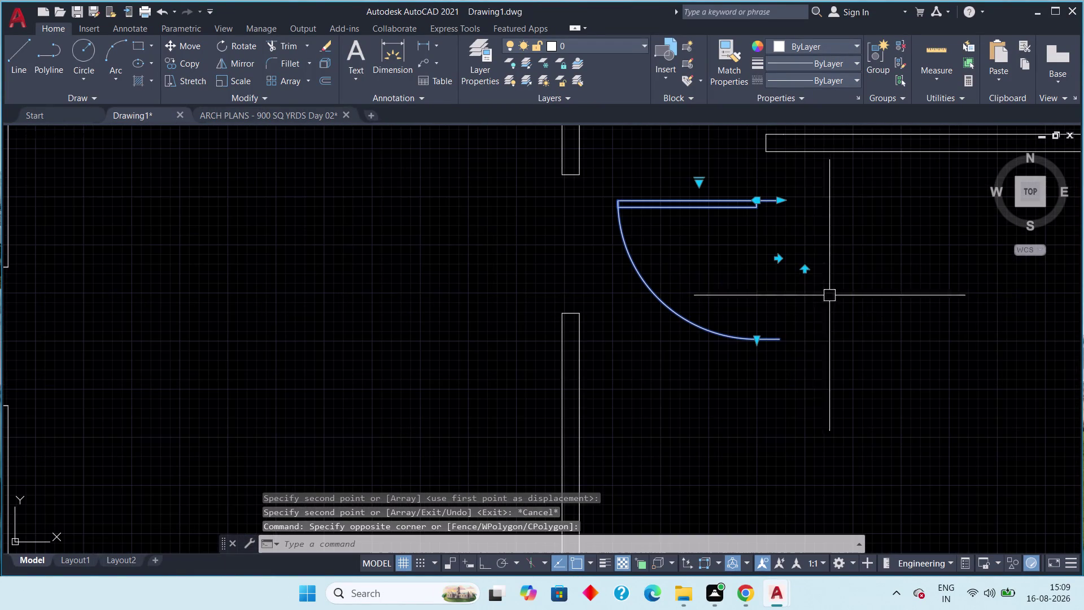
click(778, 259)
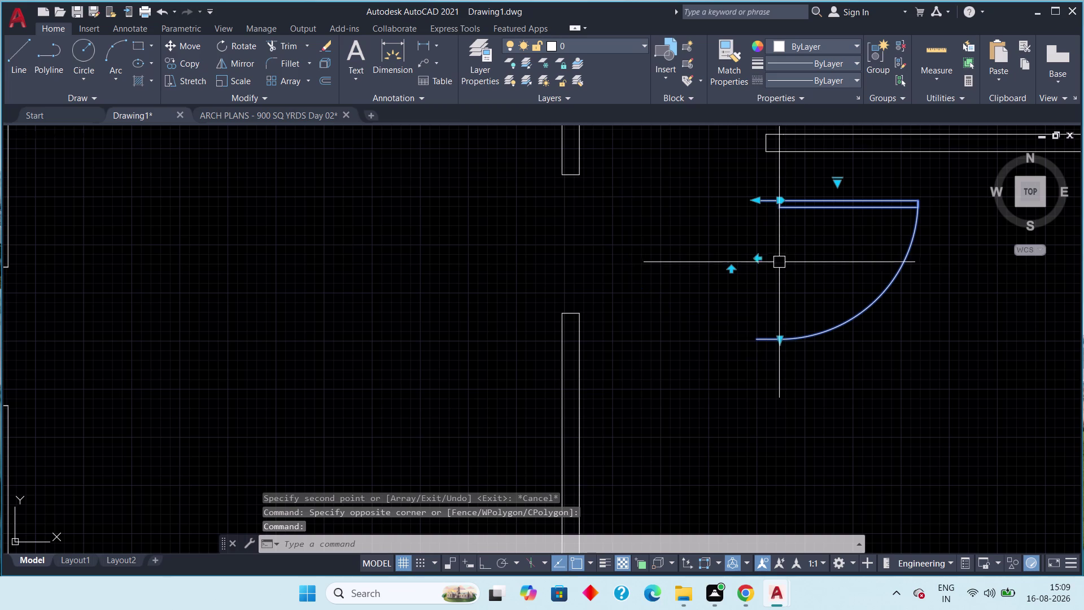
key(Escape)
Move the flipped door from its leaf corner onto the wall edge.
middle_drag(854, 236, 763, 269)
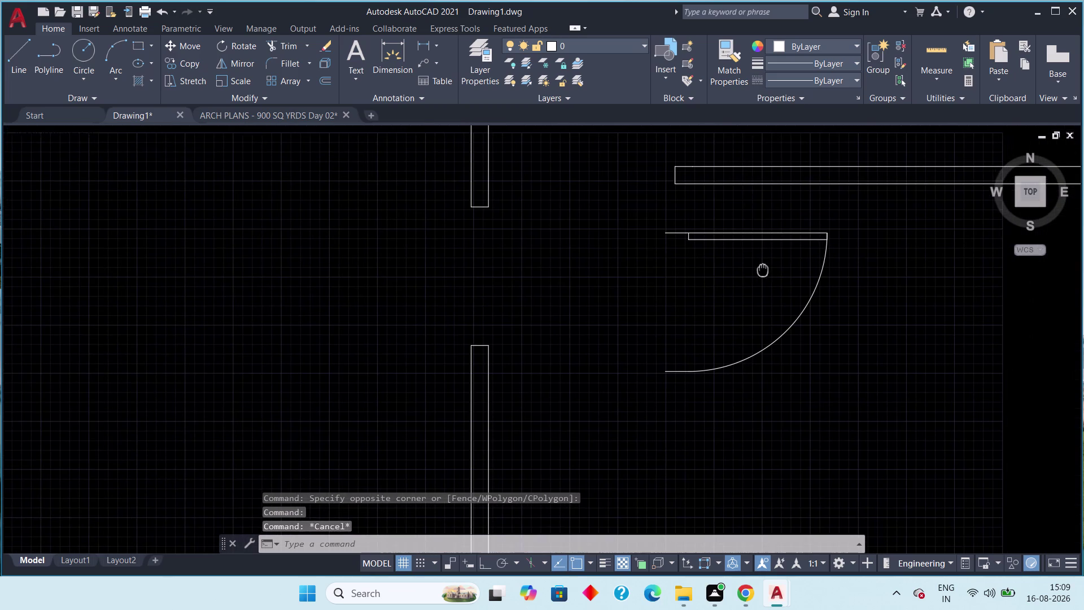
middle_drag(763, 269, 762, 270)
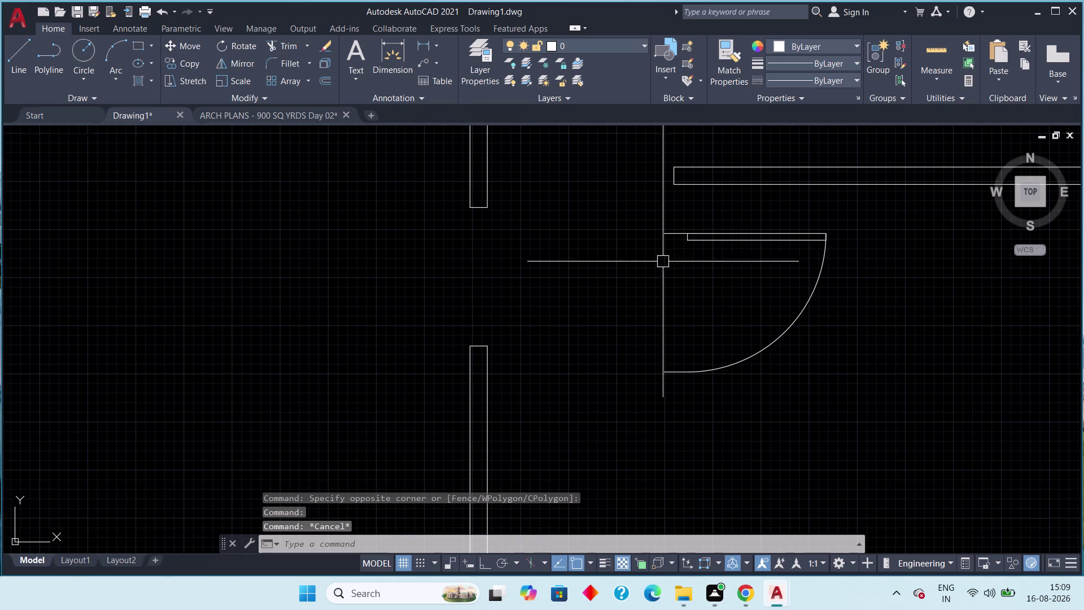
click(664, 235)
text(m)
key(space)
click(663, 234)
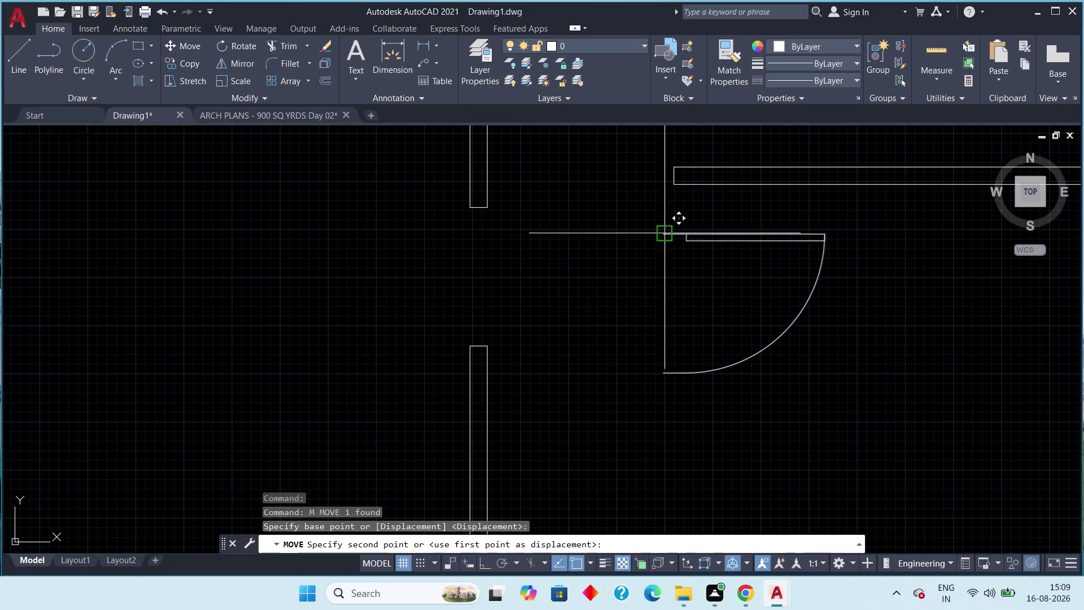
click(463, 206)
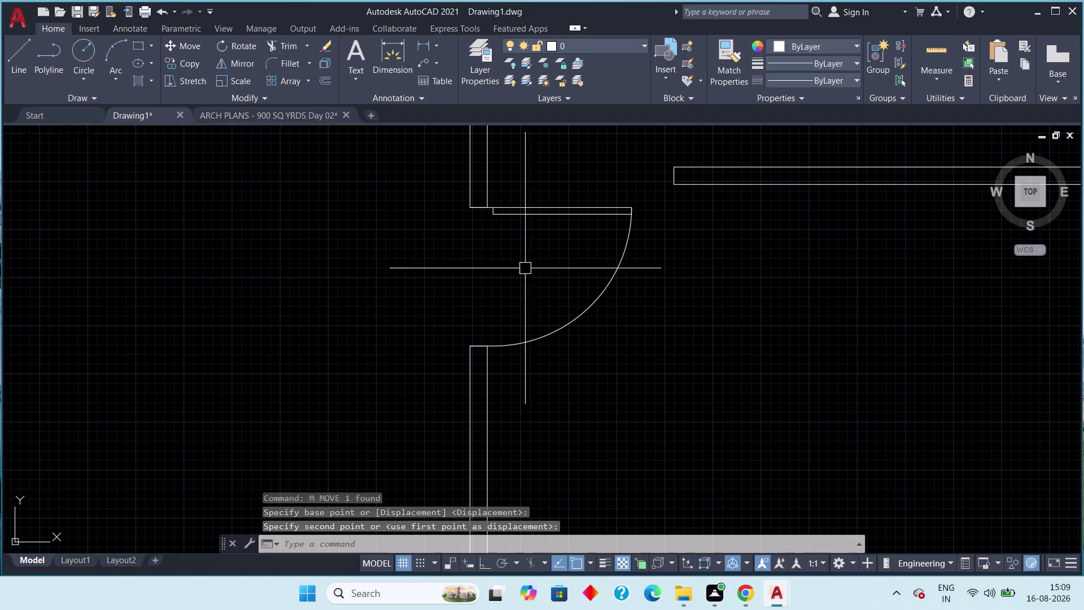
Zoom out to show the entire floor plan.
scroll(down, 3)
middle_drag(577, 357, 602, 342)
middle_click(602, 342)
middle_click(602, 342)
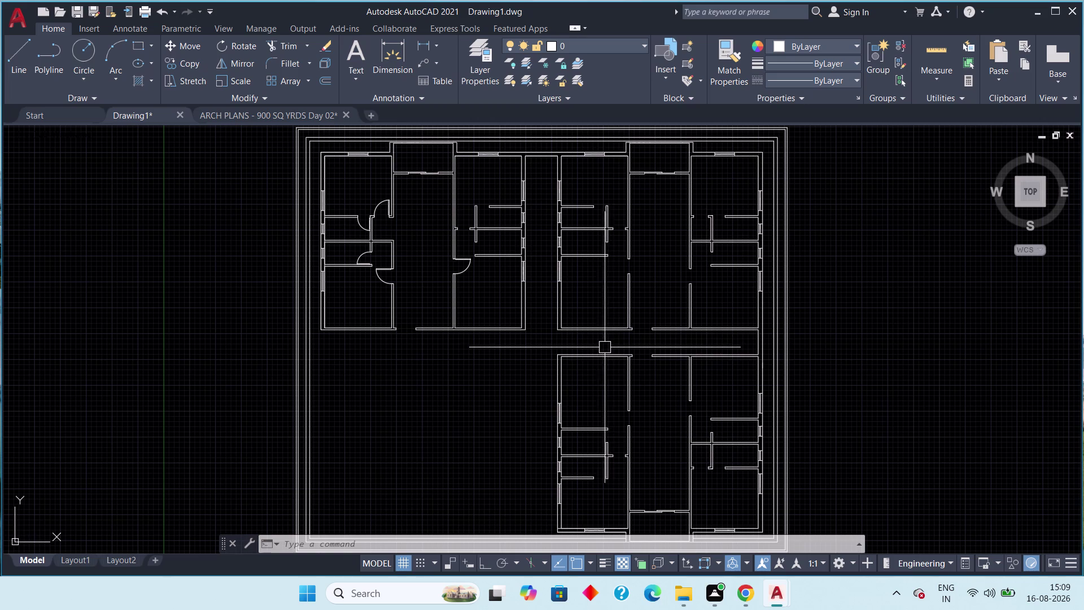
middle_drag(612, 325, 610, 326)
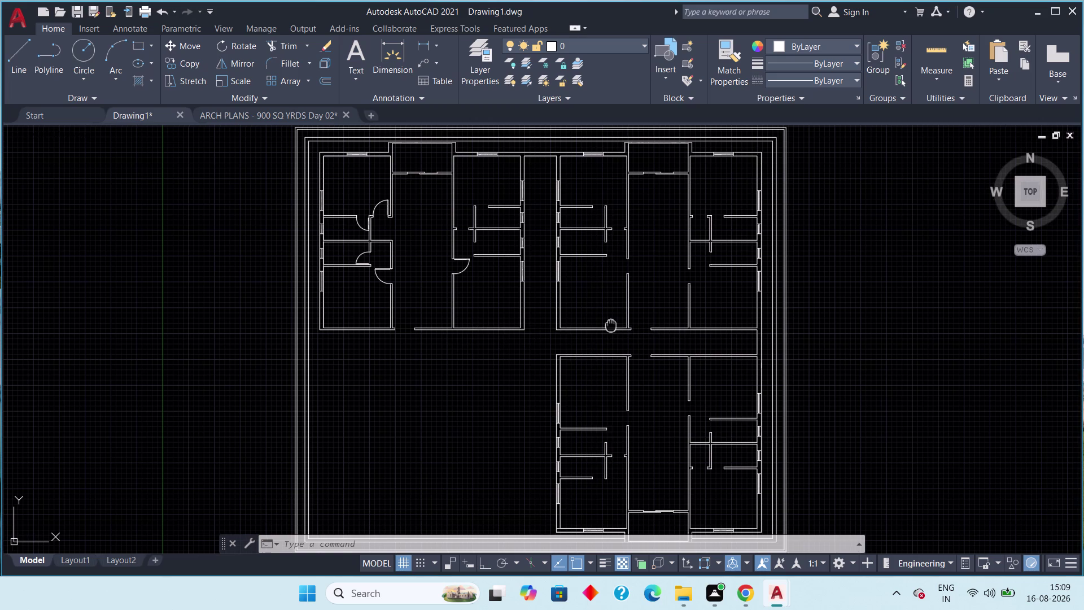
middle_drag(610, 326, 575, 380)
scroll(up, 3)
middle_drag(385, 286, 406, 313)
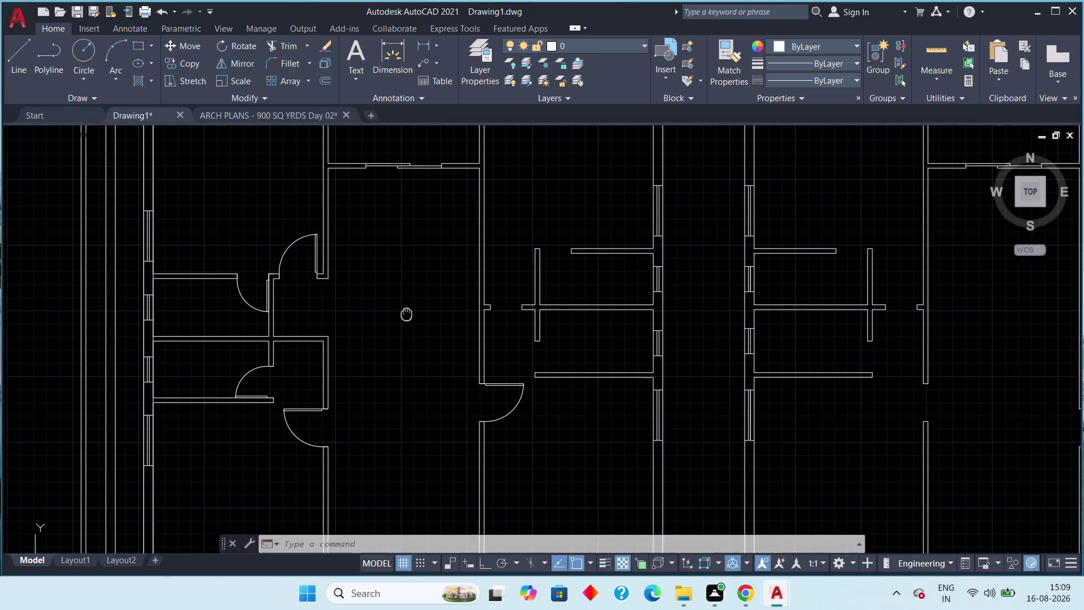
middle_drag(406, 314, 409, 316)
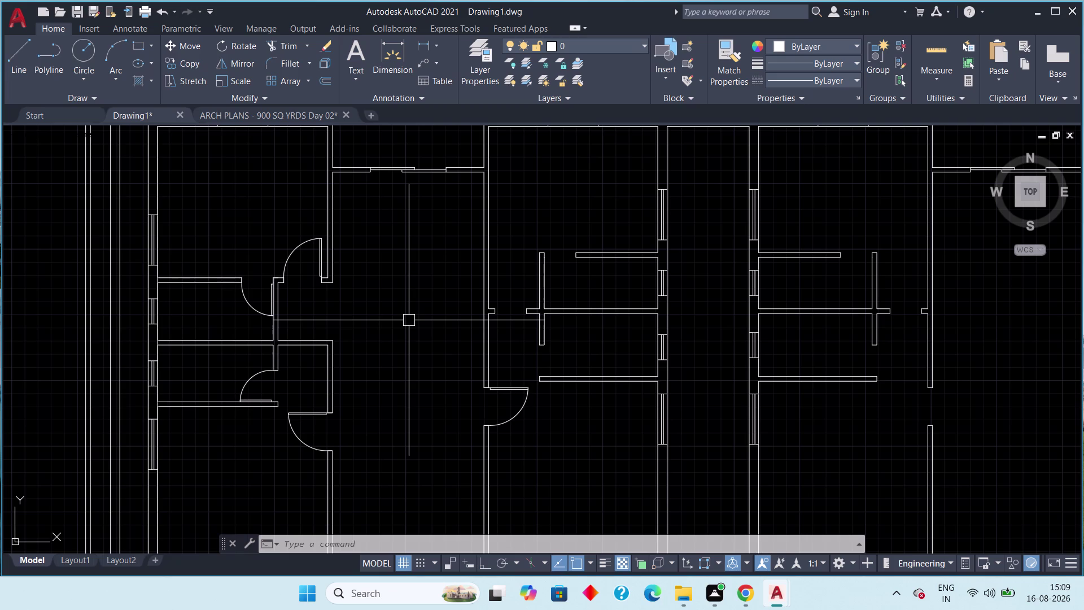
middle_drag(397, 393, 426, 356)
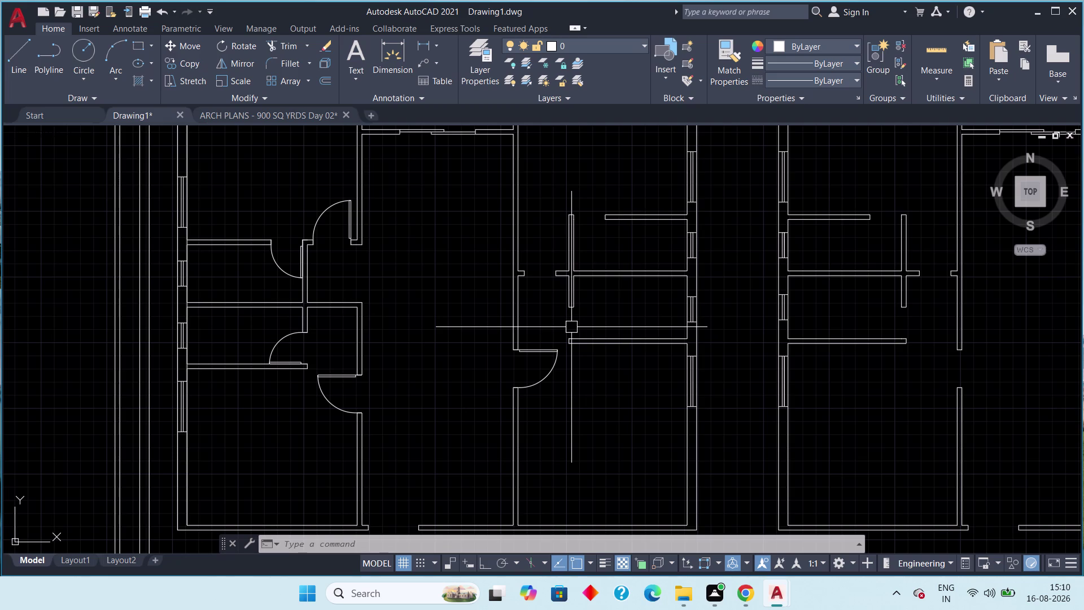
click(287, 336)
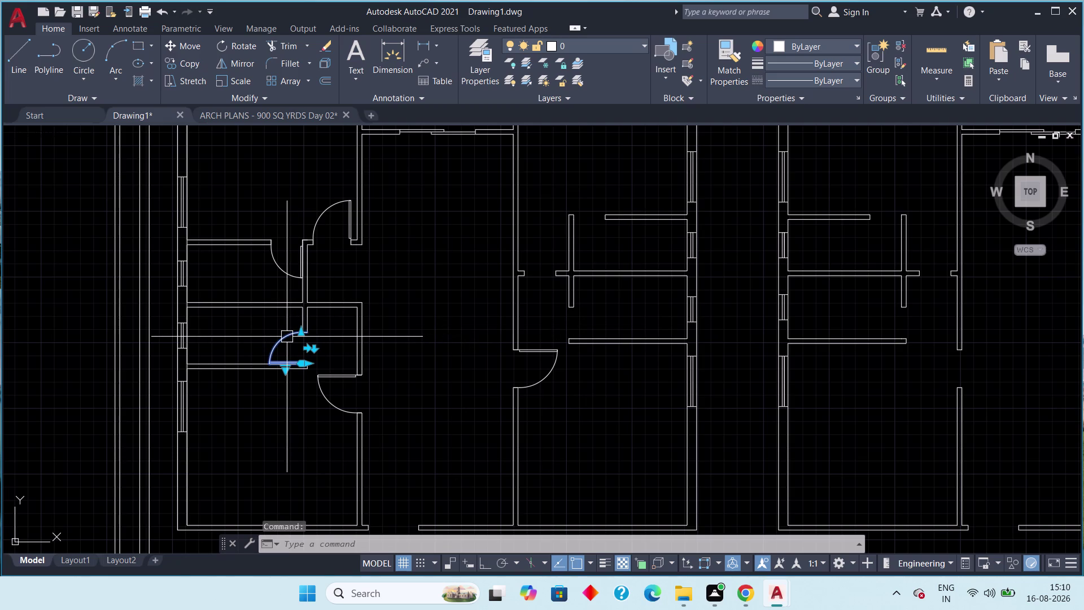
Copy the door into the middle room's wall opening.
key(c)
text(o)
key(space)
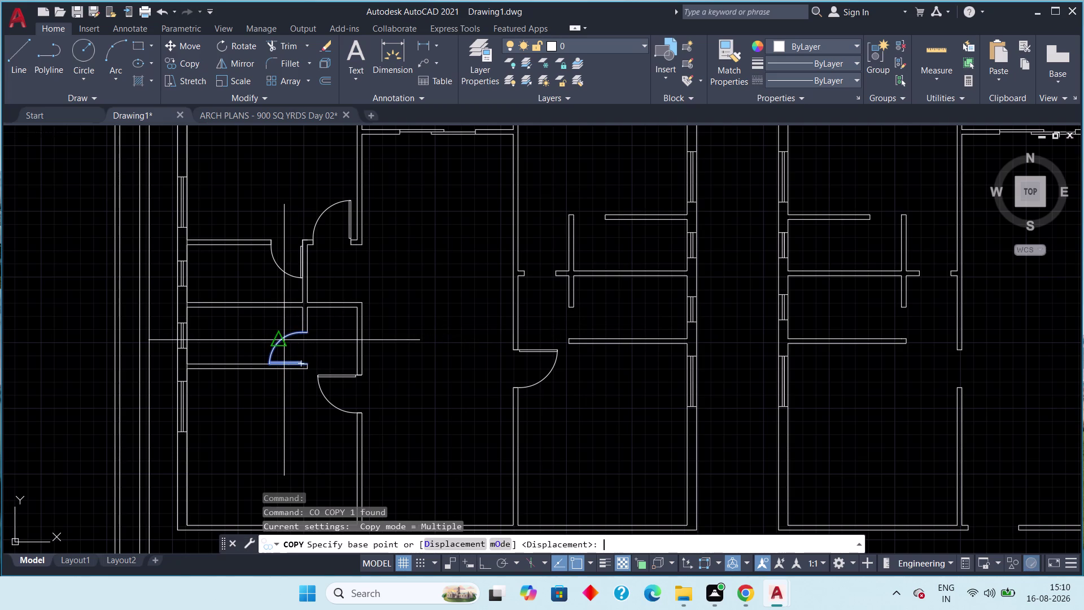
drag(277, 343, 288, 344)
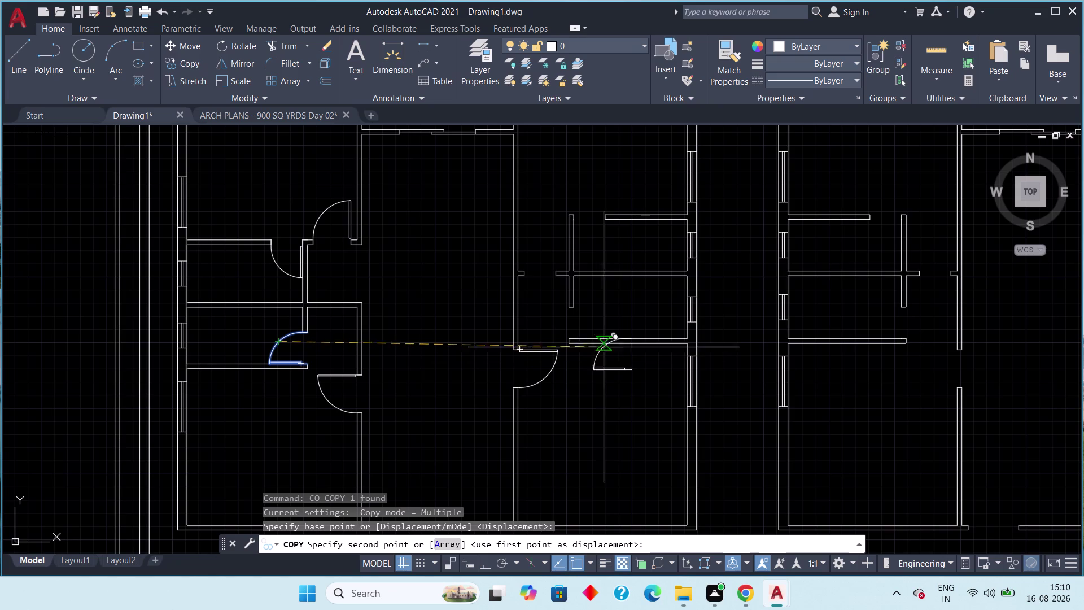
click(607, 311)
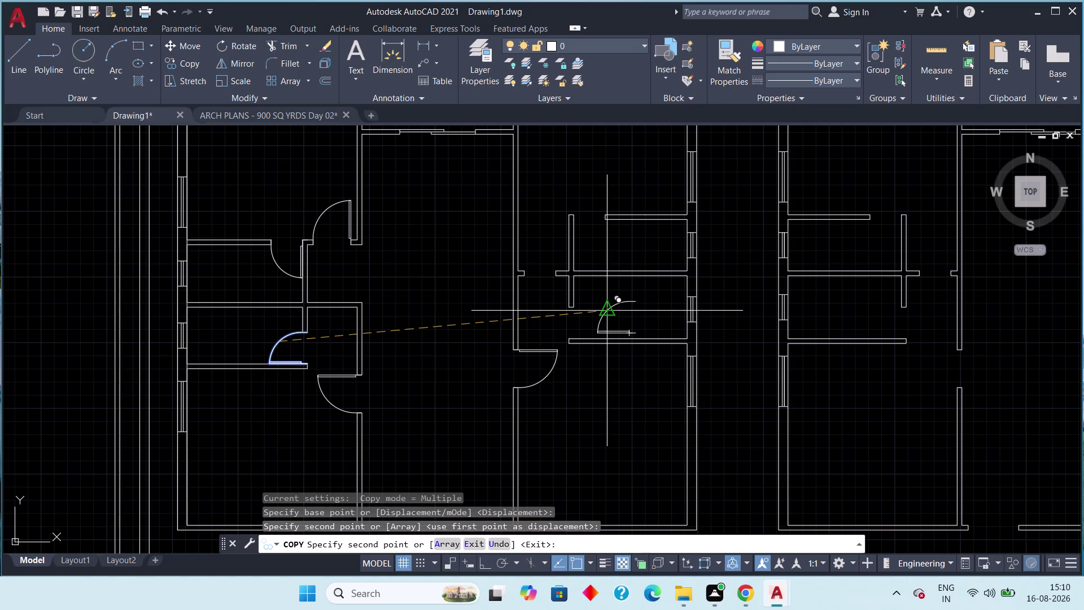
key(Escape)
Flip the copied door so it swings the other way.
click(602, 317)
scroll(up, 3)
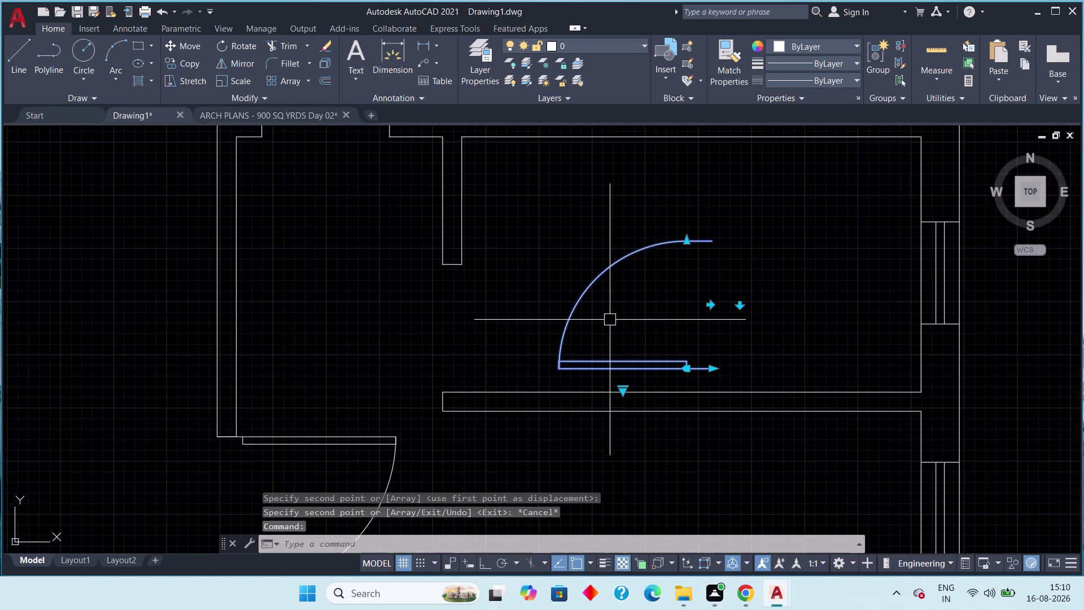
middle_drag(652, 327, 599, 292)
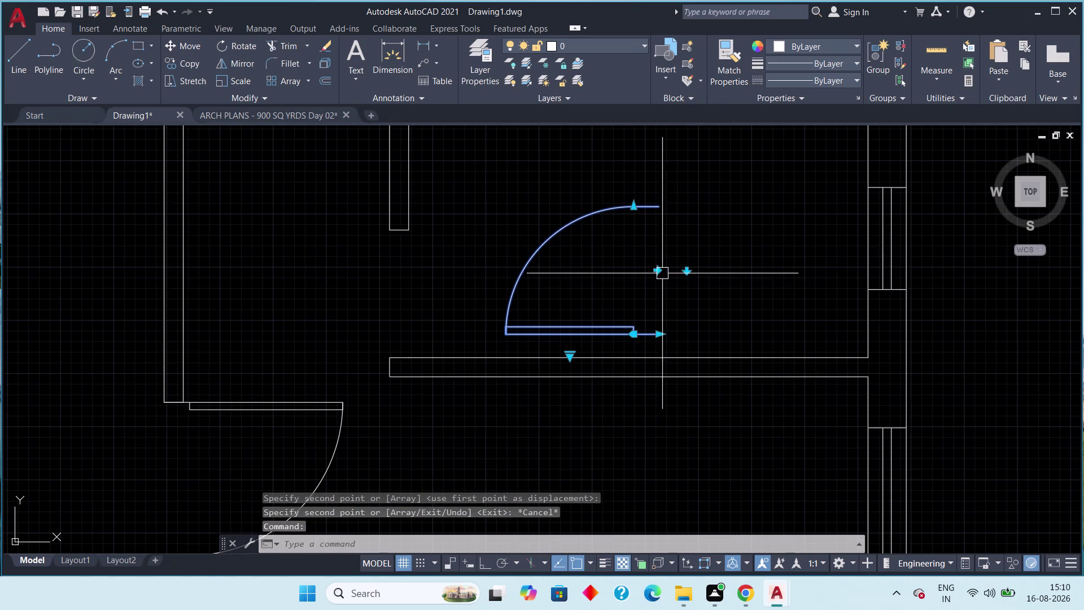
click(658, 271)
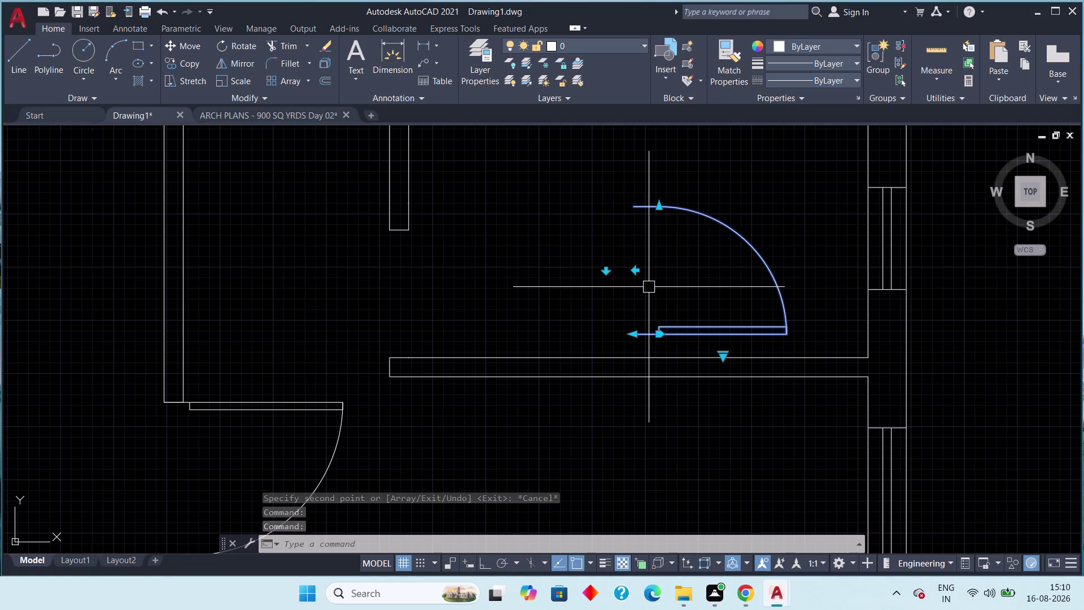
scroll(down, 3)
scroll(down, 3)
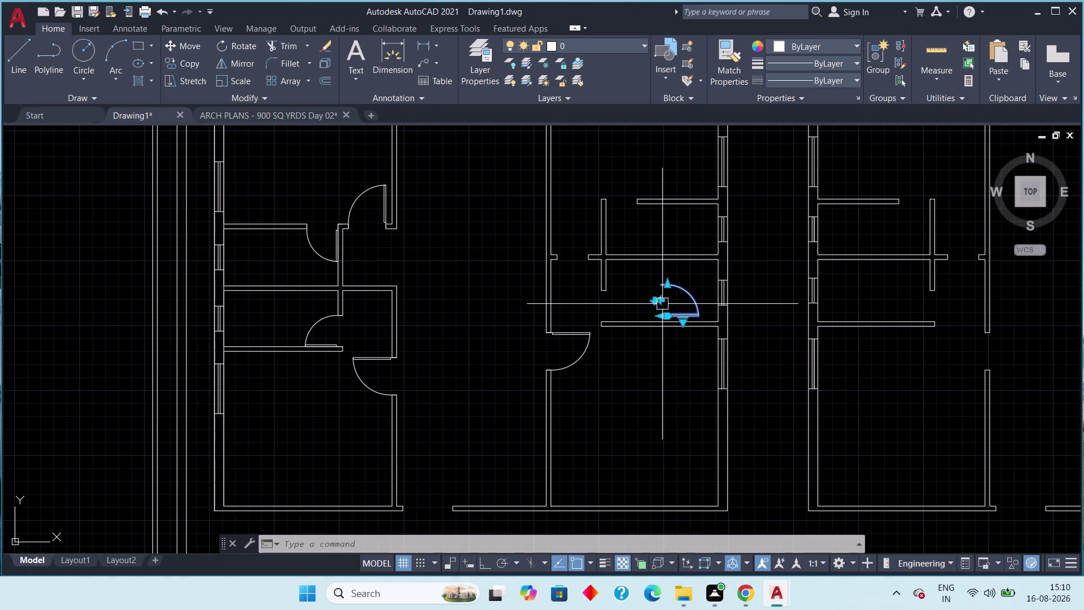
scroll(up, 3)
middle_drag(632, 309, 626, 310)
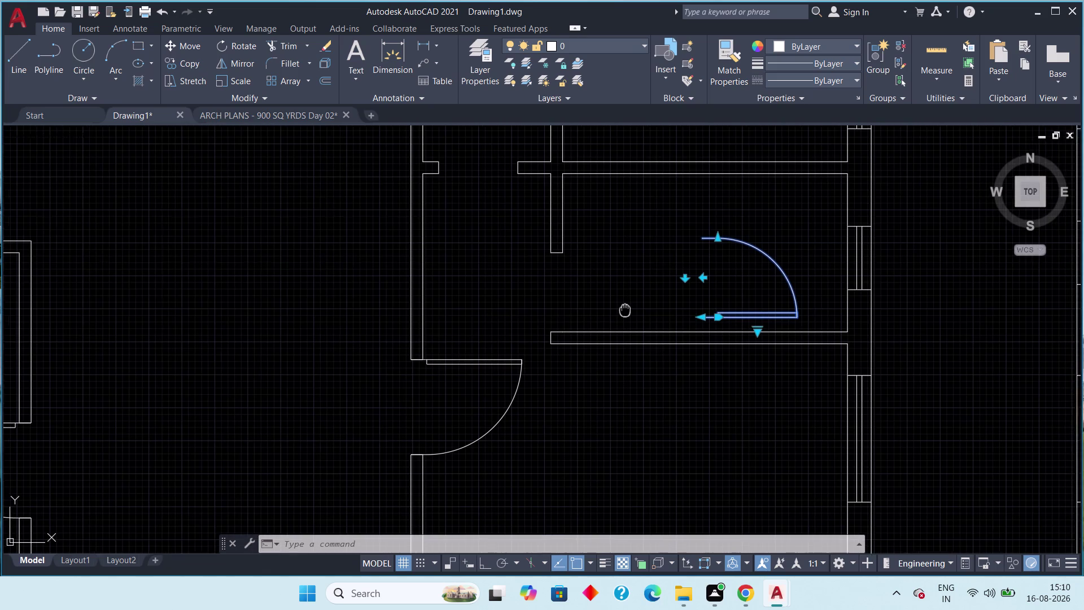
middle_drag(625, 310, 619, 312)
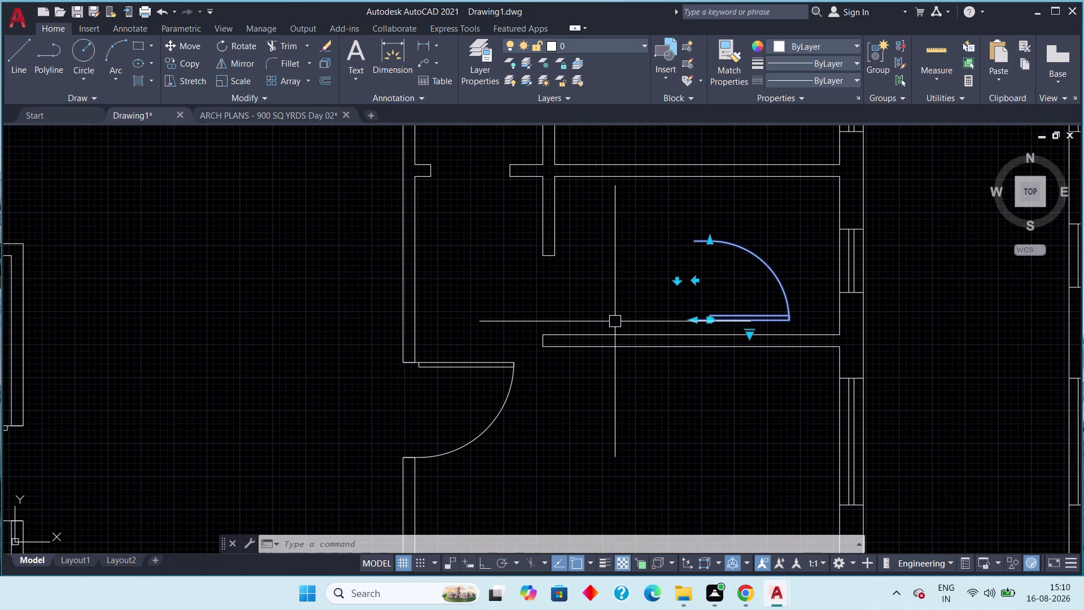
middle_drag(602, 315, 550, 286)
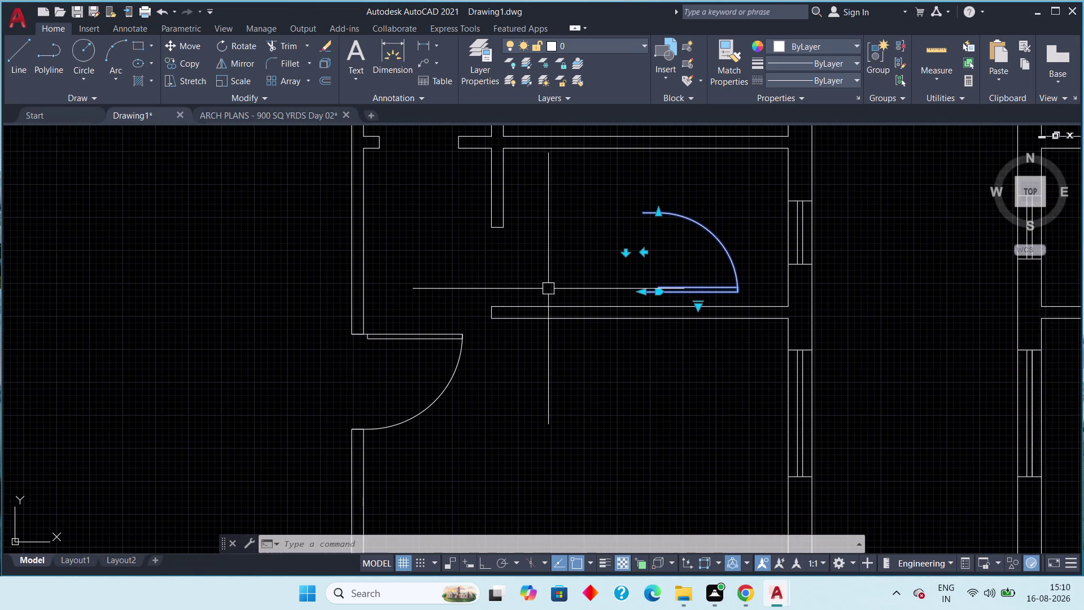
Move the door with M so its base point sits tight against the wall end.
key(m)
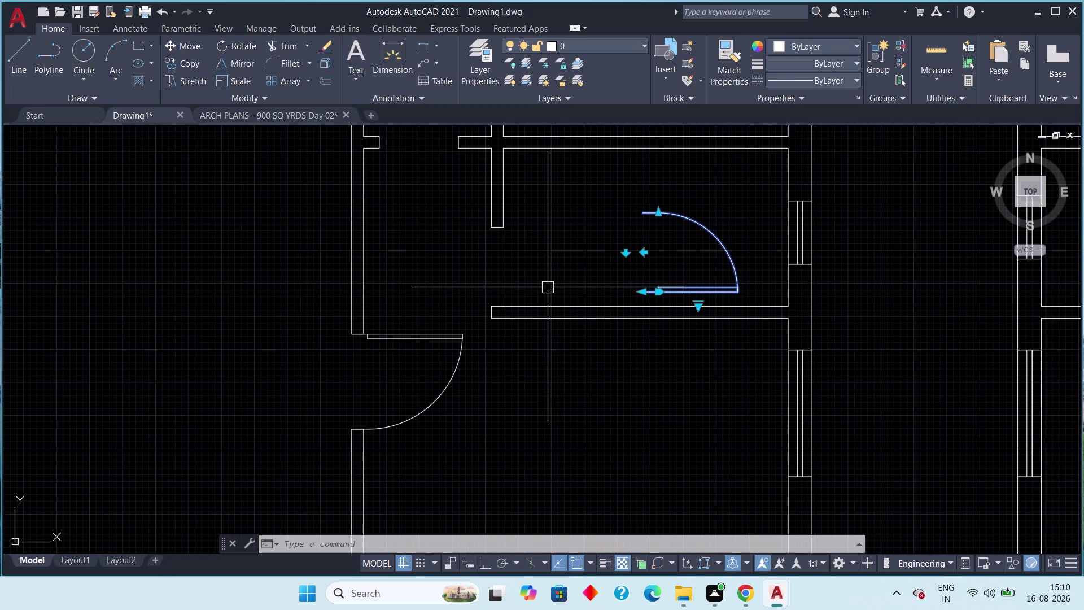
key(space)
scroll(up, 3)
click(700, 321)
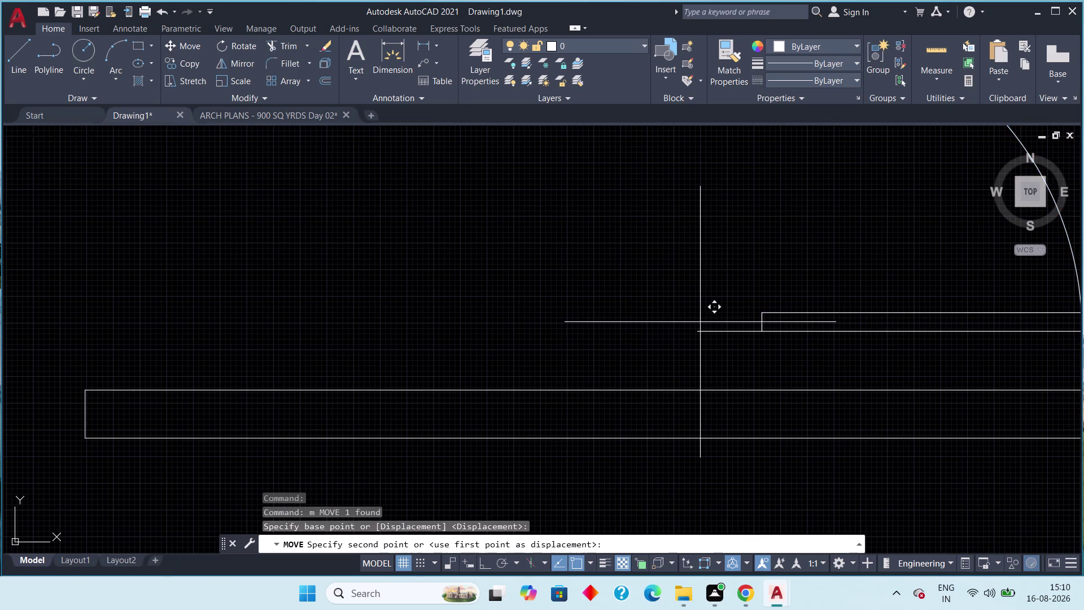
key(Escape)
drag(719, 310, 696, 354)
click(688, 365)
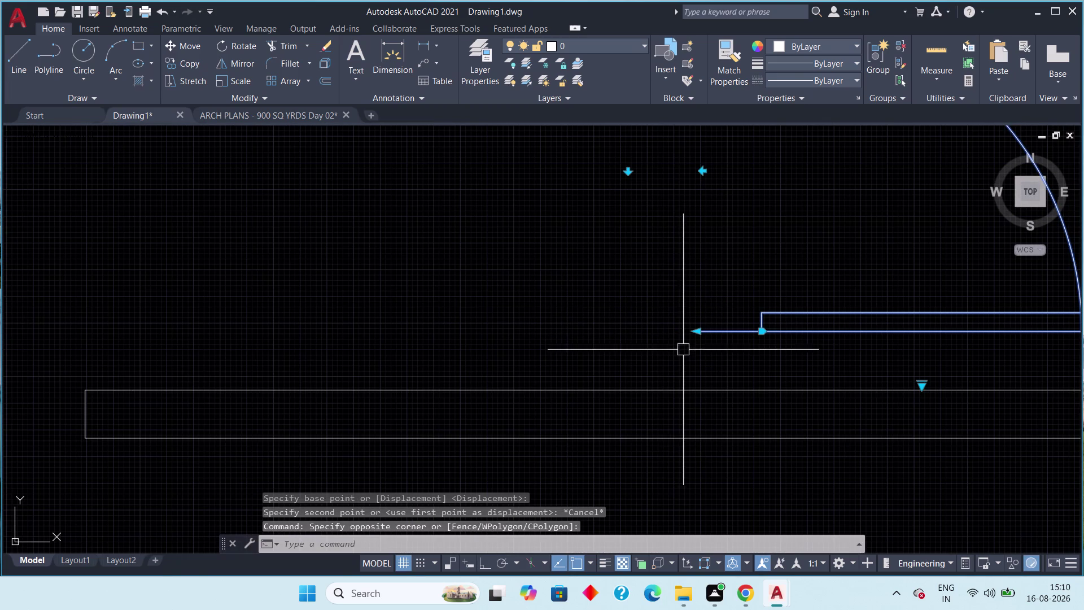
text(m)
key(space)
click(697, 330)
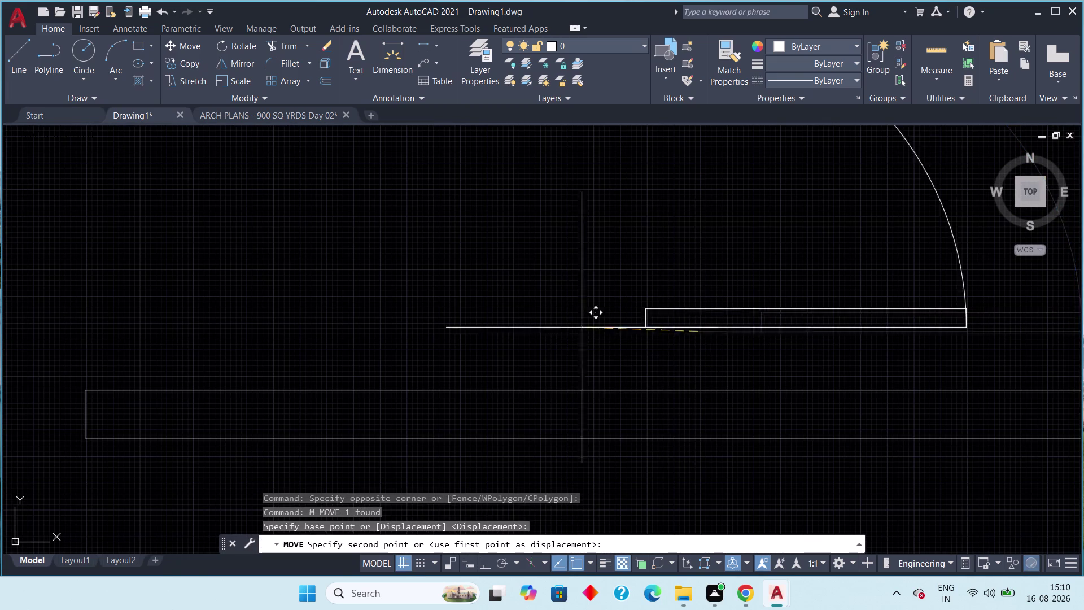
scroll(down, 3)
middle_drag(476, 324, 548, 308)
scroll(up, 3)
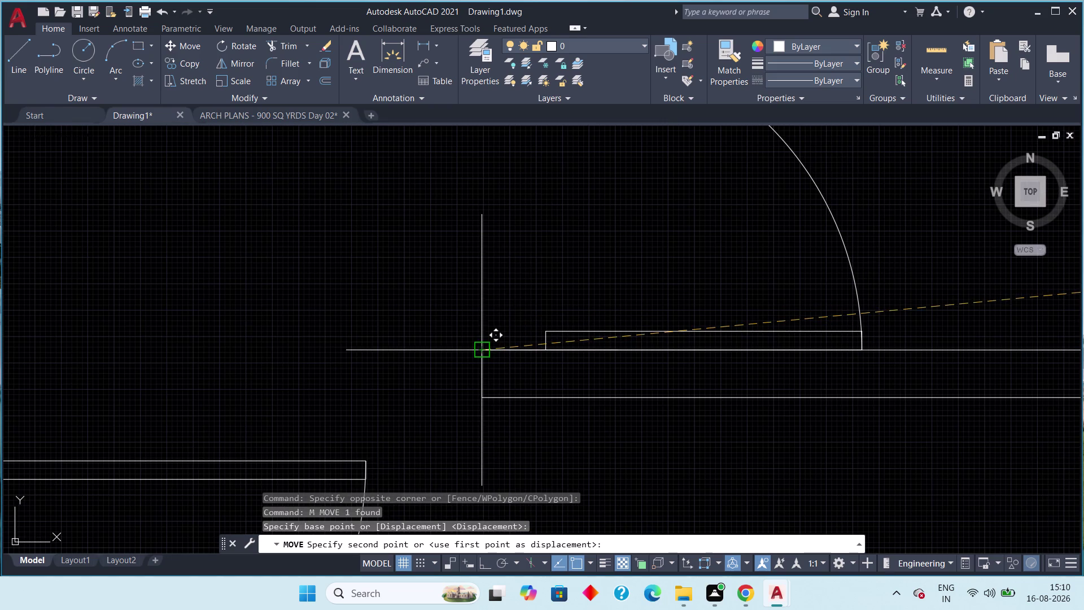
click(479, 349)
Inspect the door's fit, zoom out to the whole plan, and select a left-room door.
scroll(down, 3)
middle_drag(496, 312, 477, 349)
scroll(up, 3)
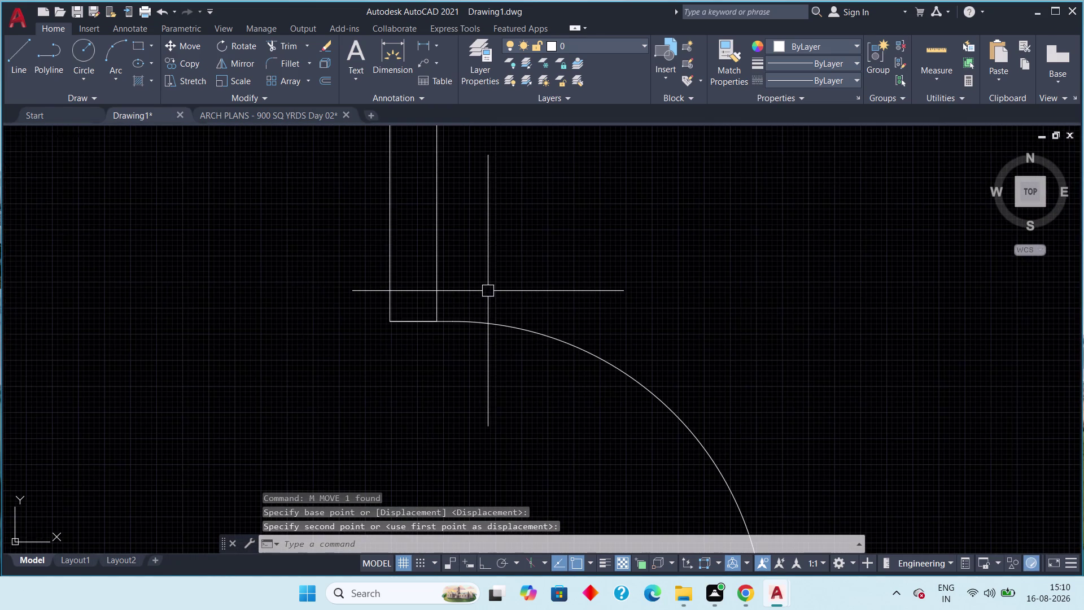
scroll(down, 3)
middle_drag(525, 272, 527, 304)
scroll(down, 3)
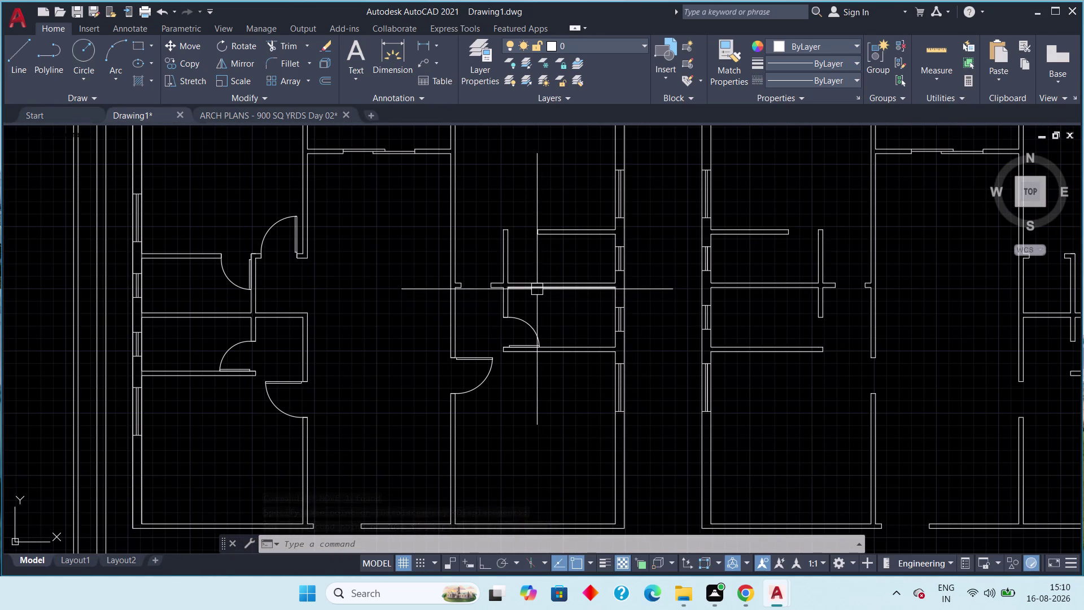
scroll(down, 3)
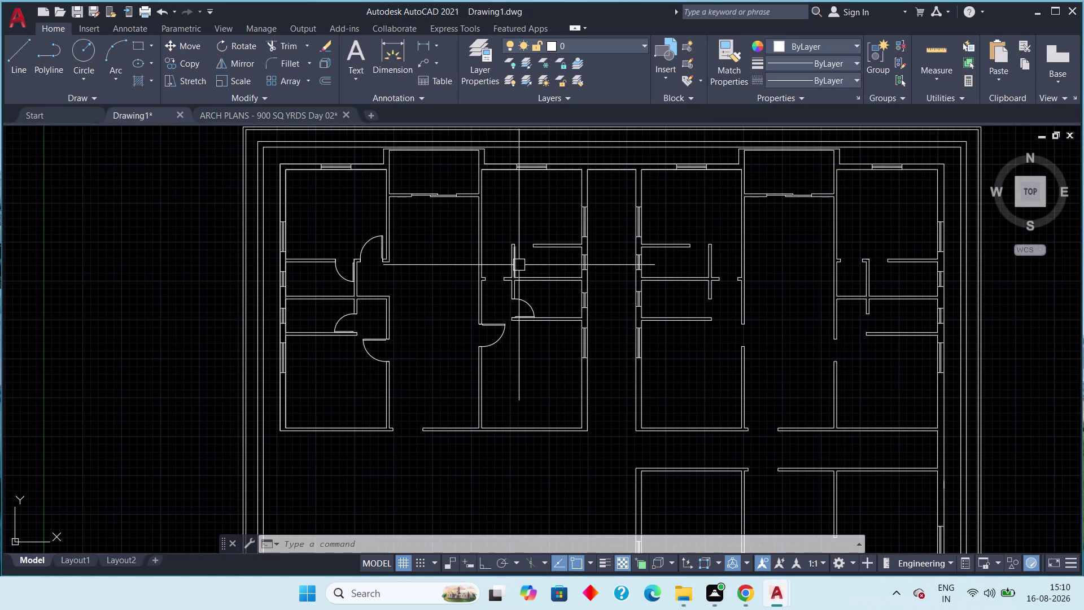
middle_drag(531, 265, 556, 266)
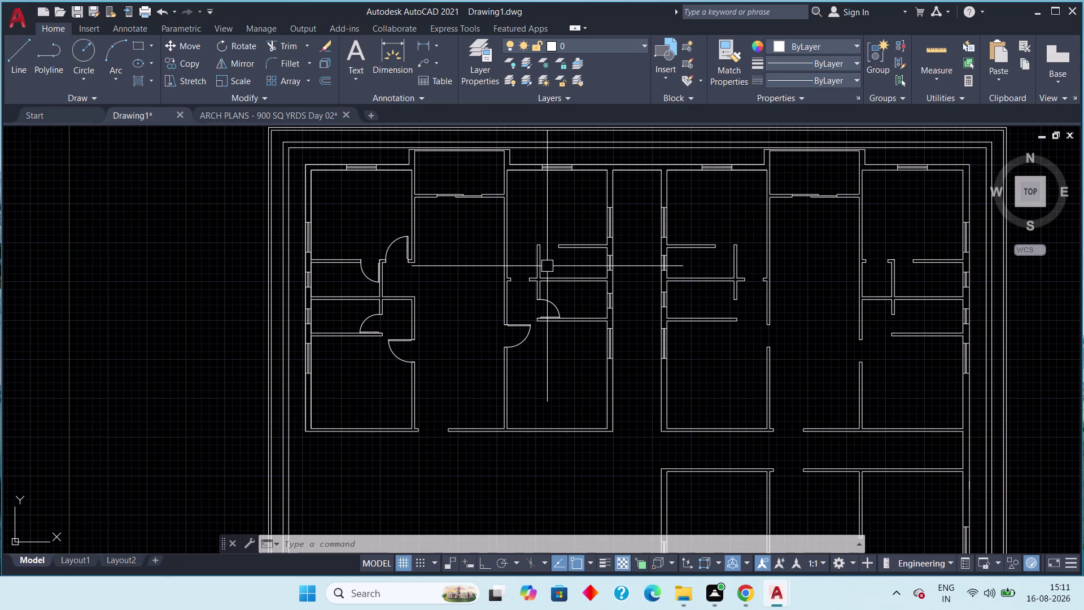
click(369, 276)
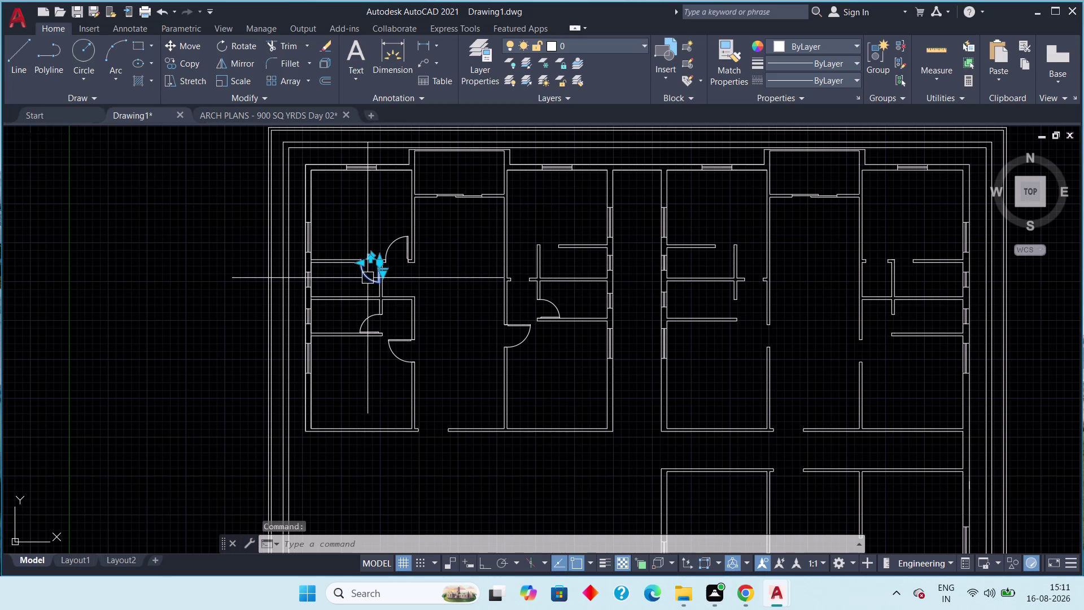
Copy the selected door into the middle room's upper wall opening.
key(c)
text(o)
key(space)
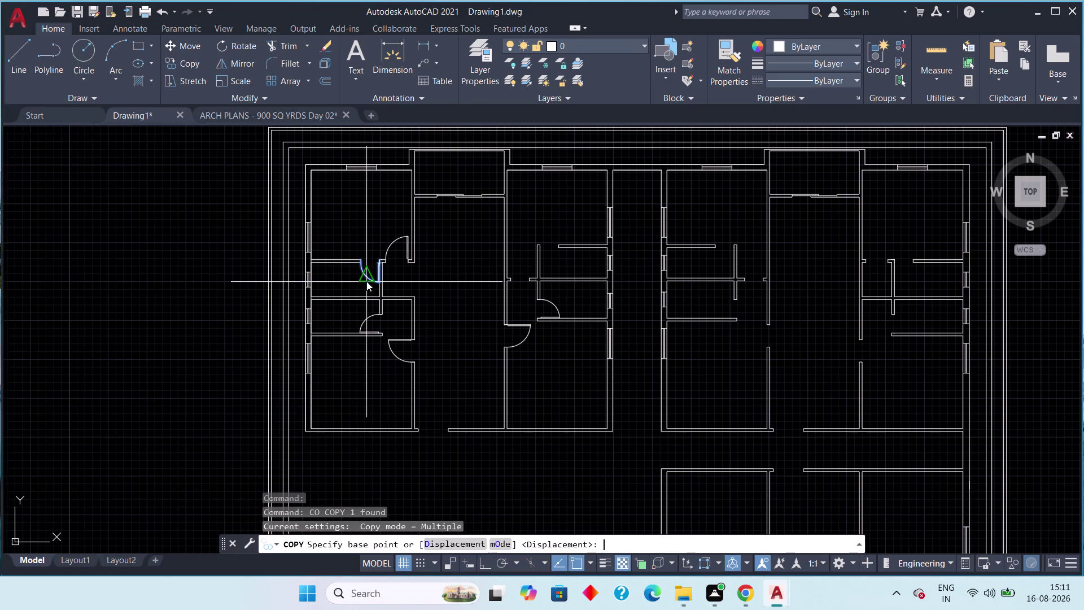
scroll(up, 3)
click(370, 270)
scroll(down, 3)
middle_drag(512, 277, 345, 247)
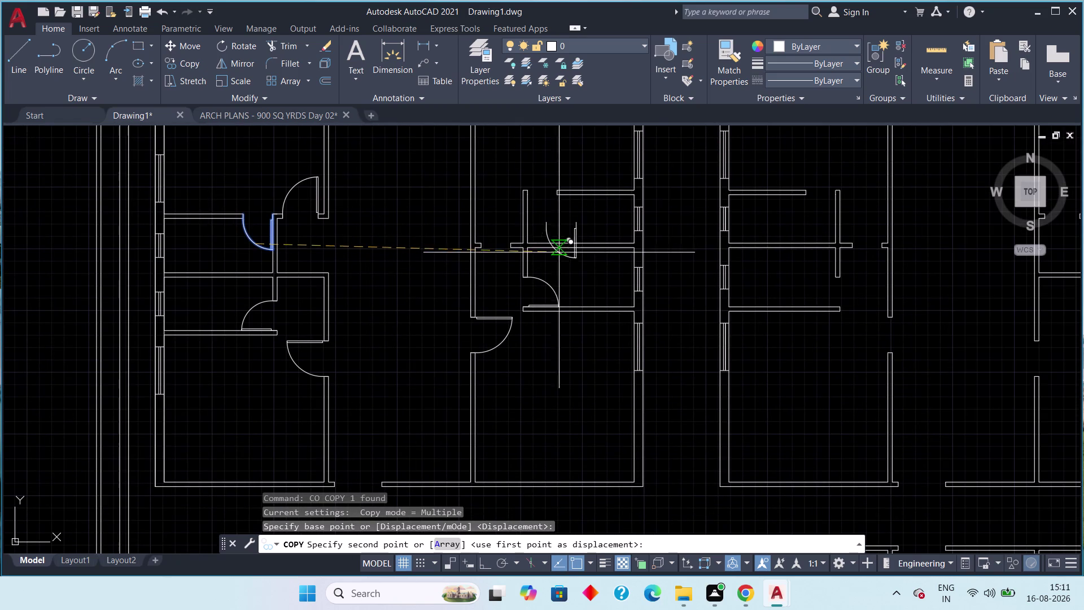
click(555, 229)
key(Escape)
Flip the new door copy so it swings the correct way.
click(553, 231)
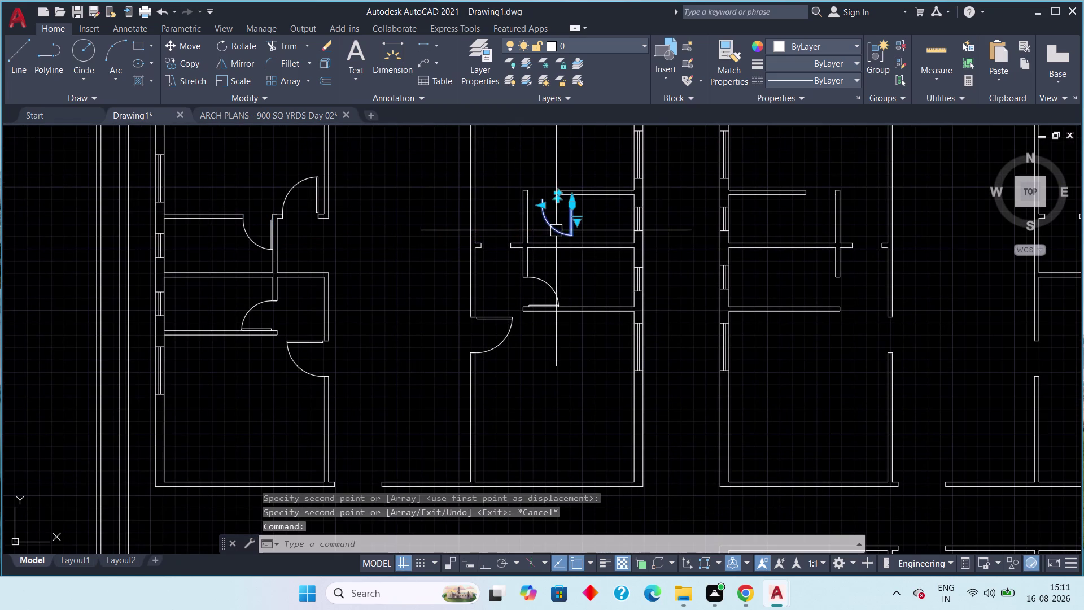
scroll(up, 3)
middle_drag(567, 228, 552, 295)
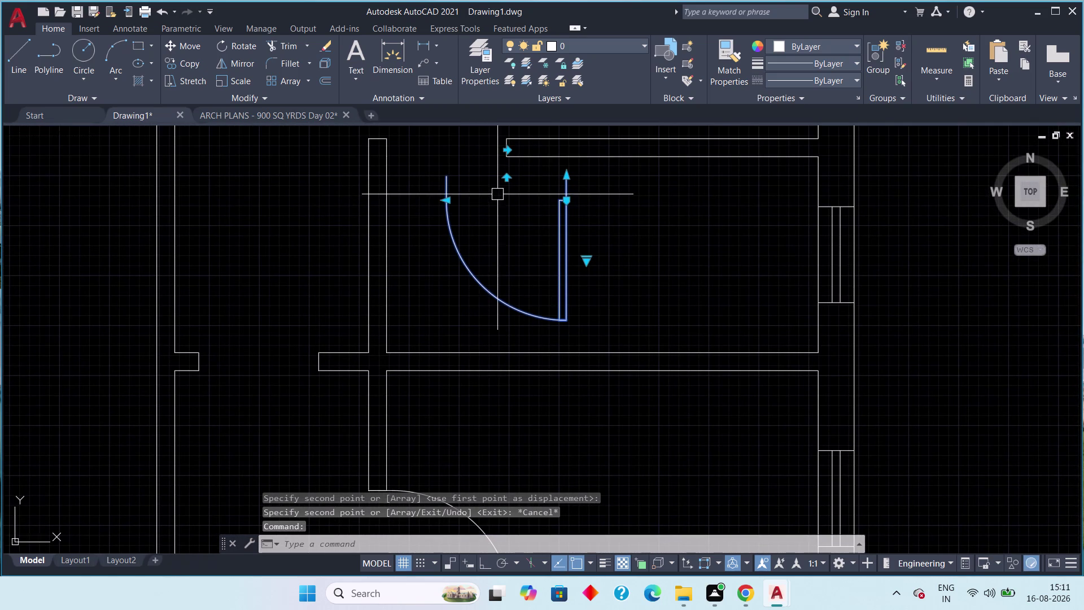
middle_drag(493, 201, 460, 251)
click(474, 201)
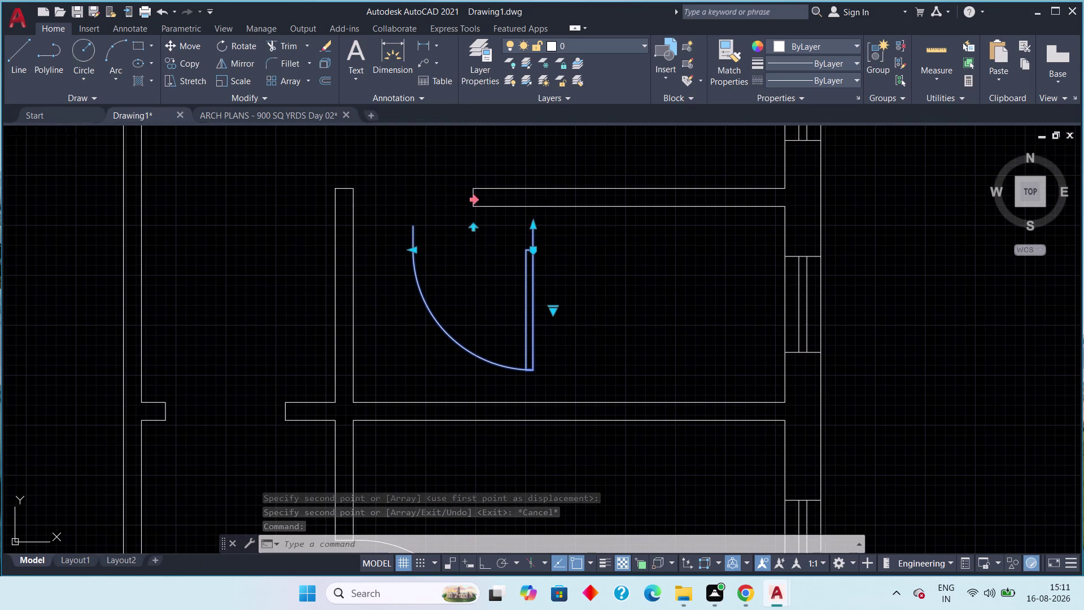
key(Escape)
middle_drag(471, 271, 490, 282)
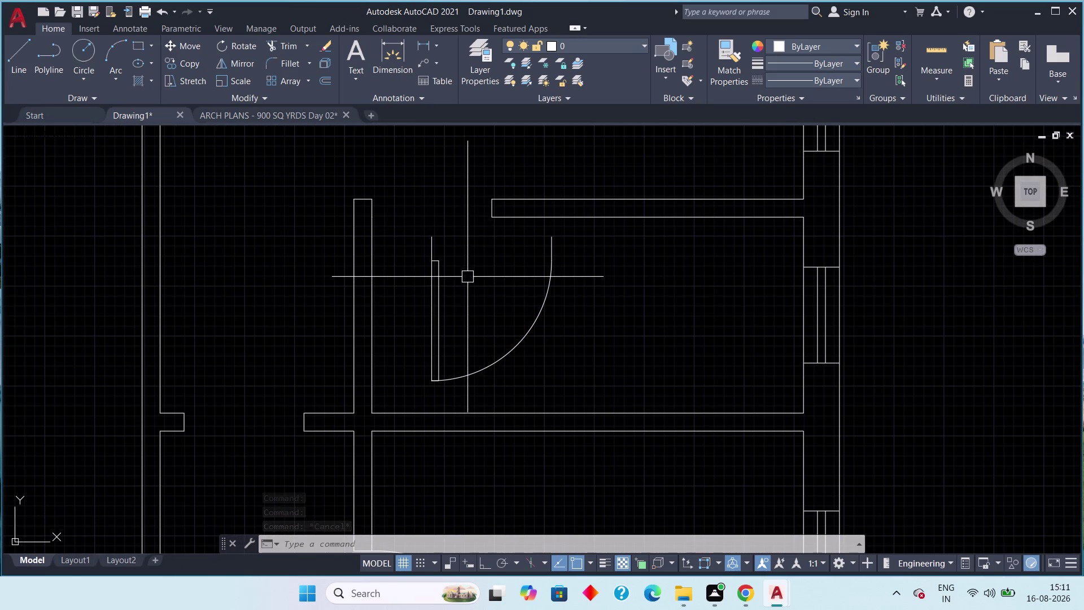
scroll(down, 3)
scroll(down, 3)
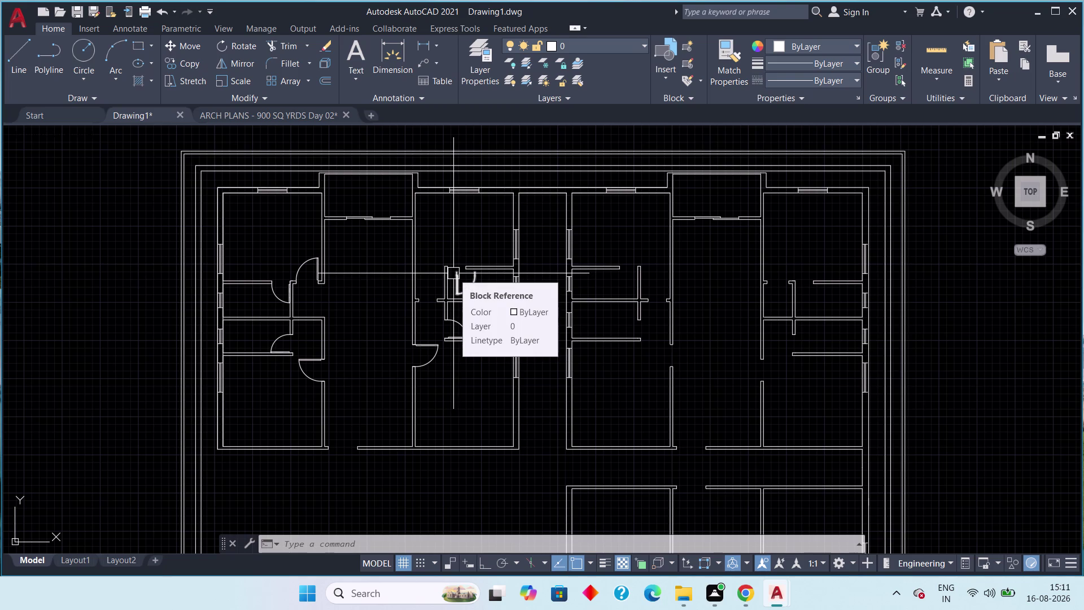
scroll(up, 3)
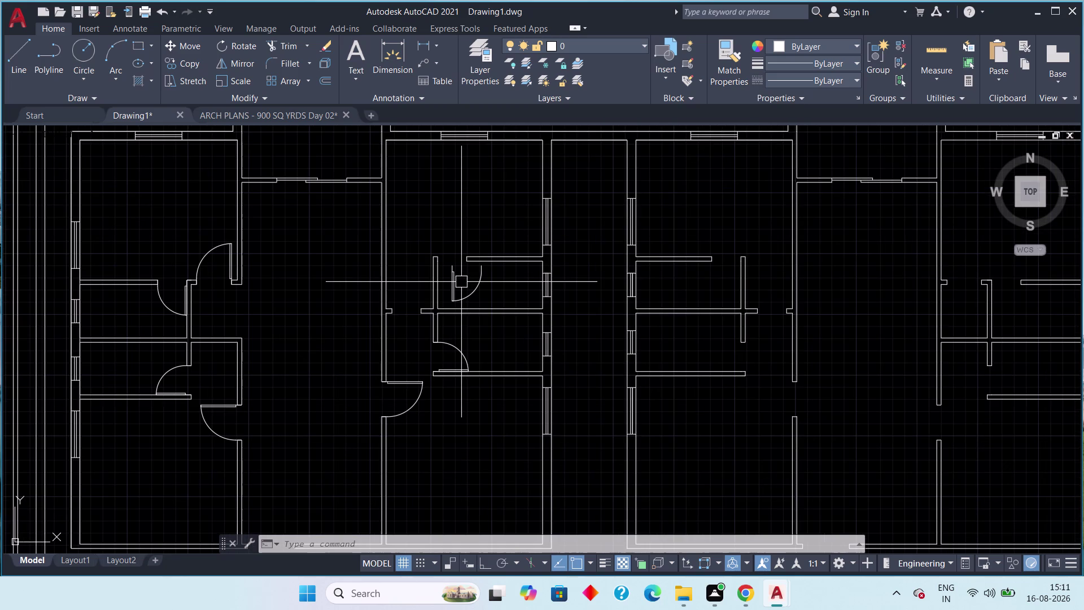
scroll(up, 3)
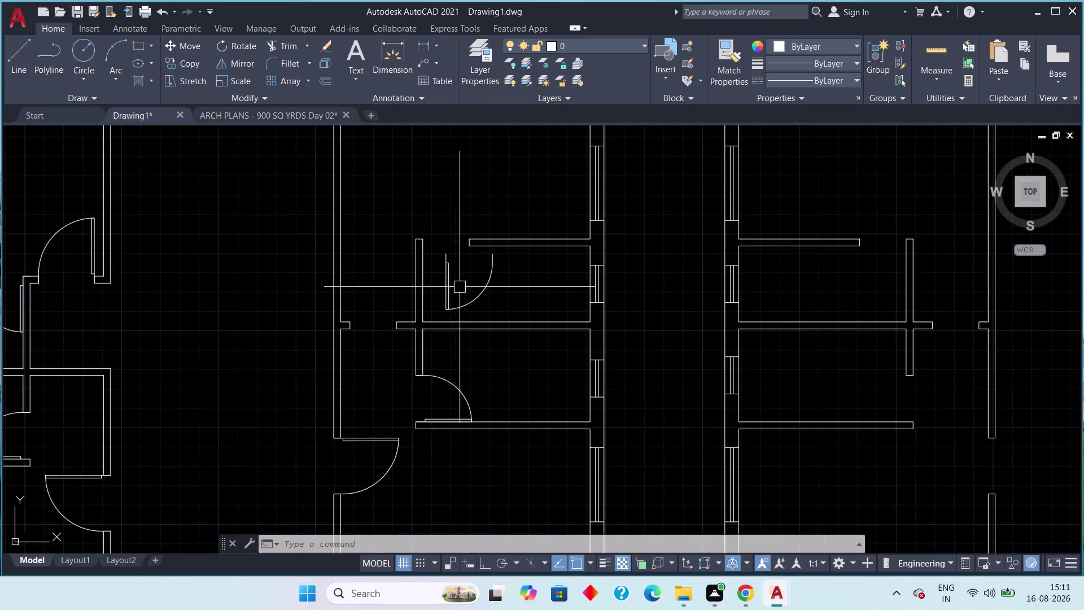
scroll(up, 3)
middle_drag(460, 282, 446, 306)
scroll(up, 3)
drag(430, 249, 419, 263)
click(394, 280)
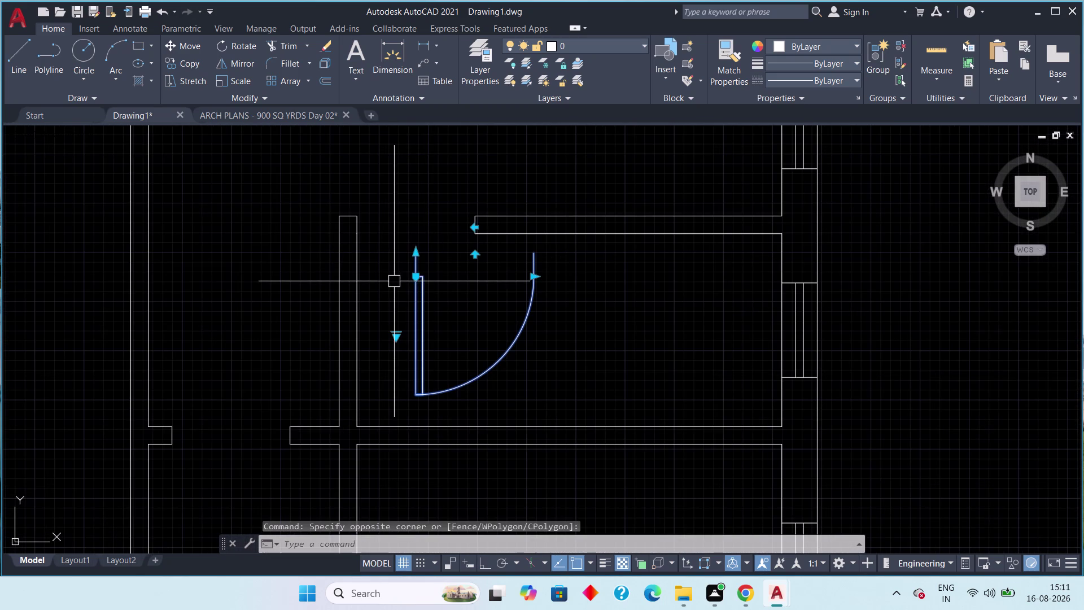
text(m)
key(space)
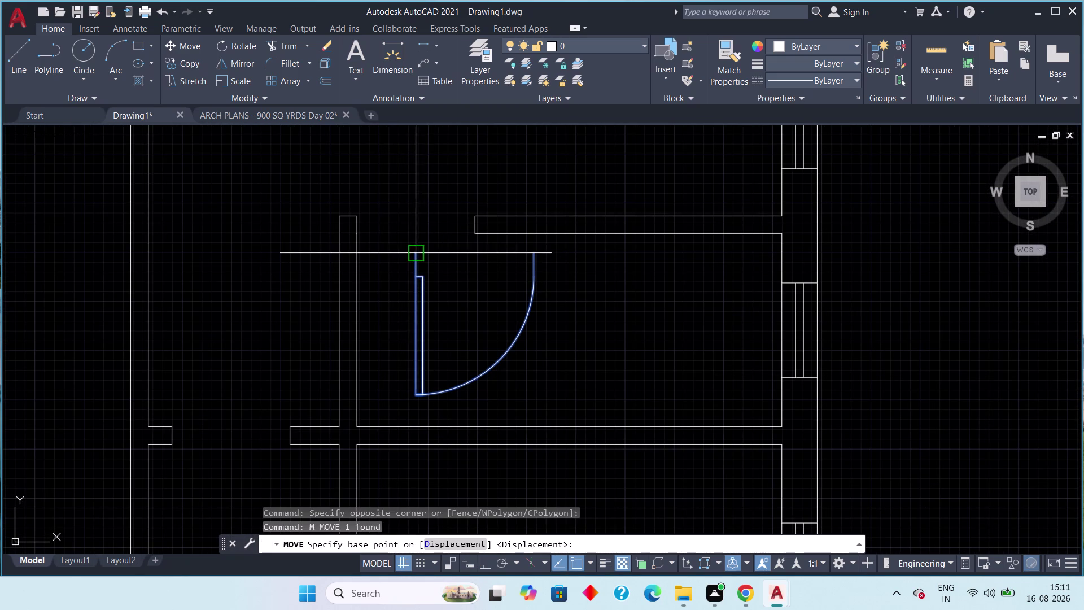
click(418, 253)
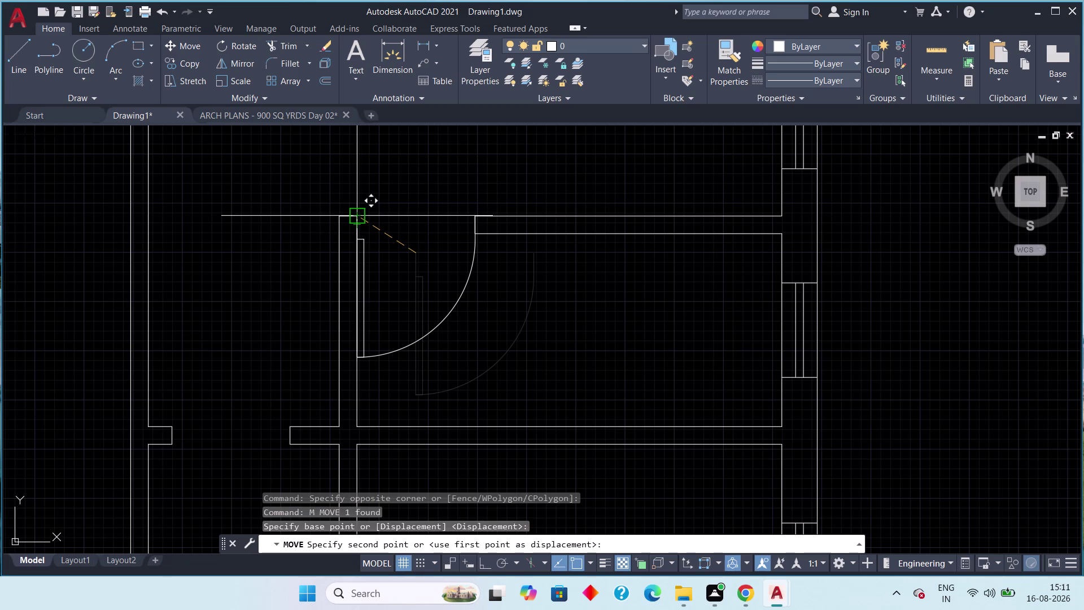
click(358, 215)
scroll(down, 3)
middle_drag(436, 308, 510, 297)
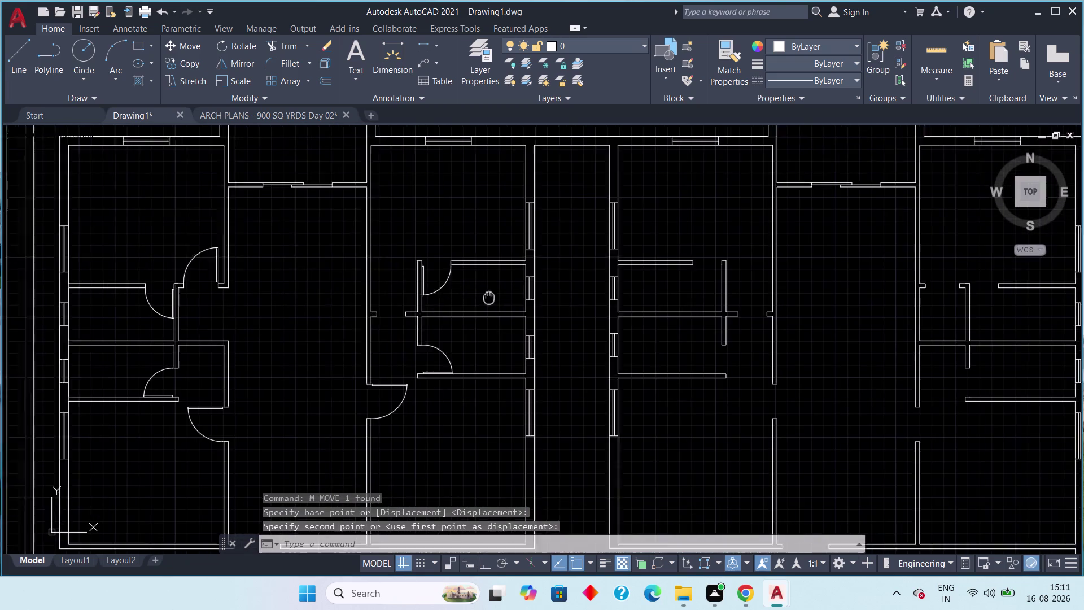
middle_drag(510, 297, 516, 297)
scroll(down, 3)
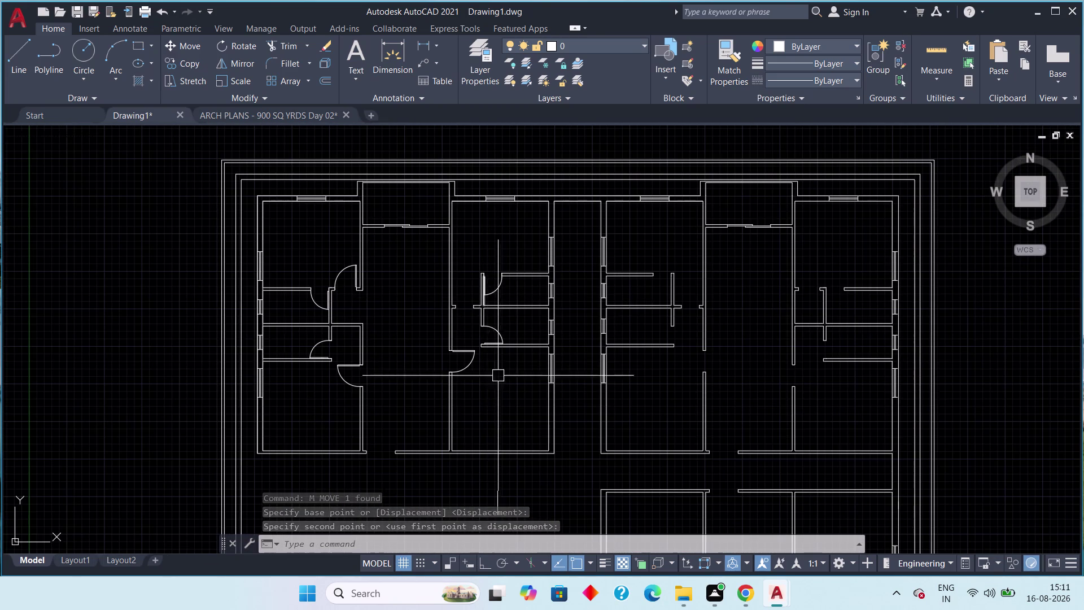
middle_drag(492, 399, 422, 384)
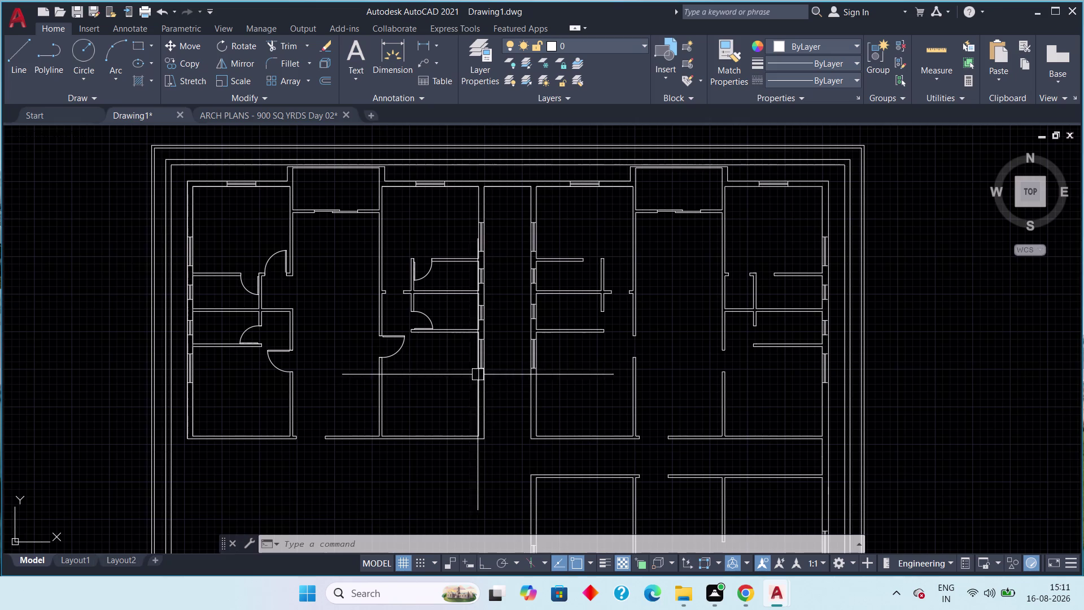
middle_drag(491, 366, 400, 380)
scroll(down, 3)
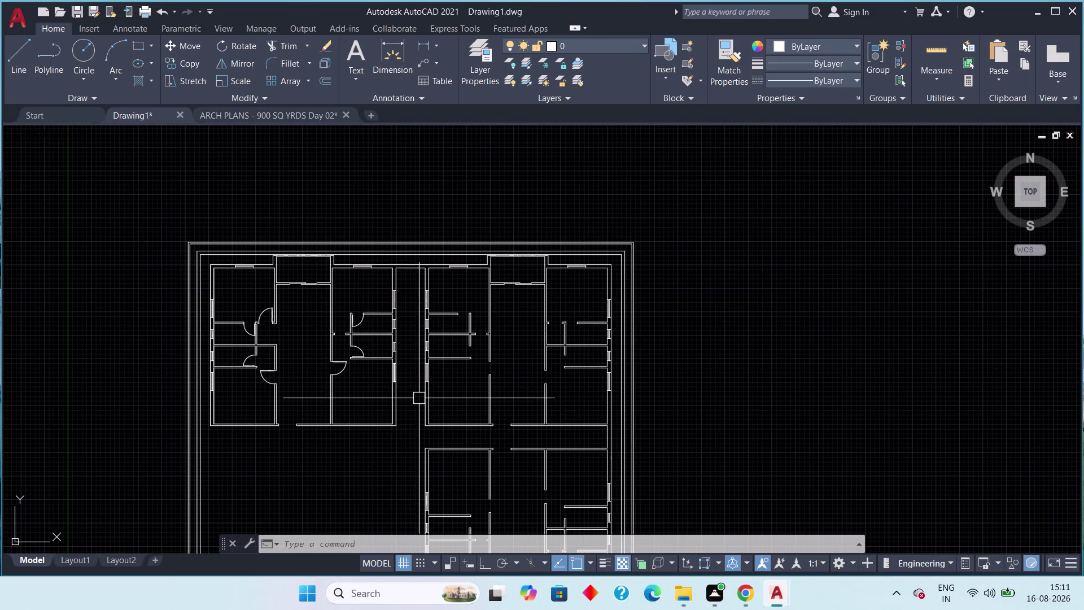
scroll(up, 3)
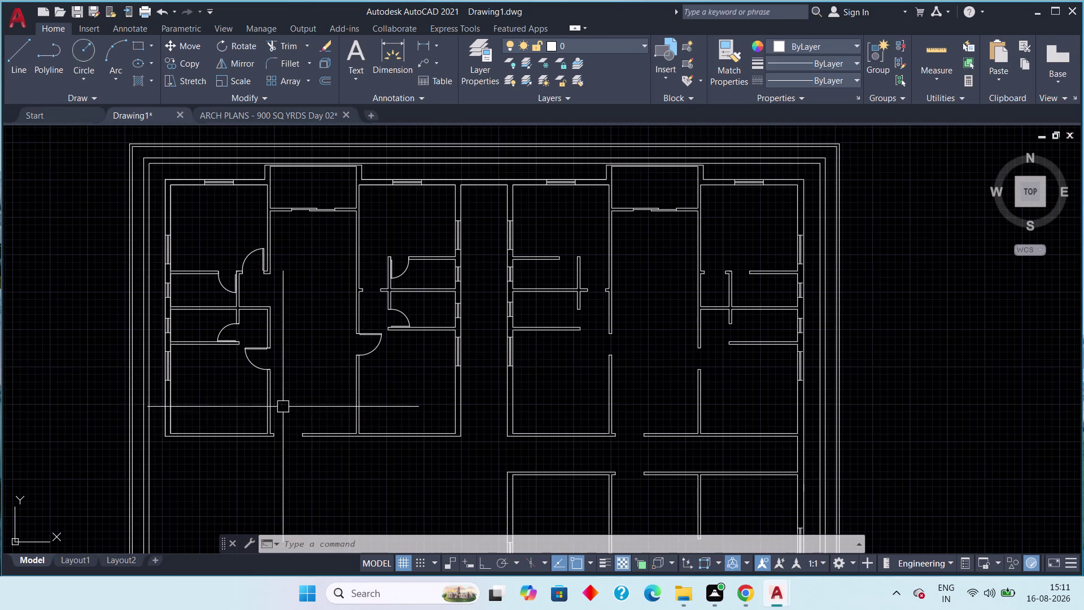
middle_click(285, 446)
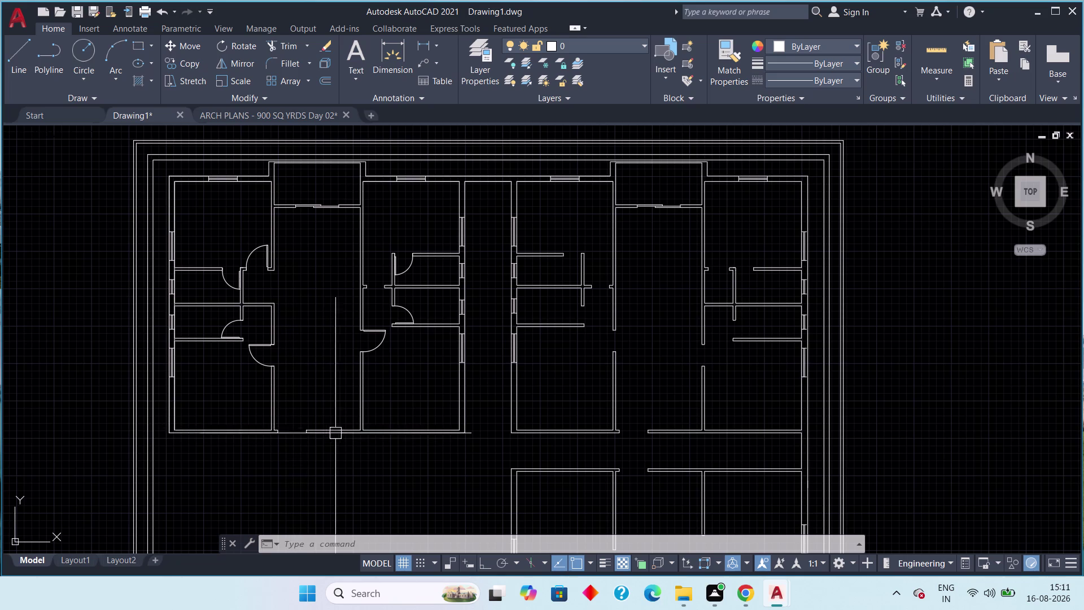
middle_drag(338, 429, 342, 373)
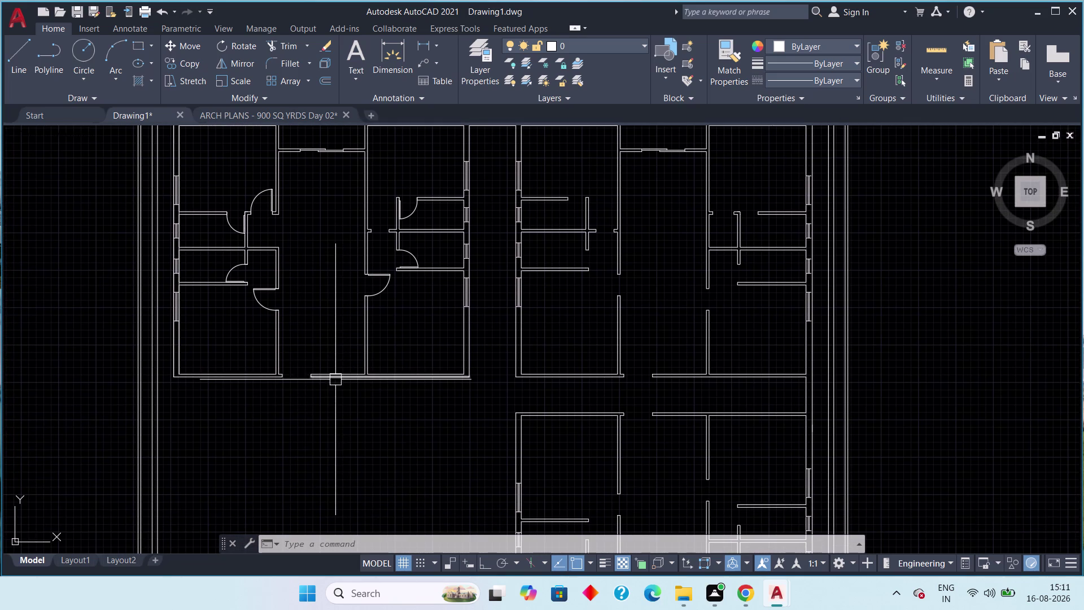
scroll(up, 3)
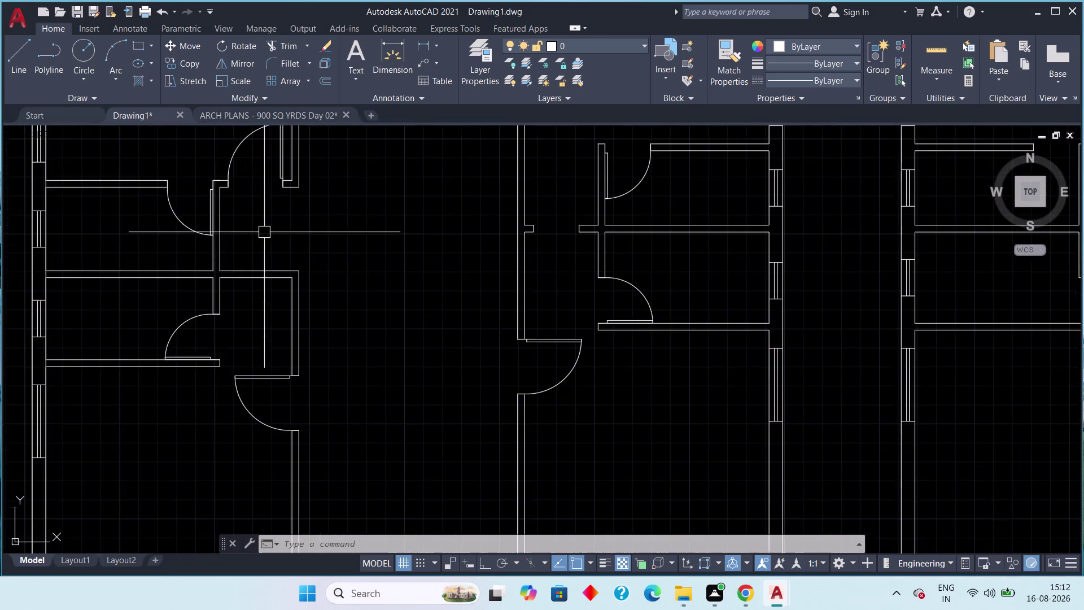
Copy a left-side door block into the empty opening below the central room.
middle_drag(264, 237, 266, 281)
click(248, 185)
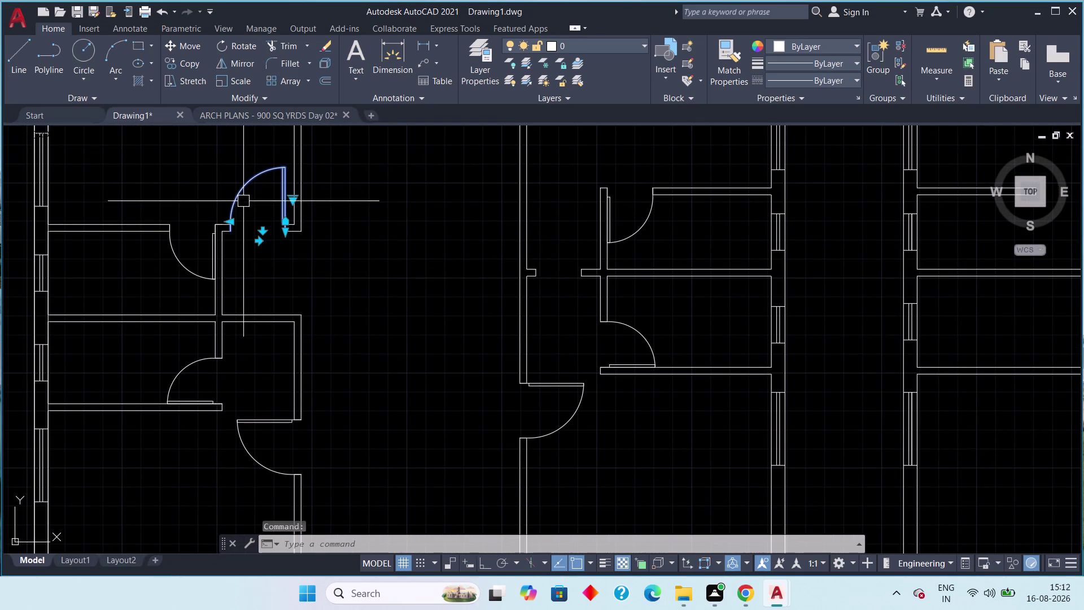
key(c)
key(o)
key(space)
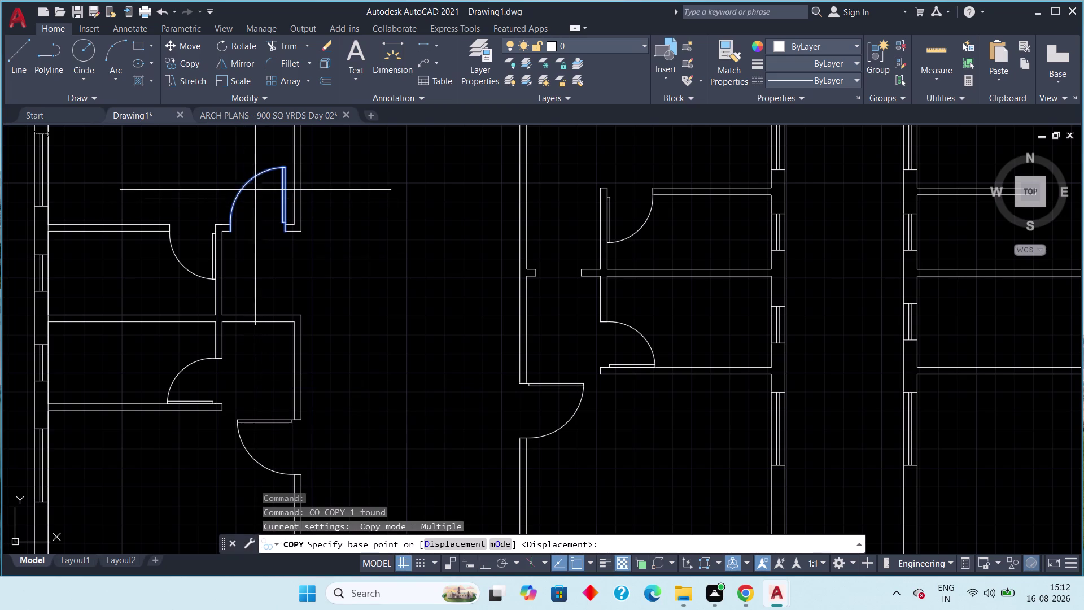
click(252, 183)
middle_drag(304, 345, 283, 197)
scroll(down, 3)
middle_drag(316, 316, 314, 270)
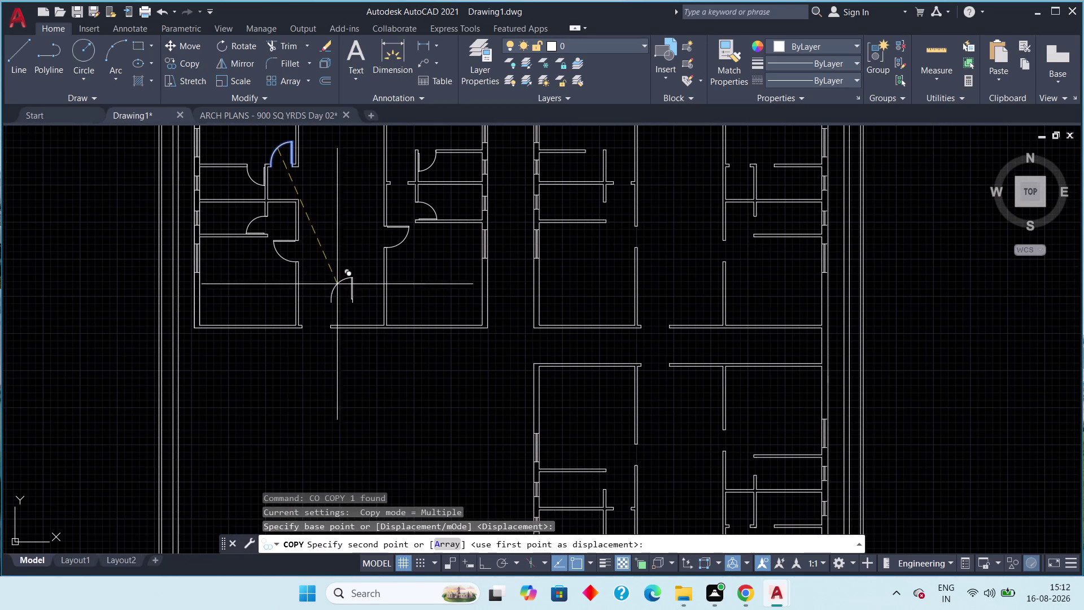
click(317, 295)
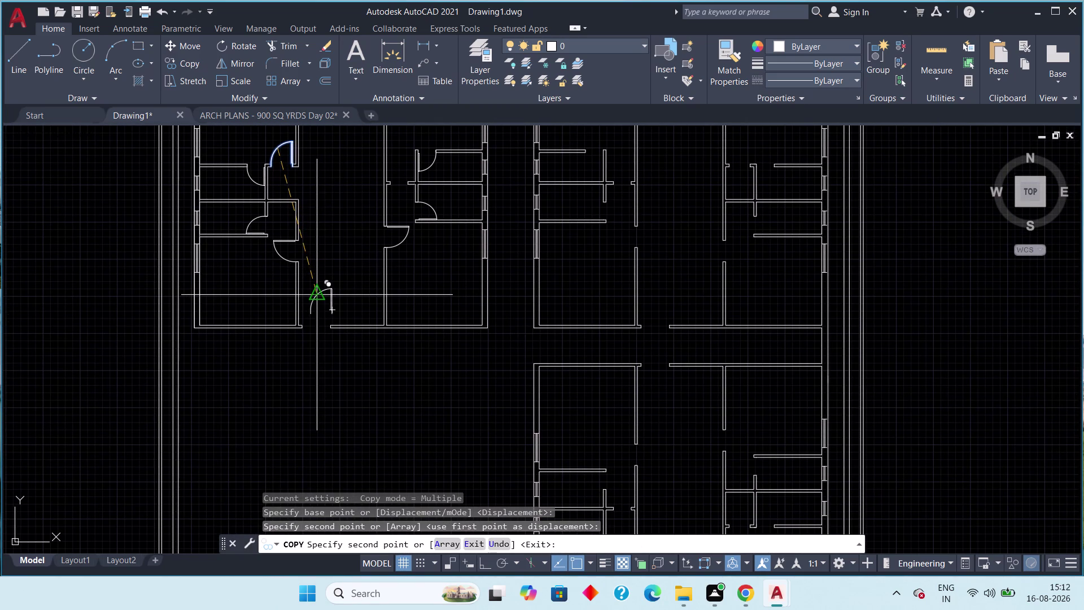
key(Escape)
Select the door copy and begin moving it, then cancel.
key(Escape)
drag(336, 276, 330, 282)
click(325, 288)
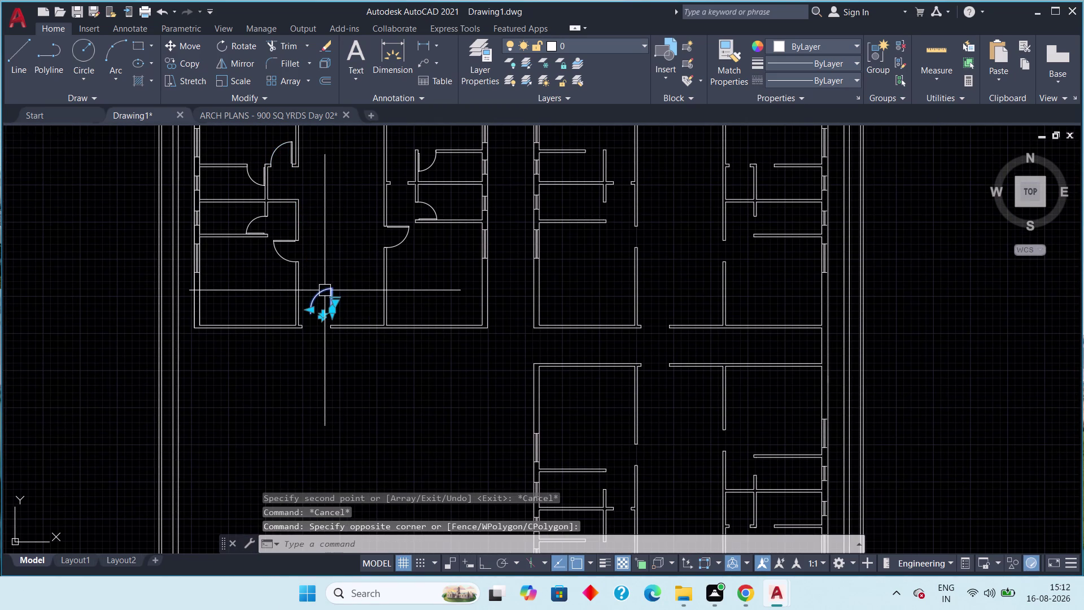
text(m)
key(space)
click(324, 303)
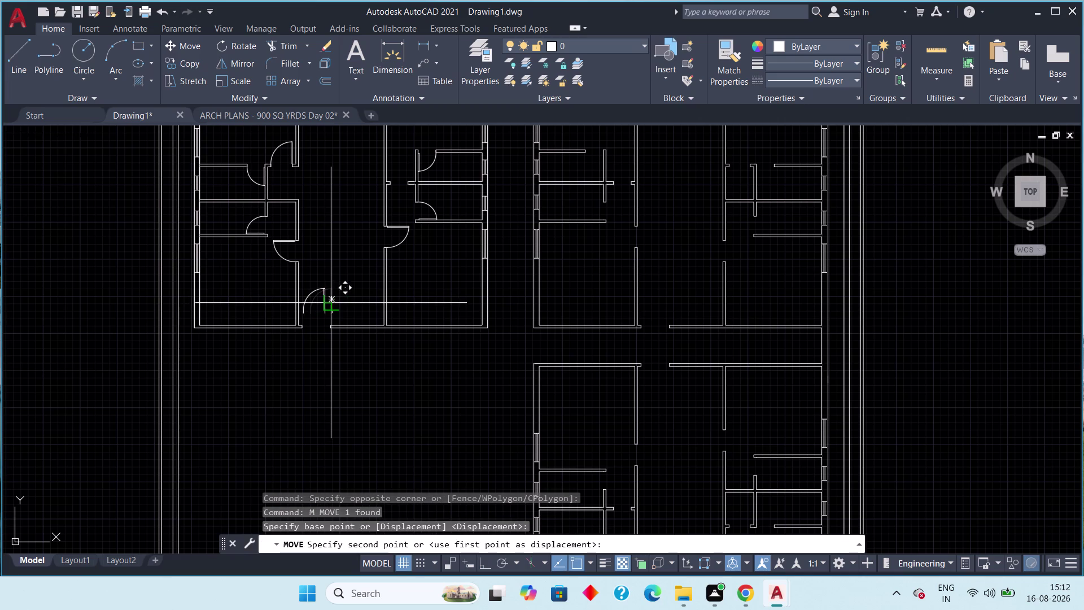
key(Escape)
Retry moving the door copy, cancel, and reselect it.
click(340, 282)
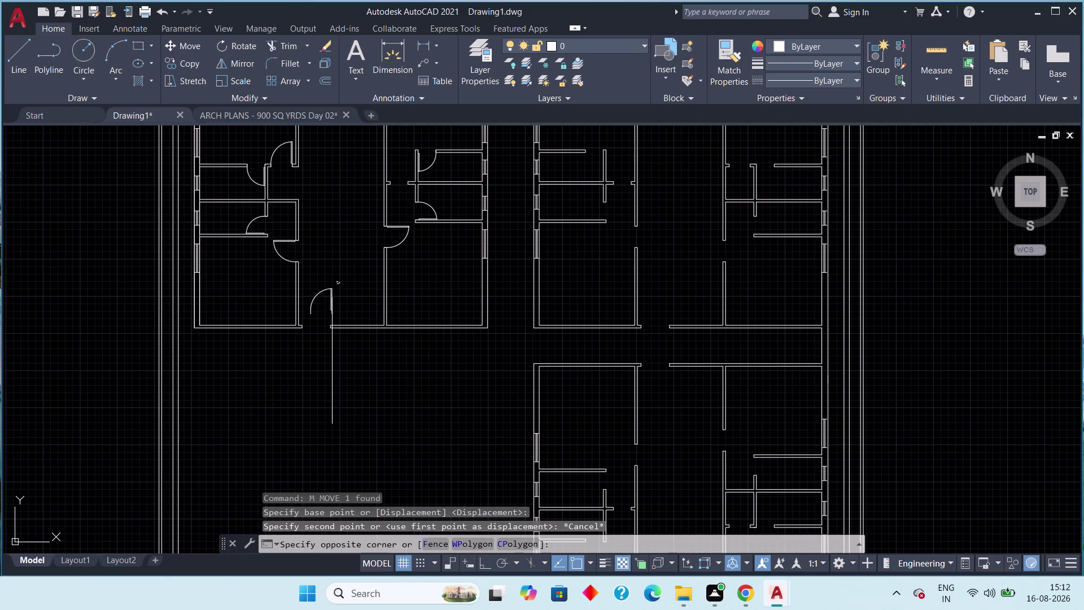
click(322, 295)
key(m)
key(space)
scroll(up, 3)
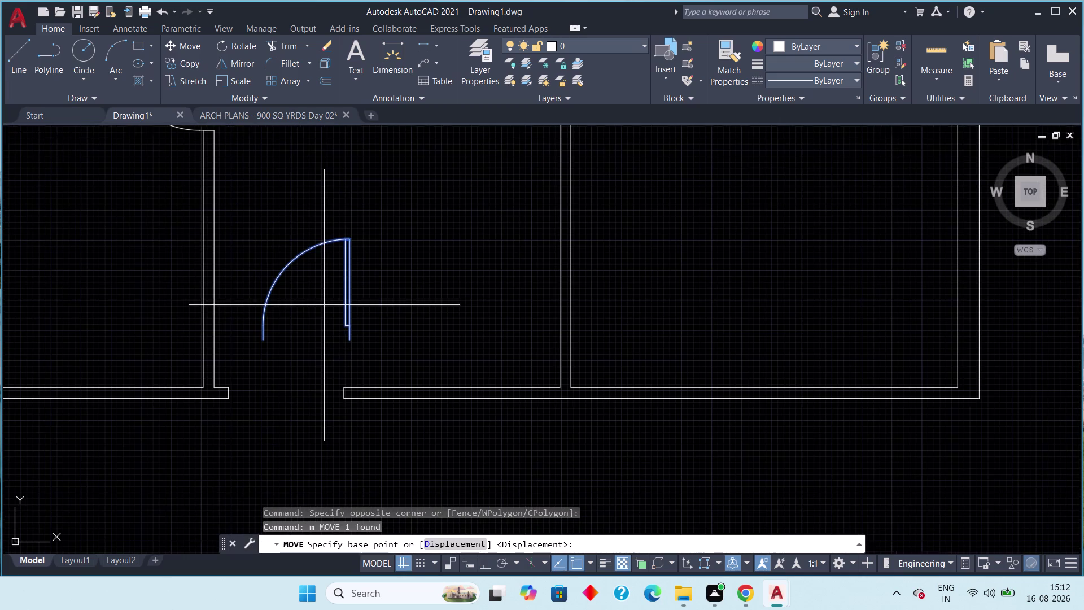
click(351, 332)
click(436, 331)
key(Escape)
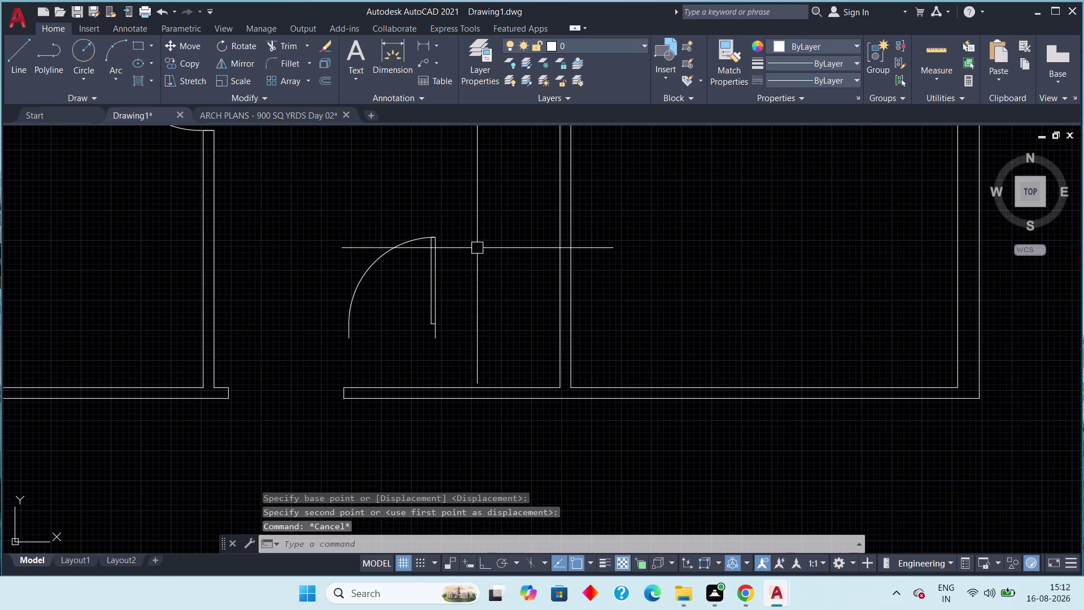
drag(458, 222, 451, 227)
Mirror the door about a vertical line at its arc end, keeping the original.
click(415, 256)
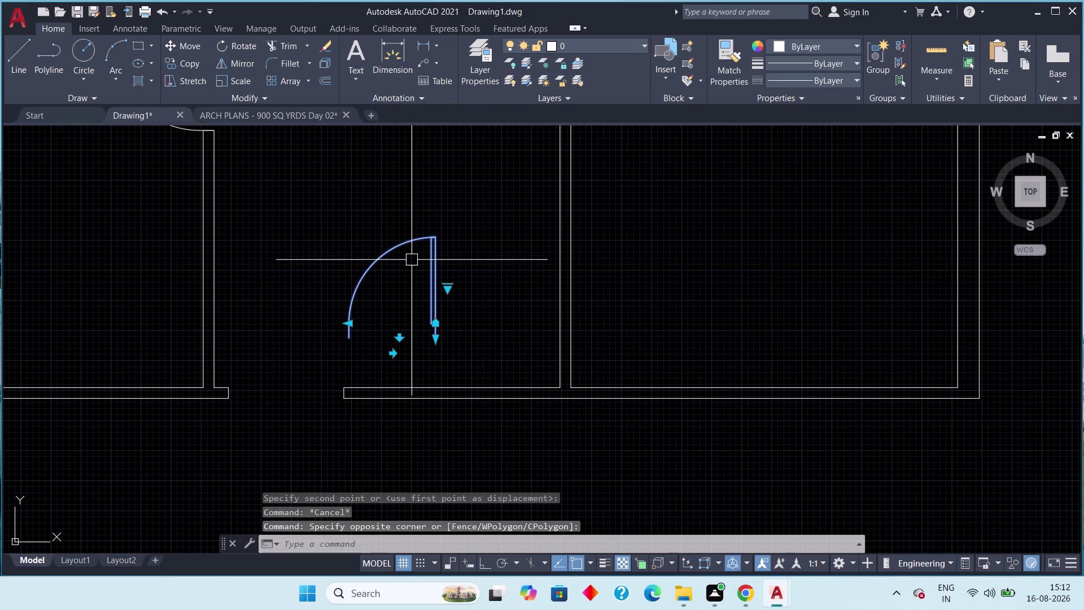
key(m)
key(i)
key(space)
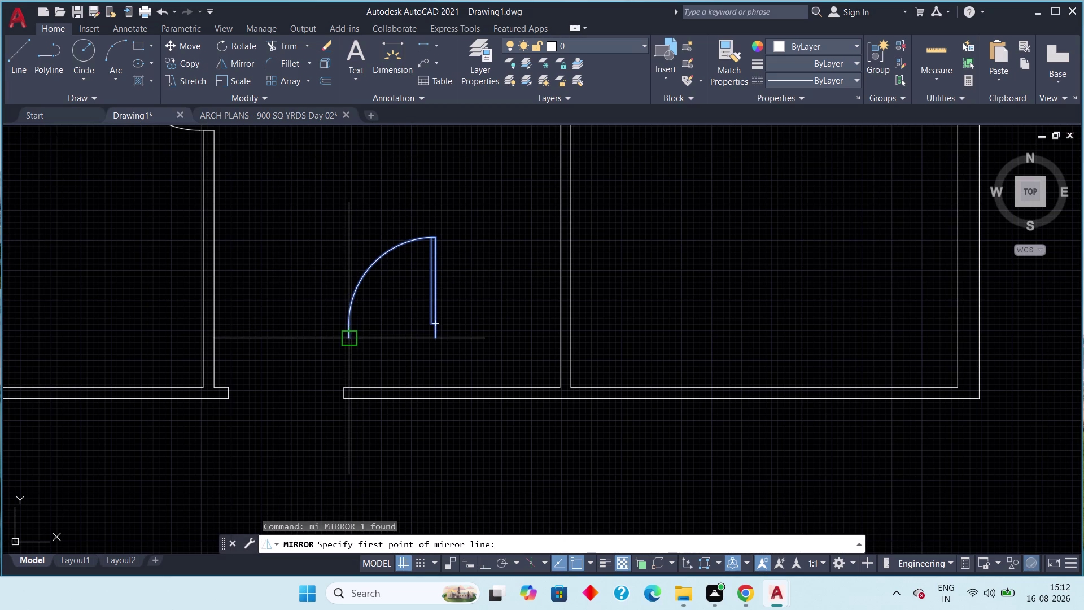
click(346, 337)
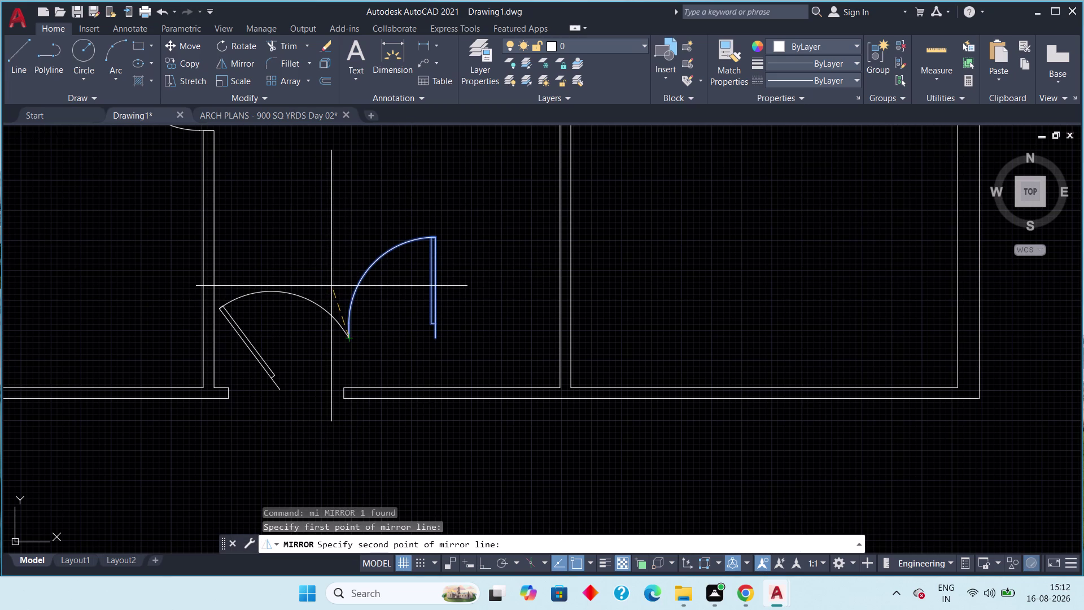
key(F8)
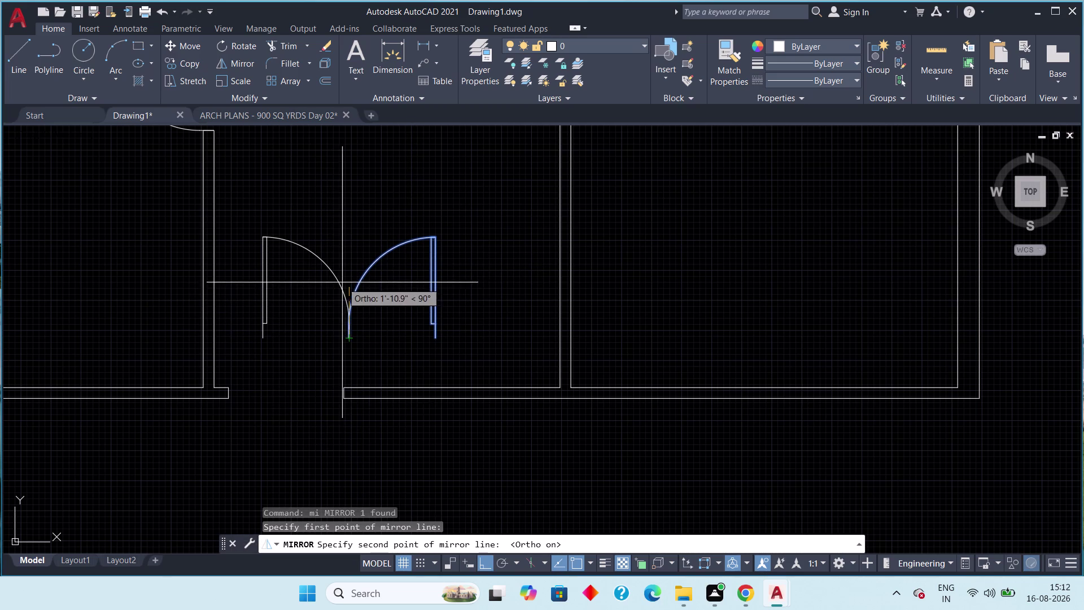
click(344, 281)
key(space)
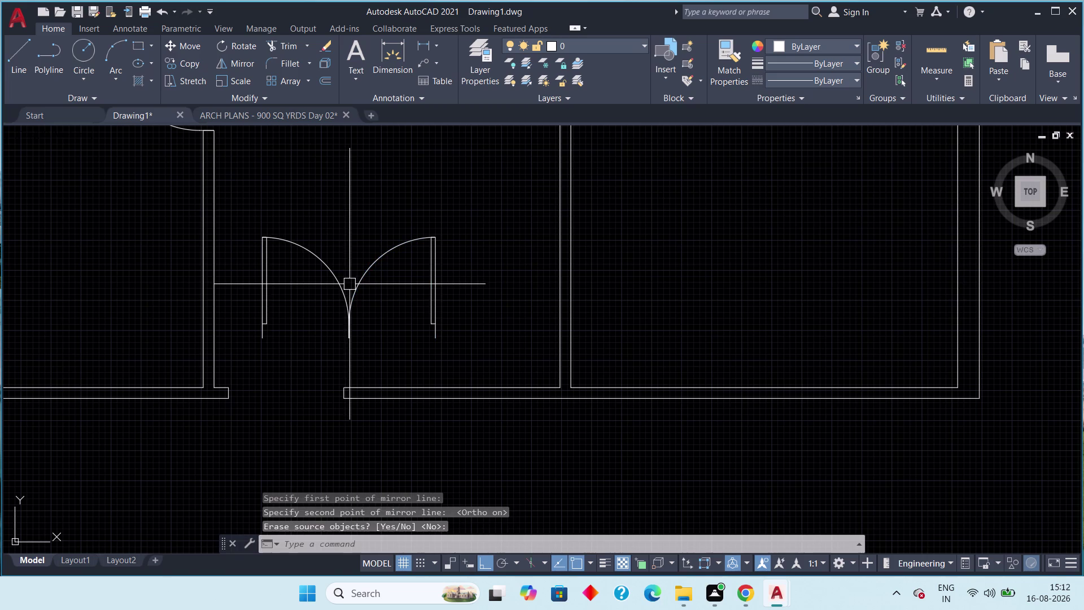
key(Escape)
key(Escape)
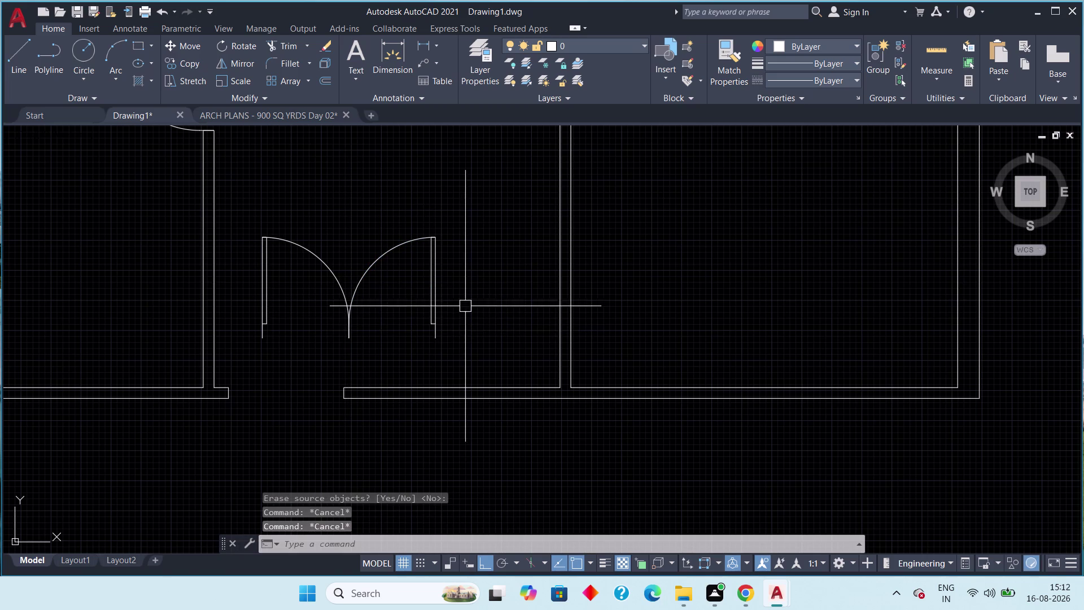
Move the right door leaf to the opening edge.
drag(465, 291, 442, 305)
click(407, 328)
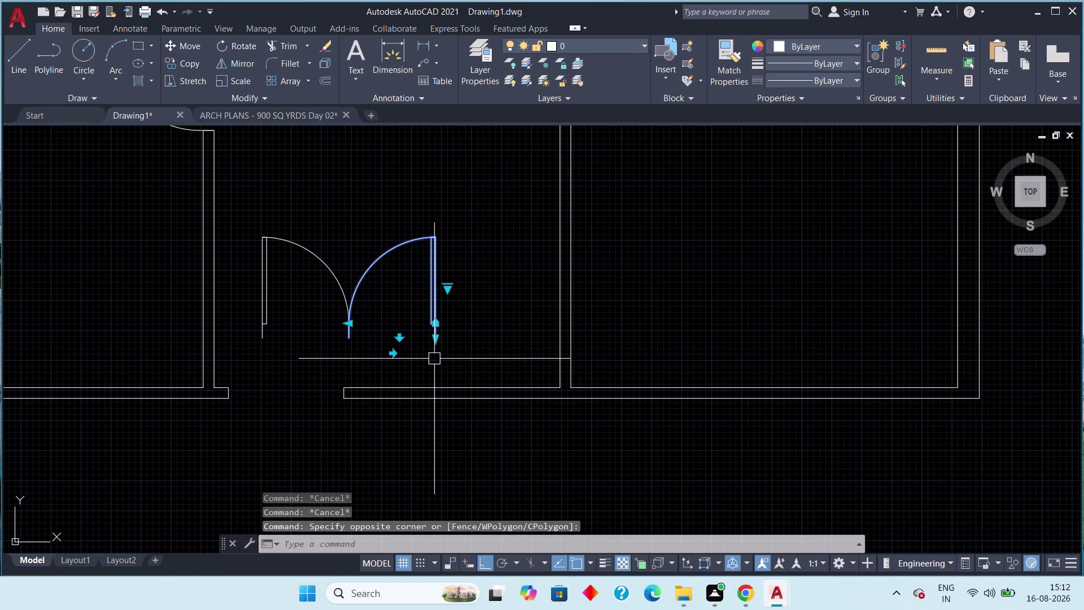
text(m)
key(space)
scroll(up, 3)
click(430, 317)
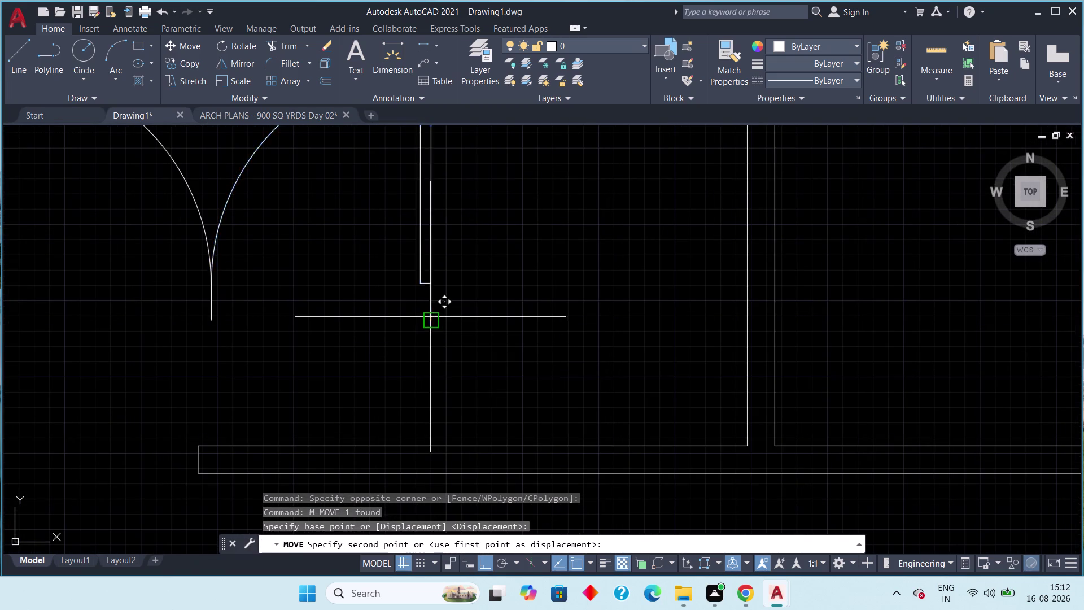
middle_drag(344, 366, 450, 275)
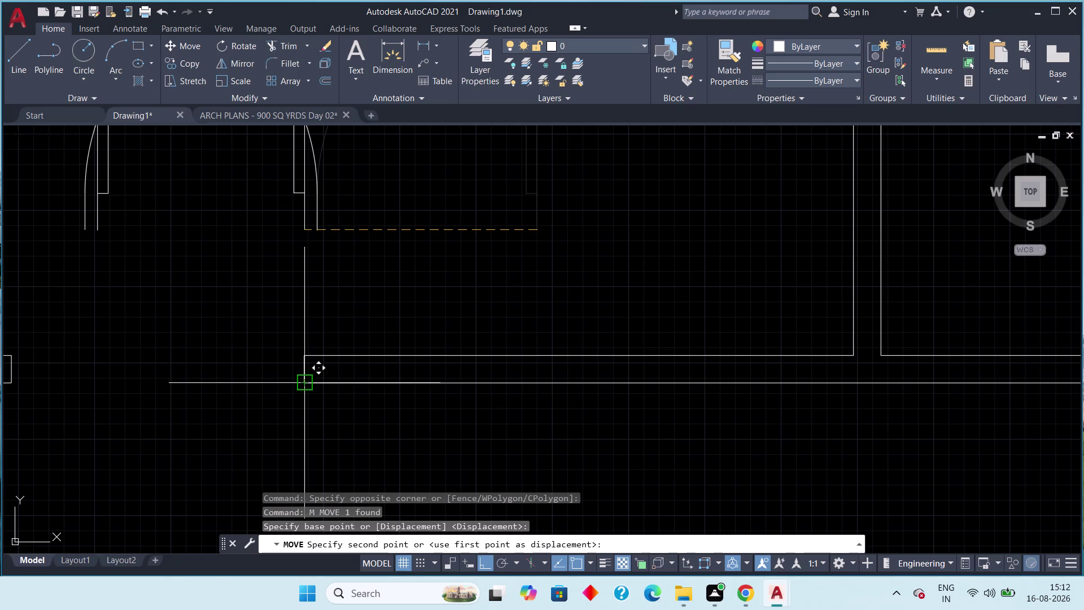
click(298, 381)
scroll(down, 3)
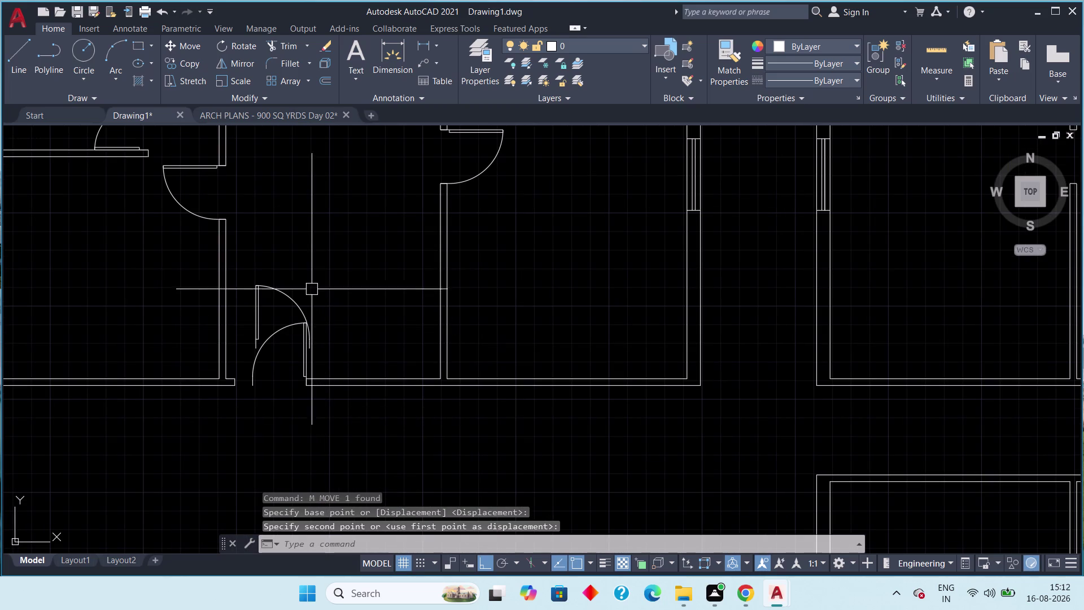
Move both door leaves together to seat them in the wall opening.
drag(301, 275, 284, 289)
click(263, 302)
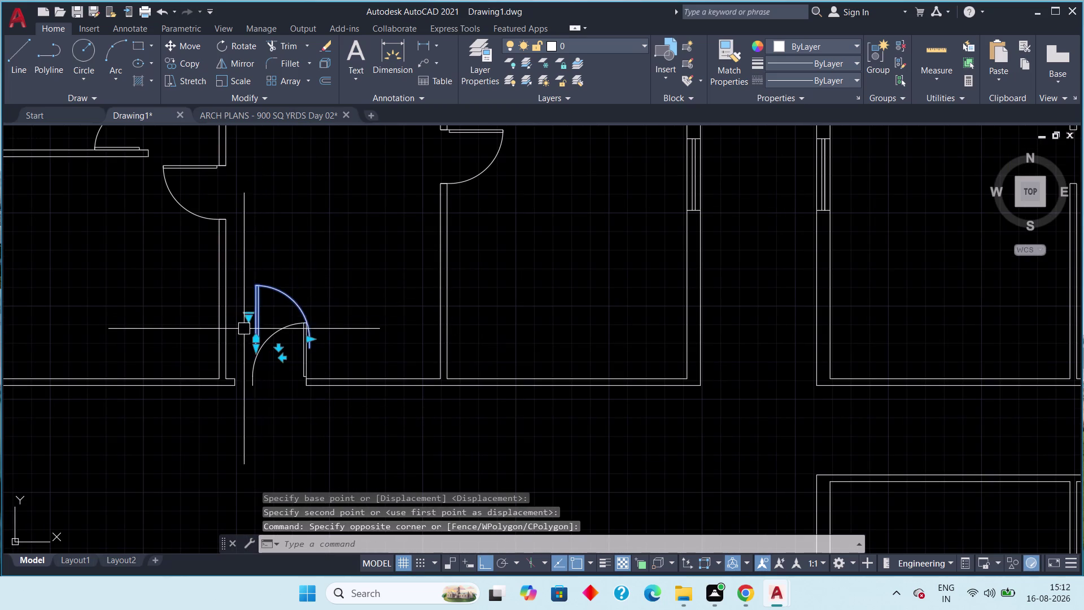
scroll(up, 3)
scroll(up, 3)
middle_drag(277, 340, 271, 189)
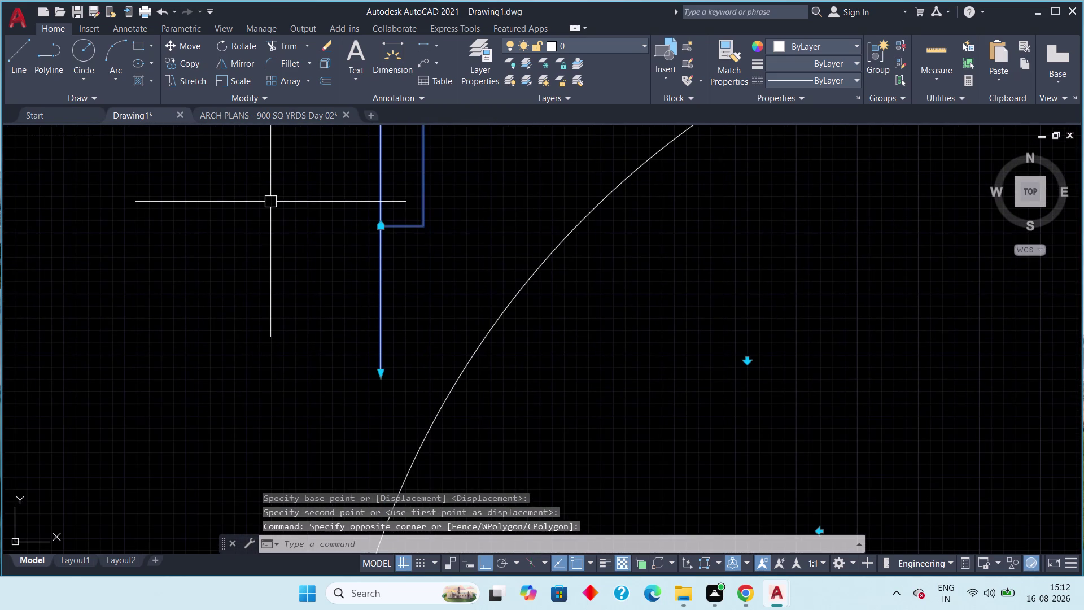
key(m)
key(space)
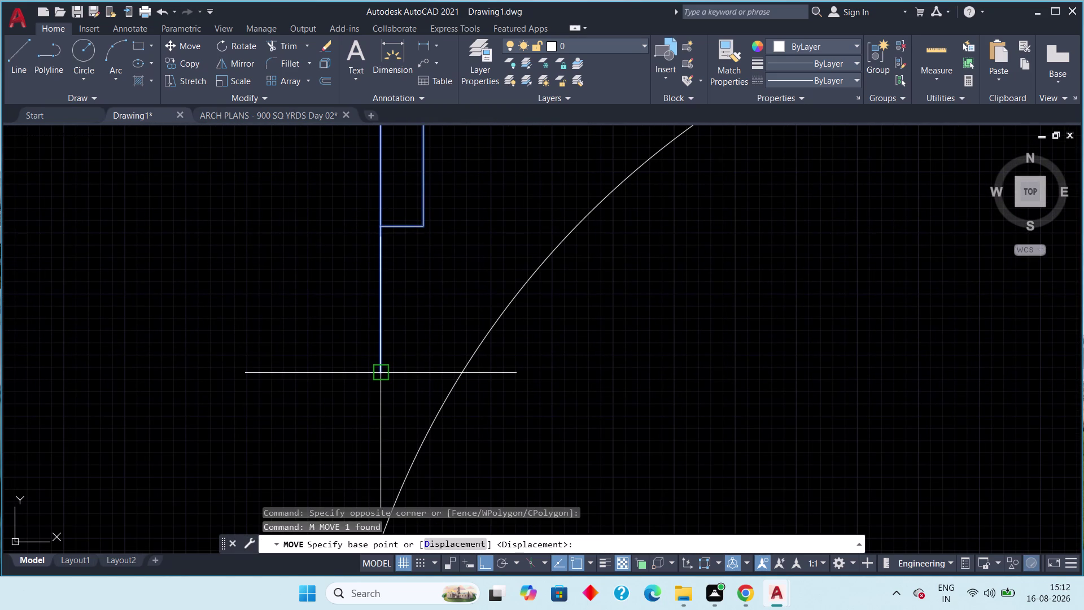
click(380, 375)
middle_drag(391, 405, 387, 284)
scroll(down, 3)
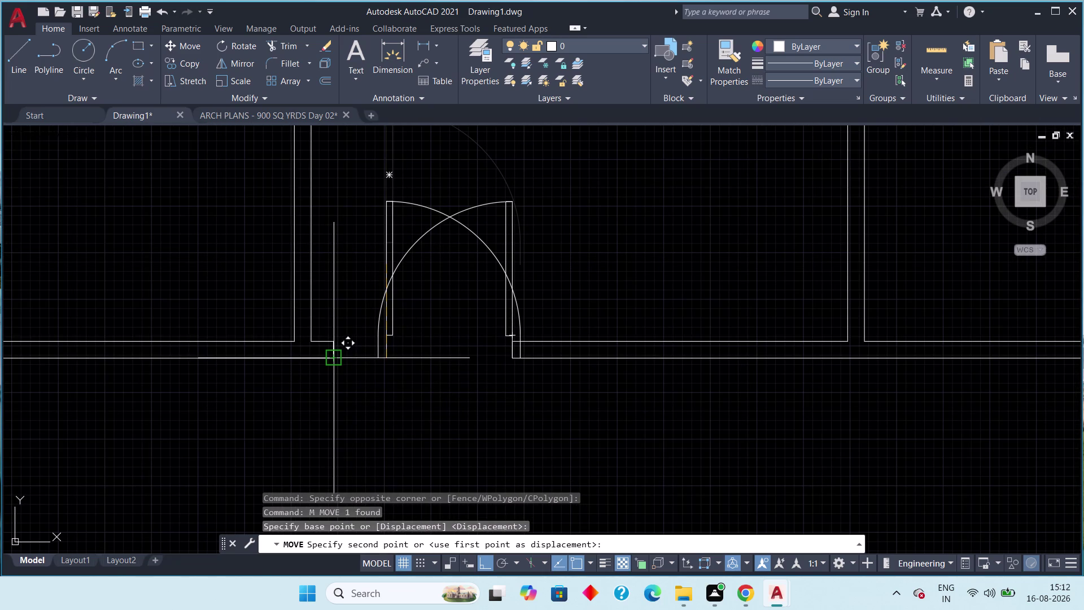
key(F8)
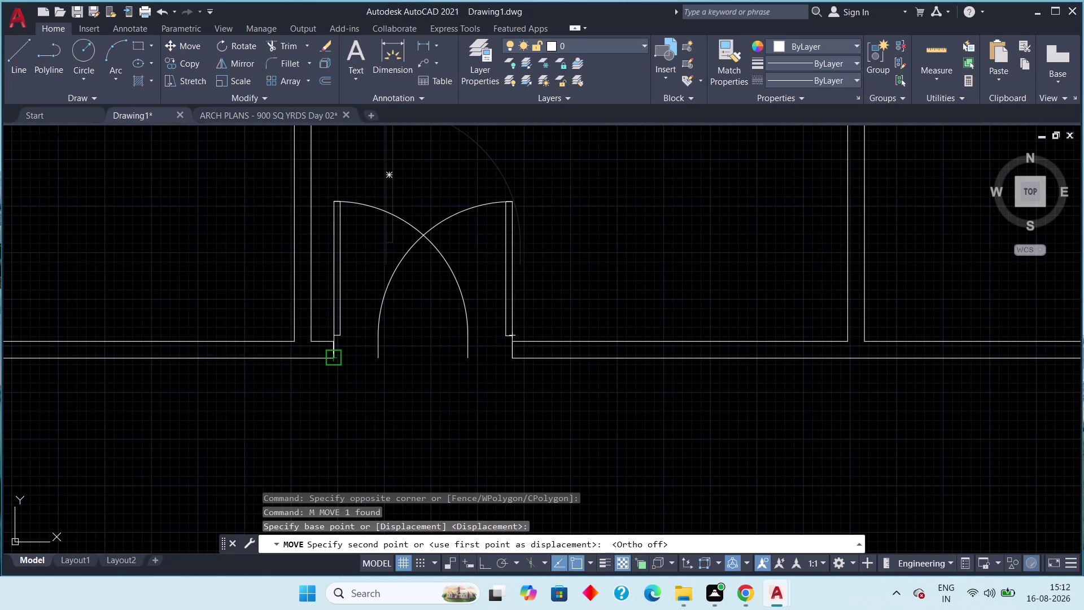
click(331, 352)
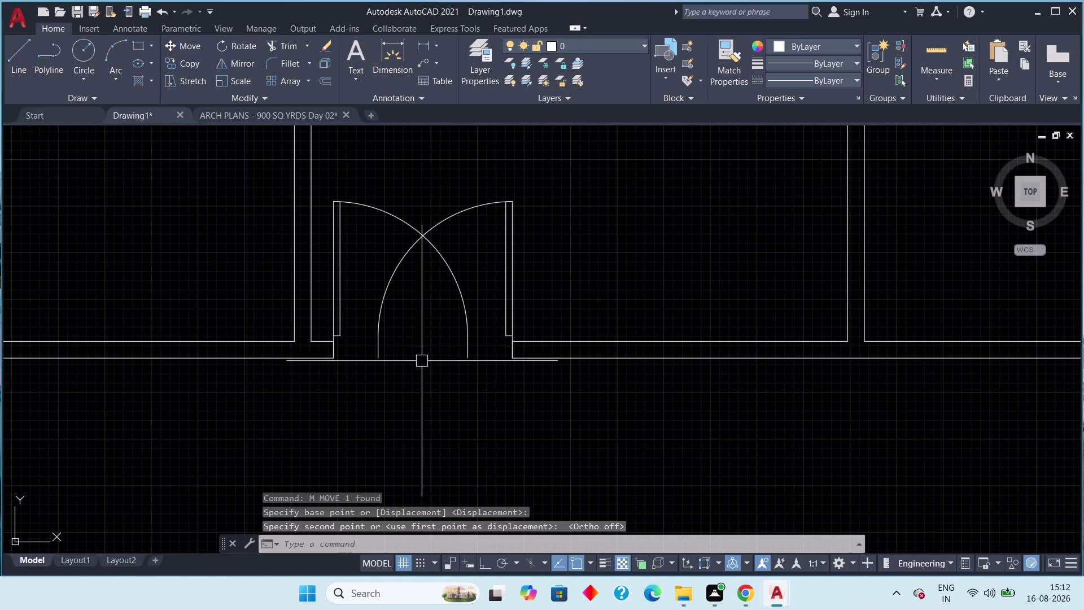
Grip-edit each leaf onto opposite jambs so the swings meet mid-opening.
click(376, 335)
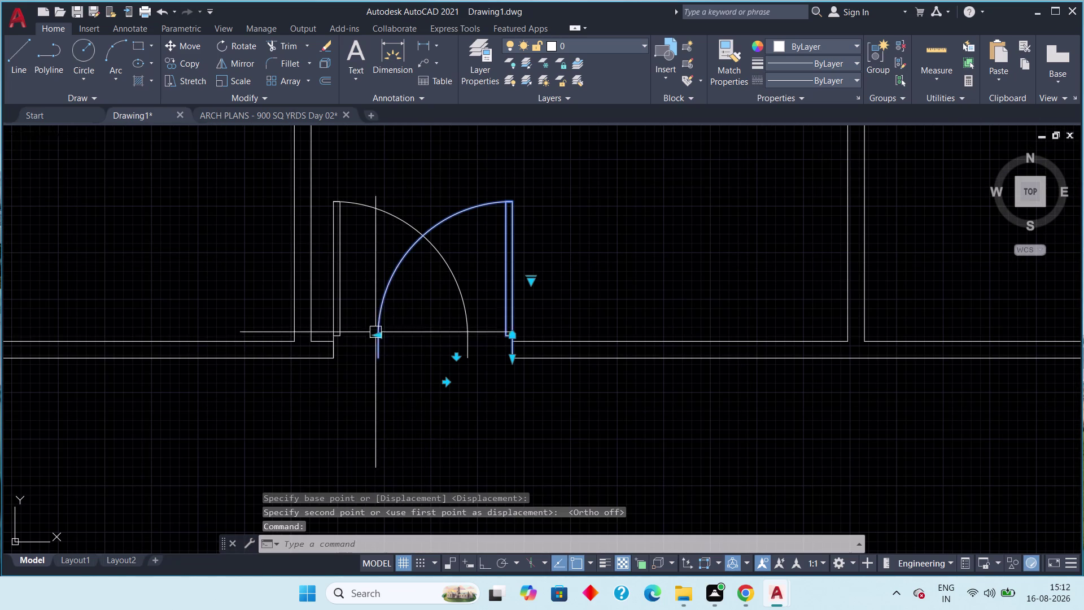
click(374, 337)
click(379, 336)
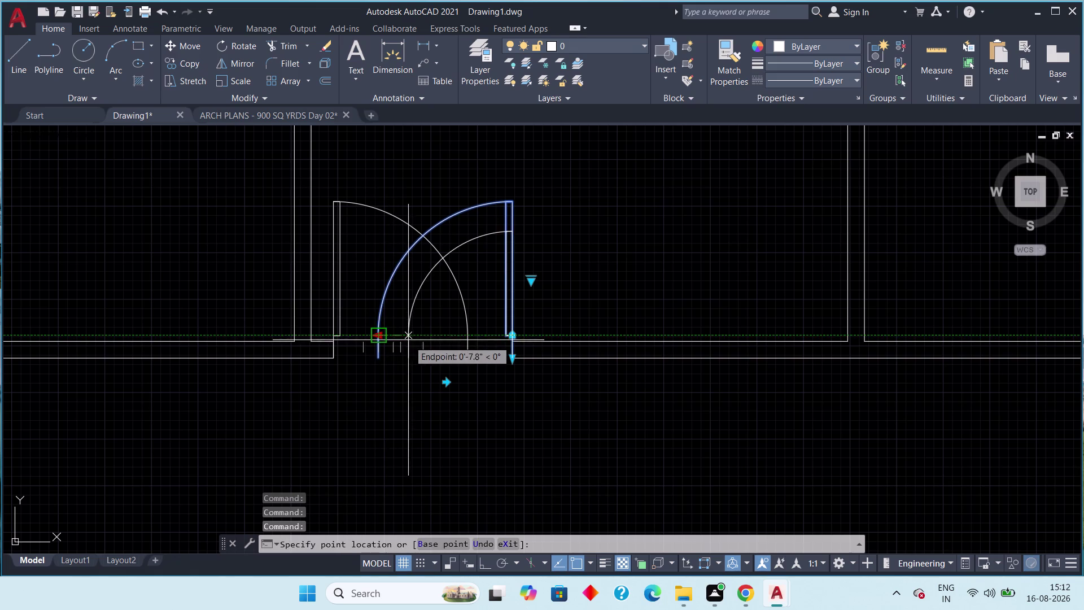
click(423, 341)
key(Escape)
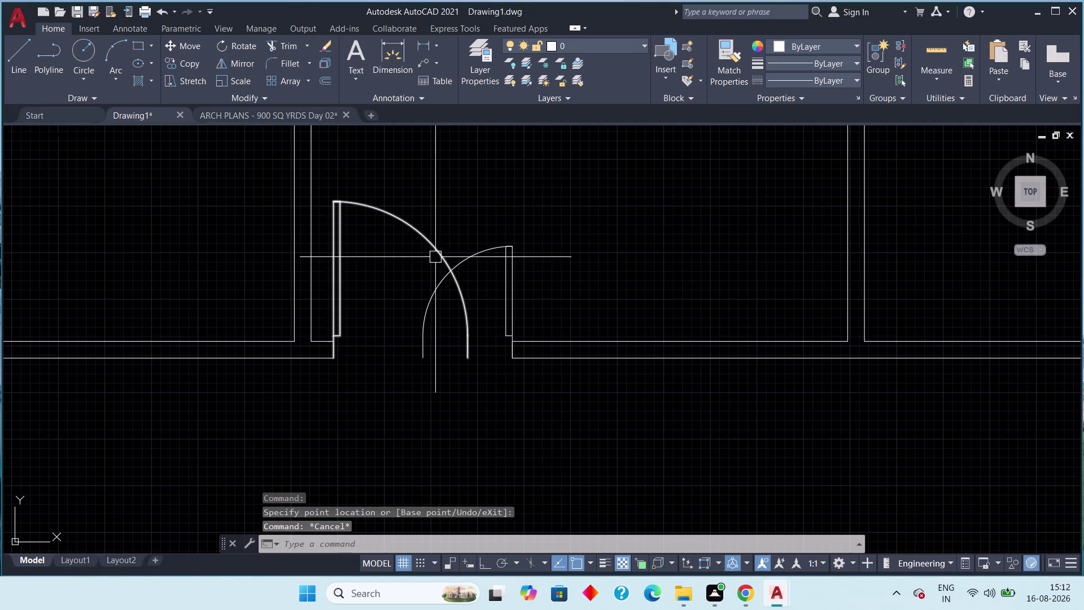
click(436, 255)
click(470, 334)
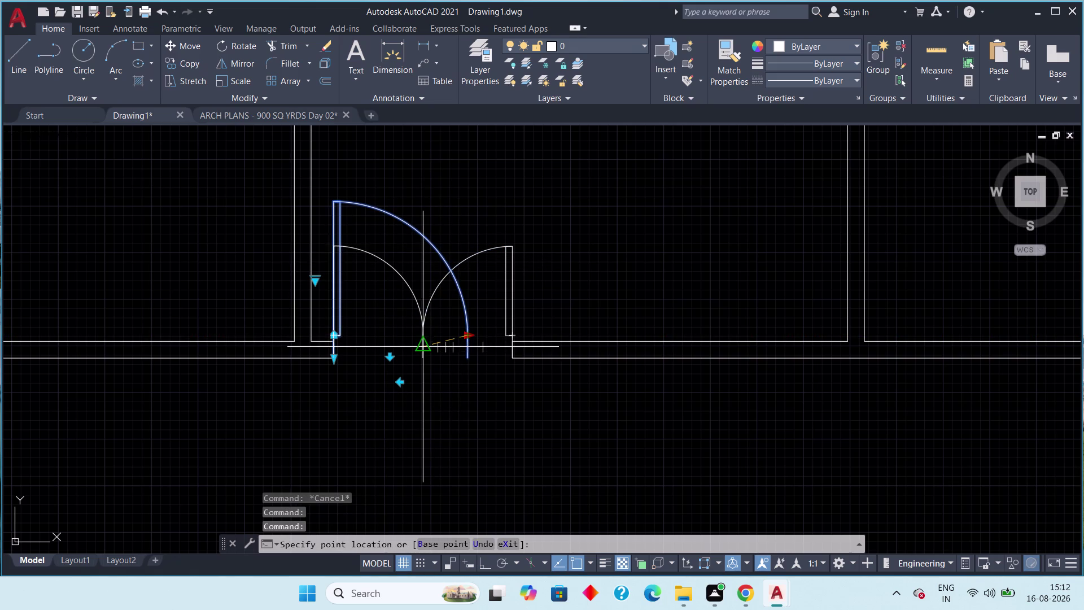
click(420, 346)
key(Escape)
scroll(down, 3)
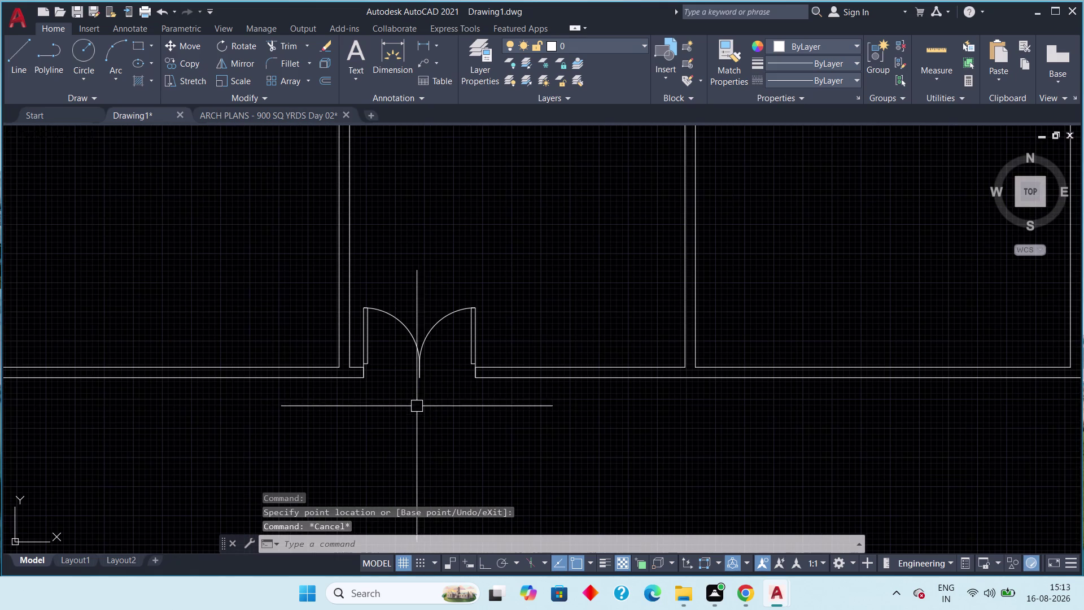
middle_drag(434, 399, 412, 404)
scroll(down, 3)
scroll(down, 3)
scroll(up, 3)
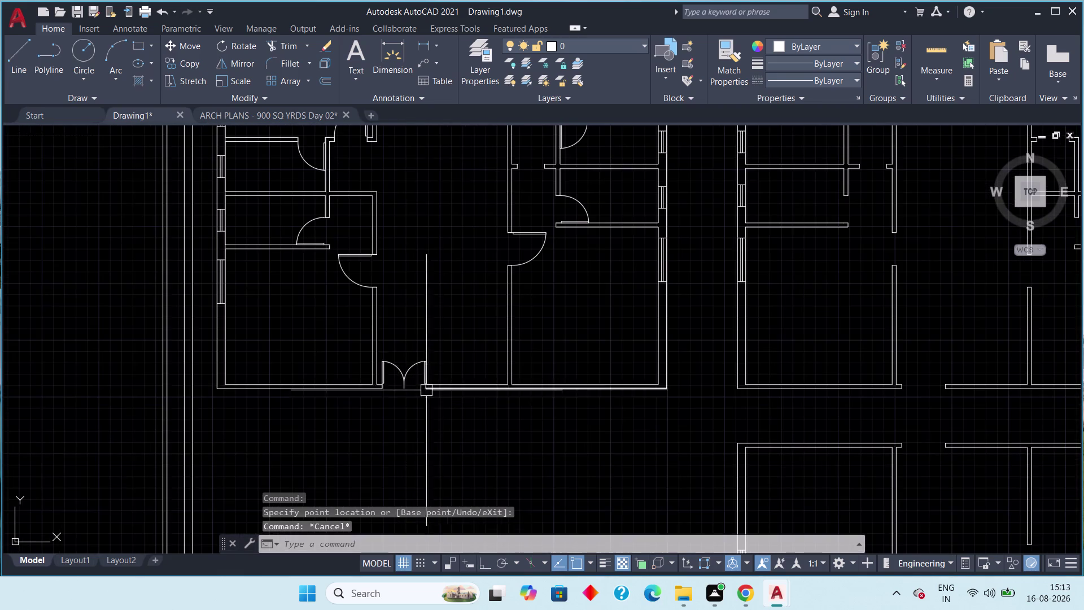
scroll(up, 3)
scroll(down, 3)
middle_drag(421, 389, 358, 458)
middle_drag(450, 400, 366, 343)
scroll(down, 3)
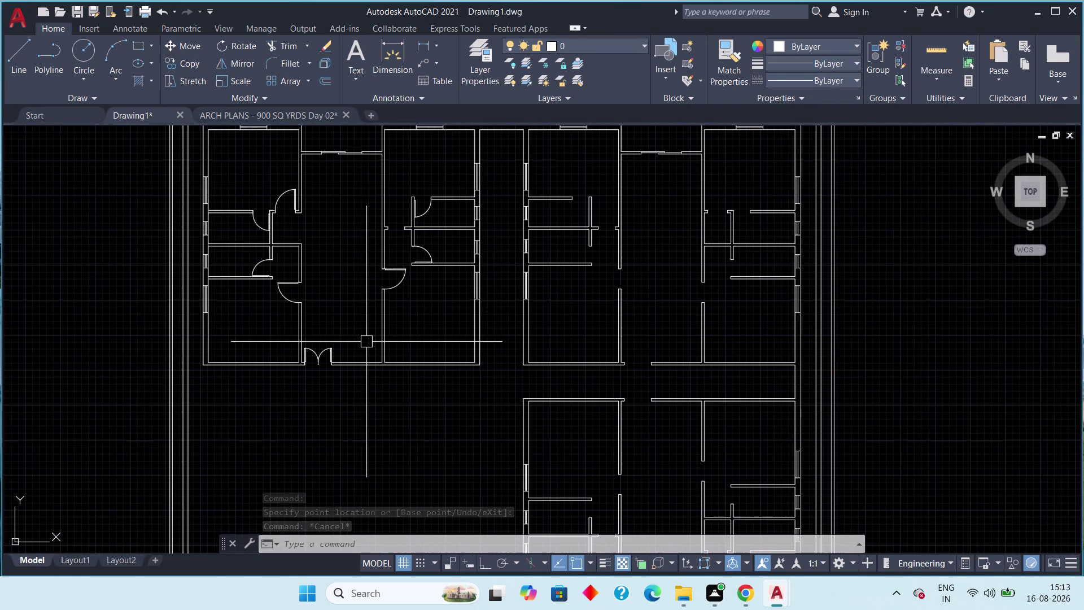
scroll(up, 3)
scroll(up, 3)
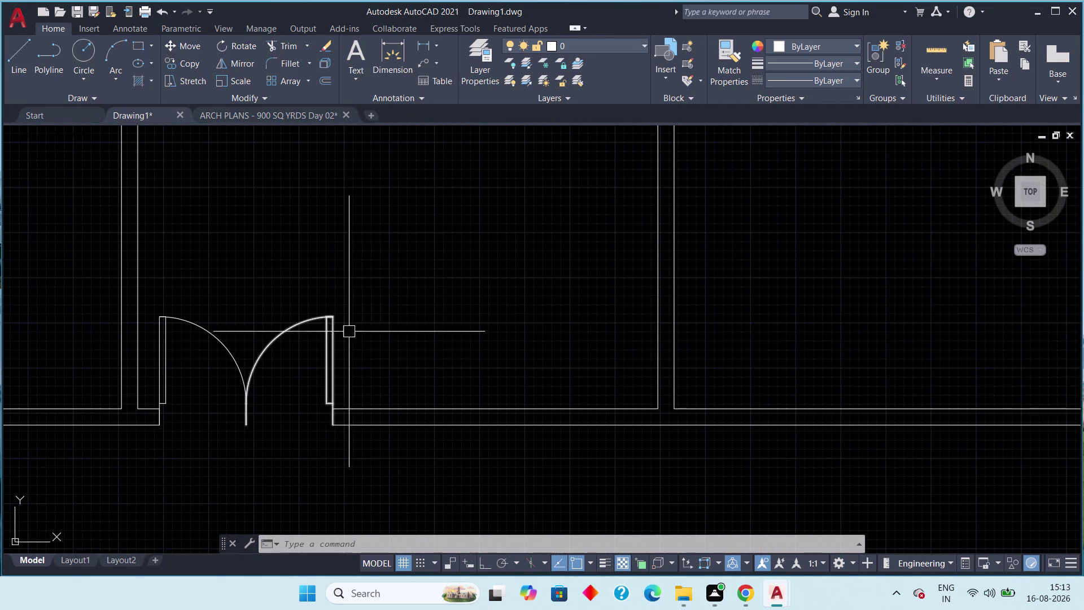
Select both leaves of the double door.
drag(363, 271, 353, 279)
click(212, 376)
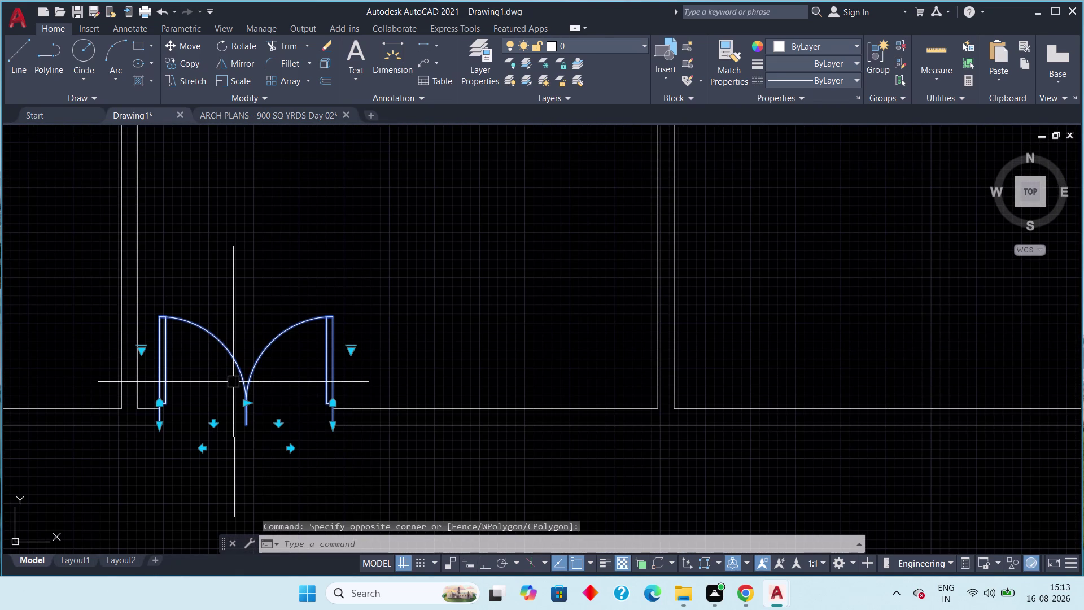
key(m)
key(space)
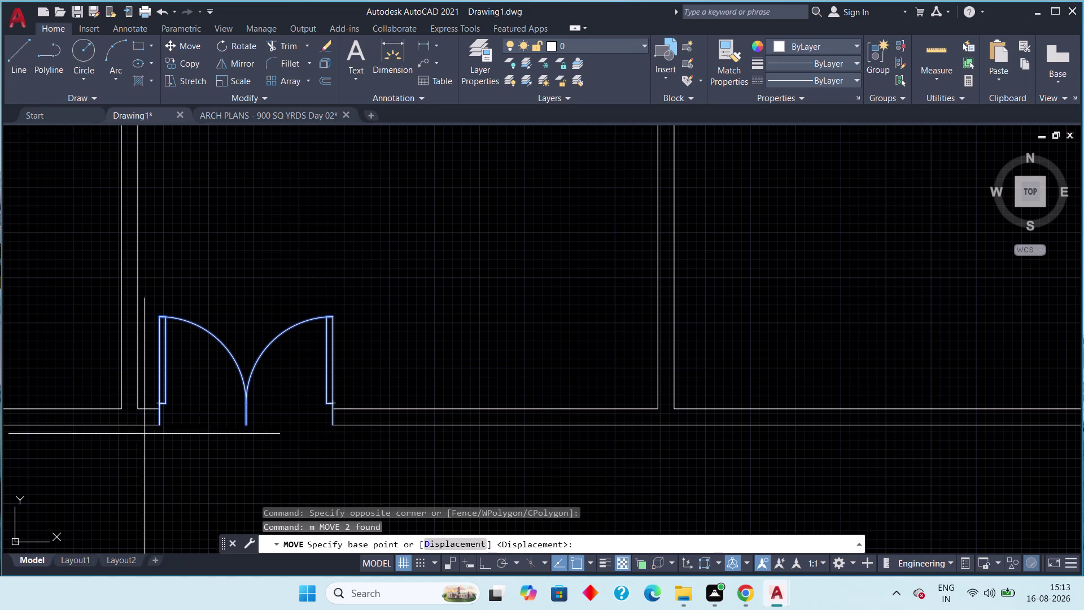
key(Escape)
key(Escape)
drag(377, 288, 320, 329)
click(258, 345)
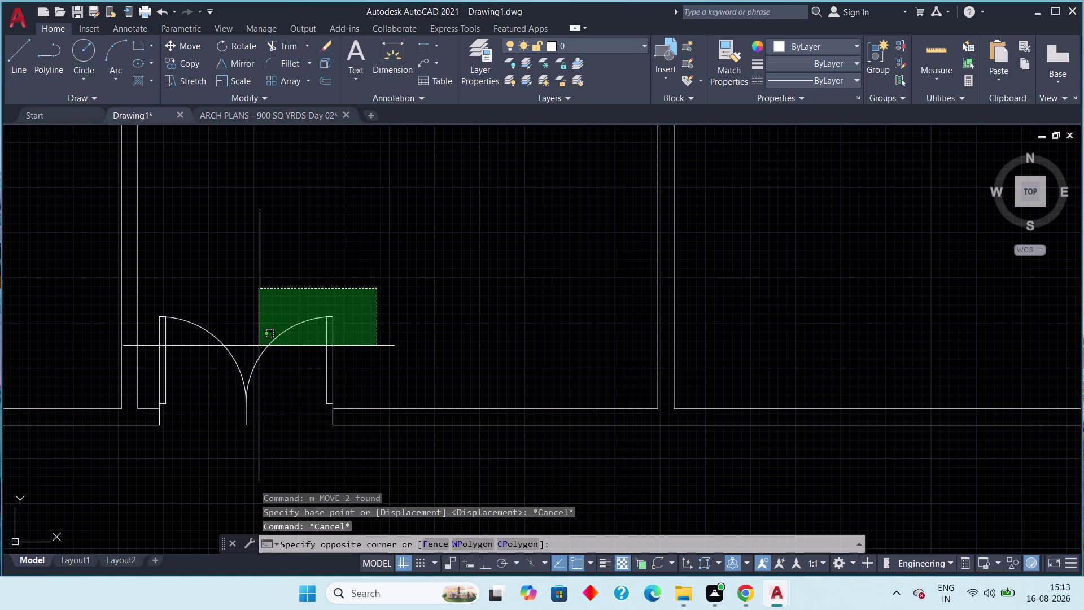
key(Escape)
drag(394, 268, 334, 311)
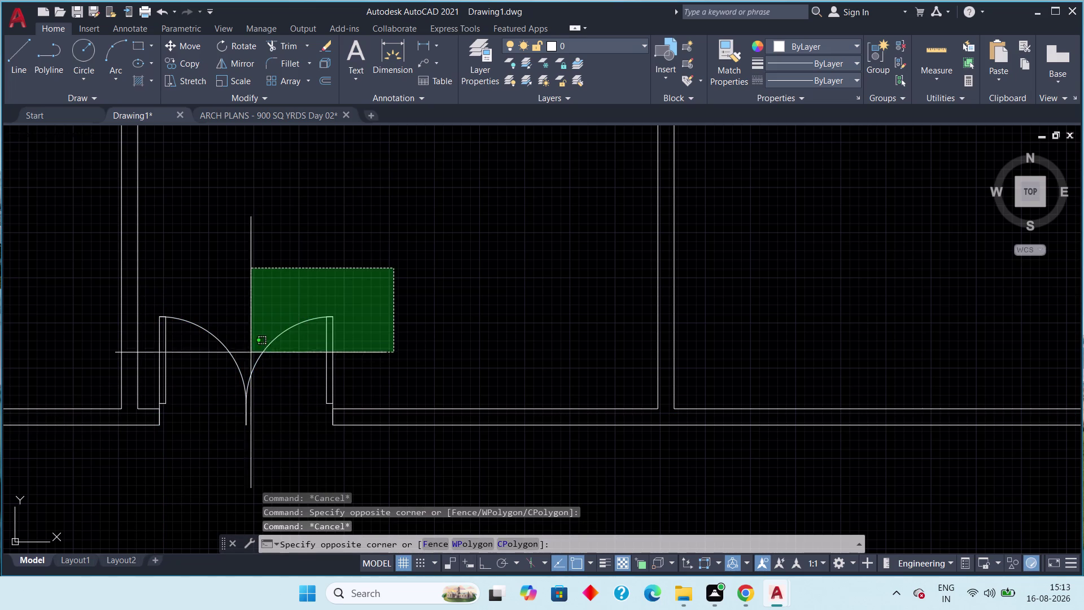
click(183, 371)
Copy the double door from its lower-left corner into the next wall opening.
key(c)
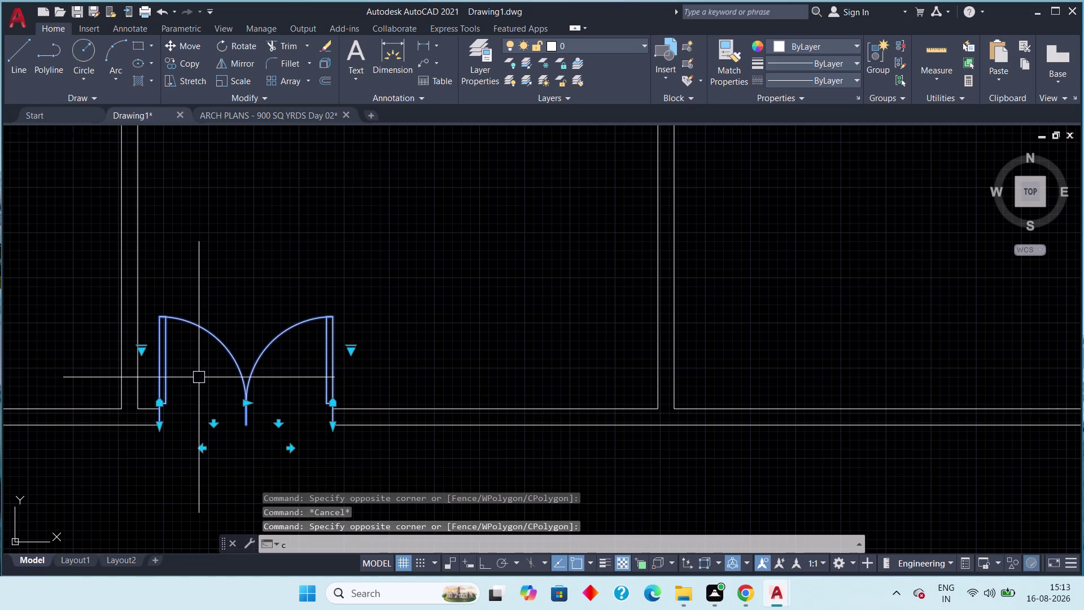
key(o)
key(space)
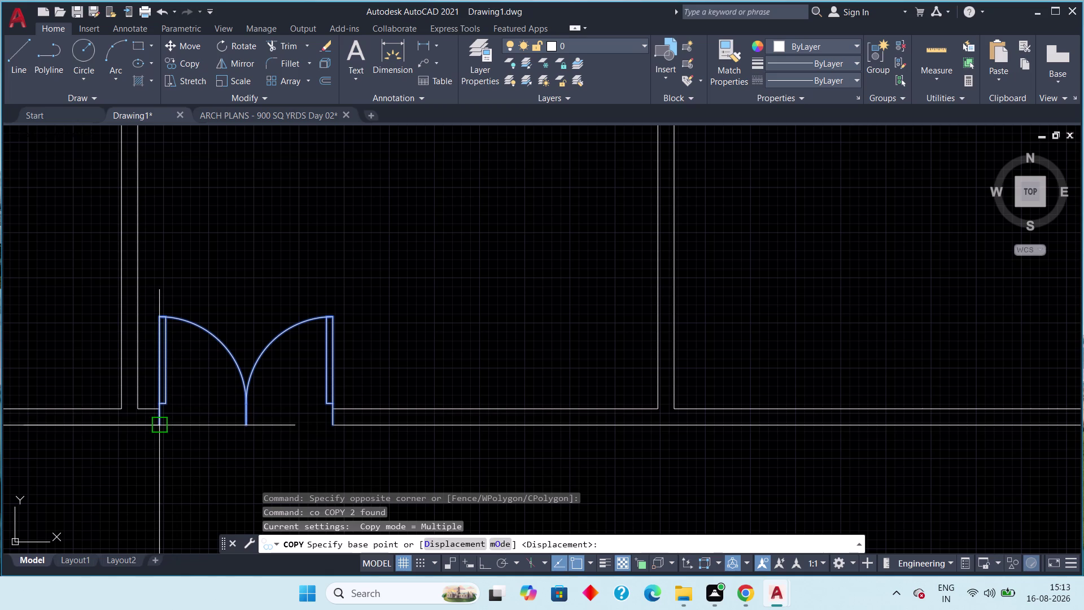
click(155, 426)
scroll(down, 3)
middle_drag(710, 428, 446, 358)
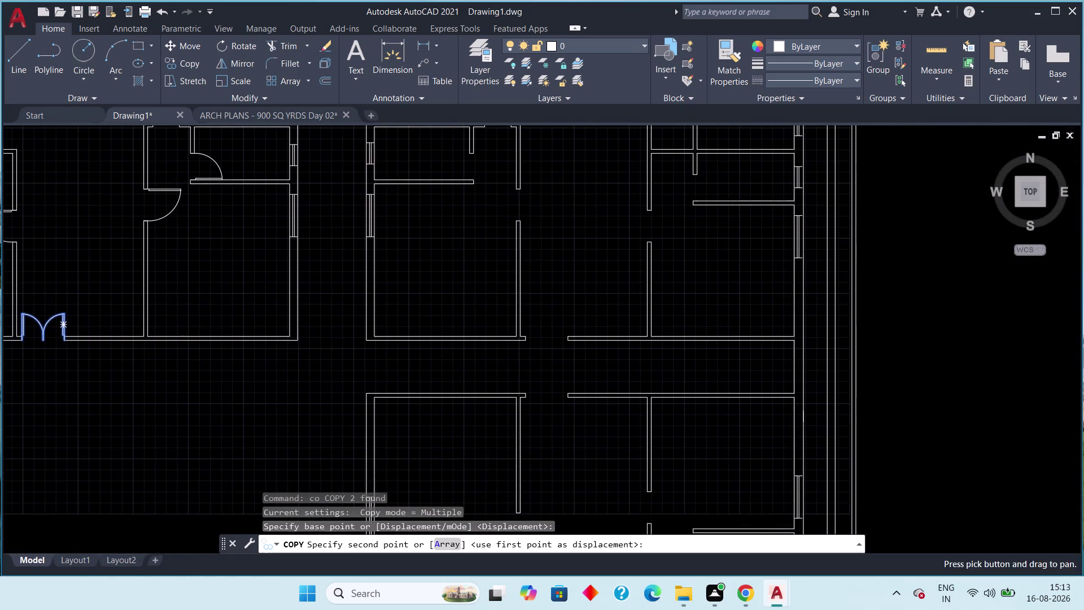
scroll(up, 3)
click(444, 322)
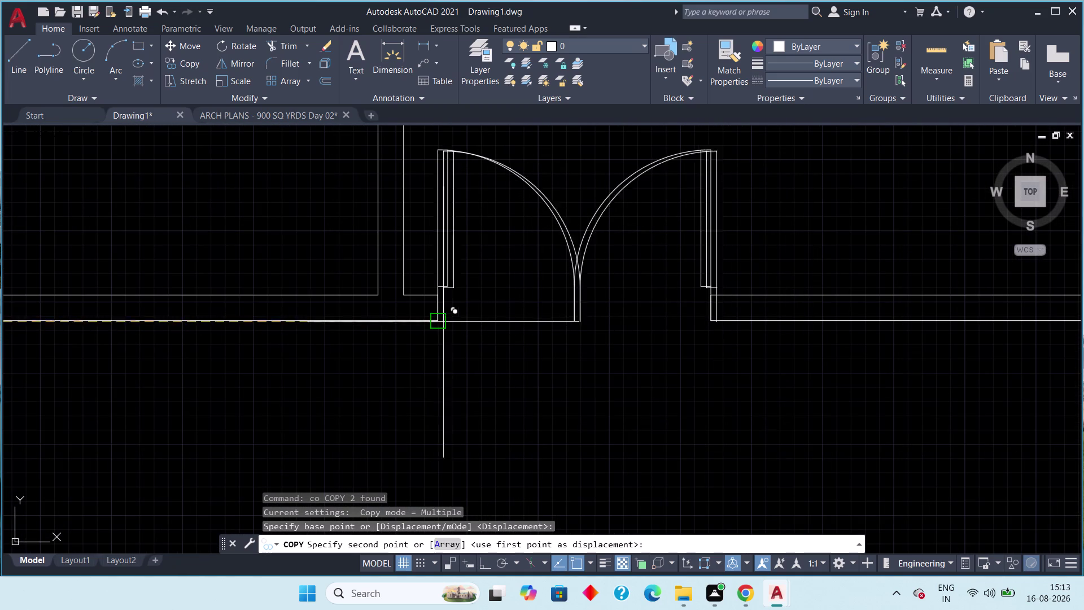
Check the copy's placement, end the copy, and select the copied double door.
middle_drag(427, 464, 418, 384)
scroll(down, 3)
scroll(down, 3)
middle_drag(421, 520, 421, 516)
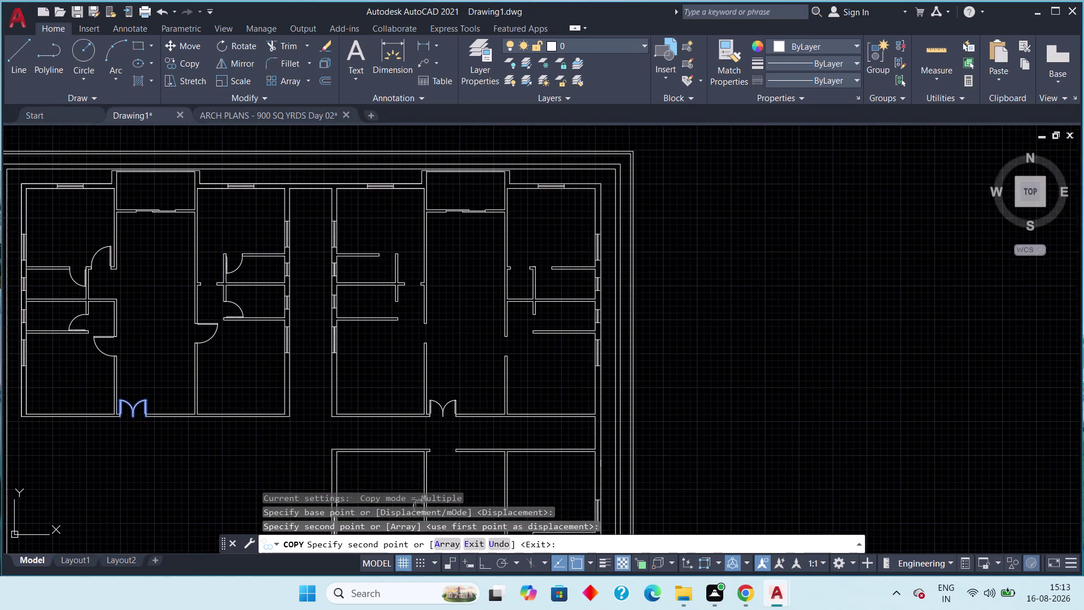
middle_drag(421, 516, 410, 396)
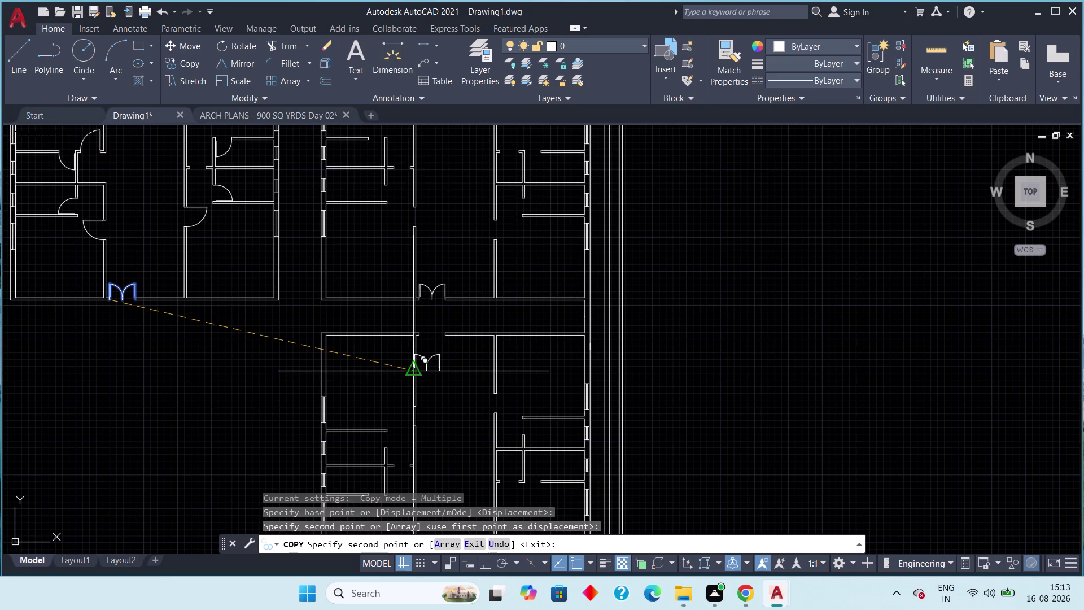
scroll(up, 3)
middle_drag(424, 356, 435, 372)
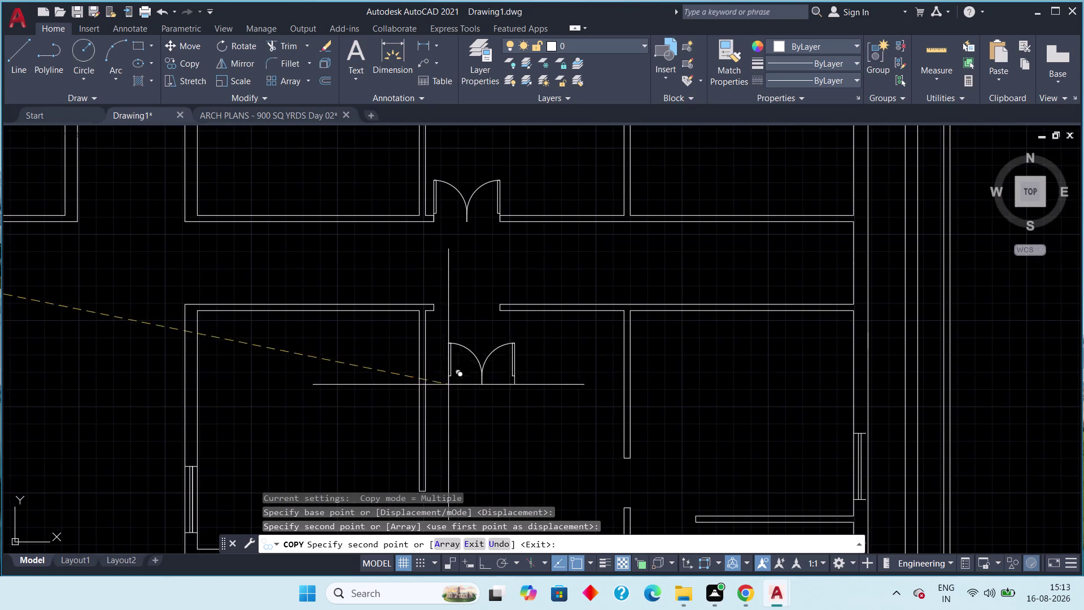
middle_drag(449, 386, 452, 430)
middle_drag(455, 436, 427, 331)
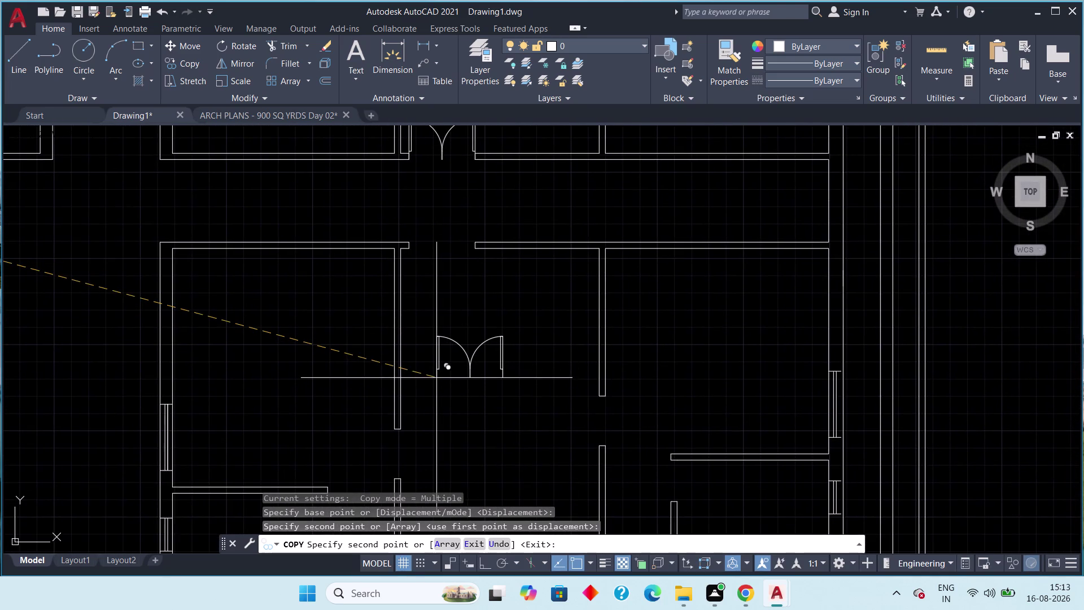
key(Escape)
scroll(down, 3)
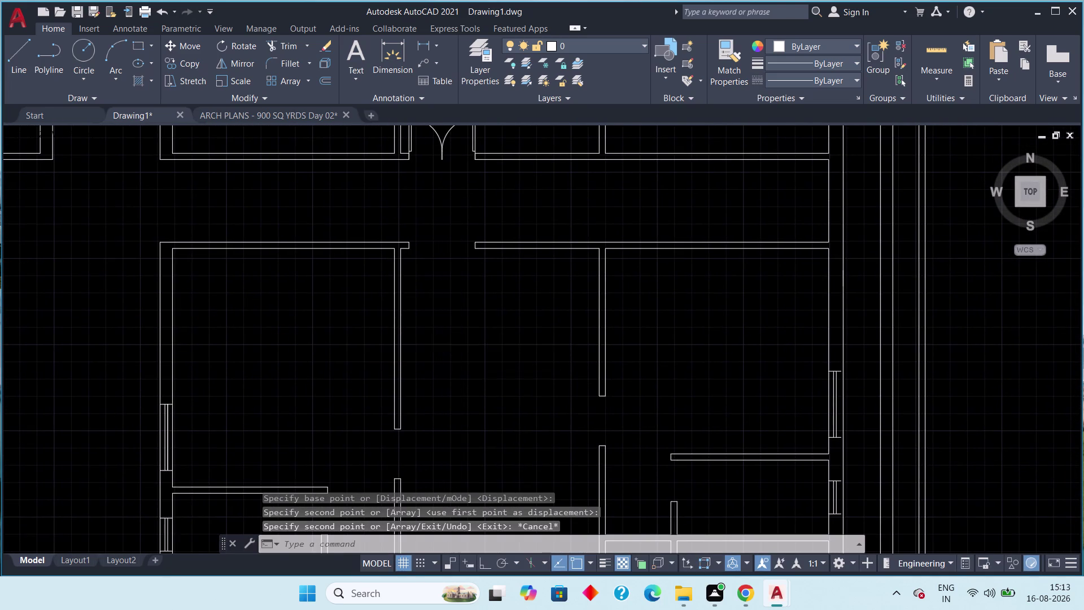
scroll(up, 3)
drag(495, 161, 477, 178)
click(397, 227)
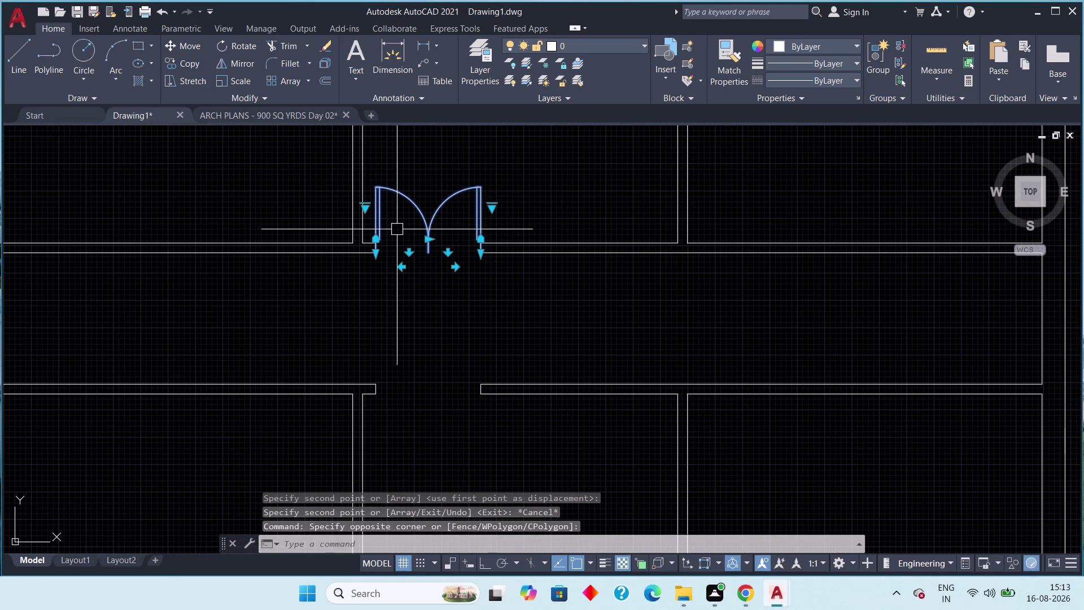
Copy the double door block into another room with CO.
key(c)
key(o)
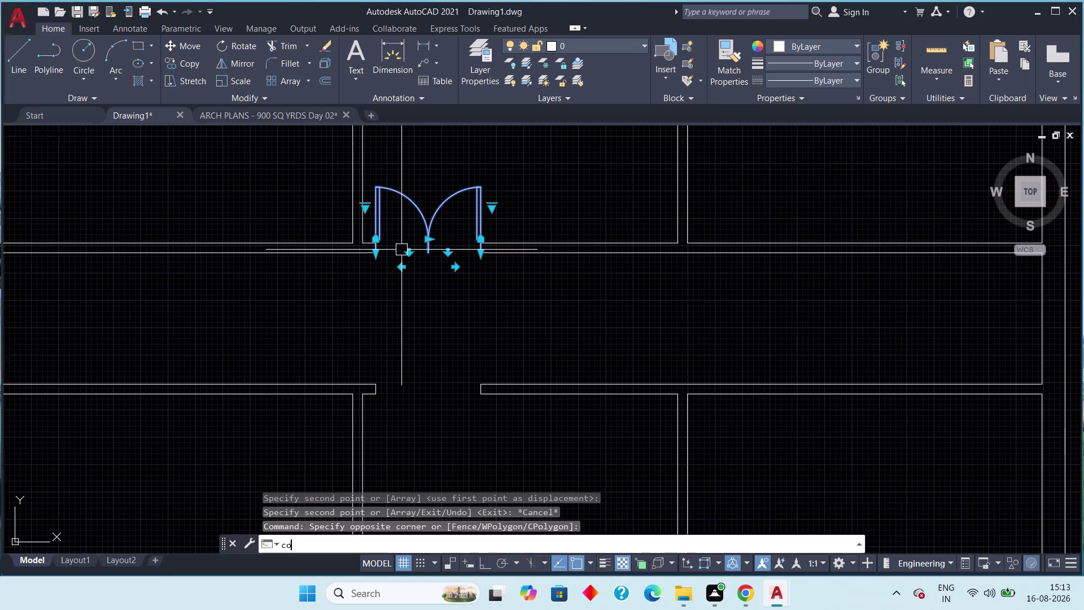
key(space)
click(433, 253)
middle_drag(433, 345, 408, 196)
scroll(down, 3)
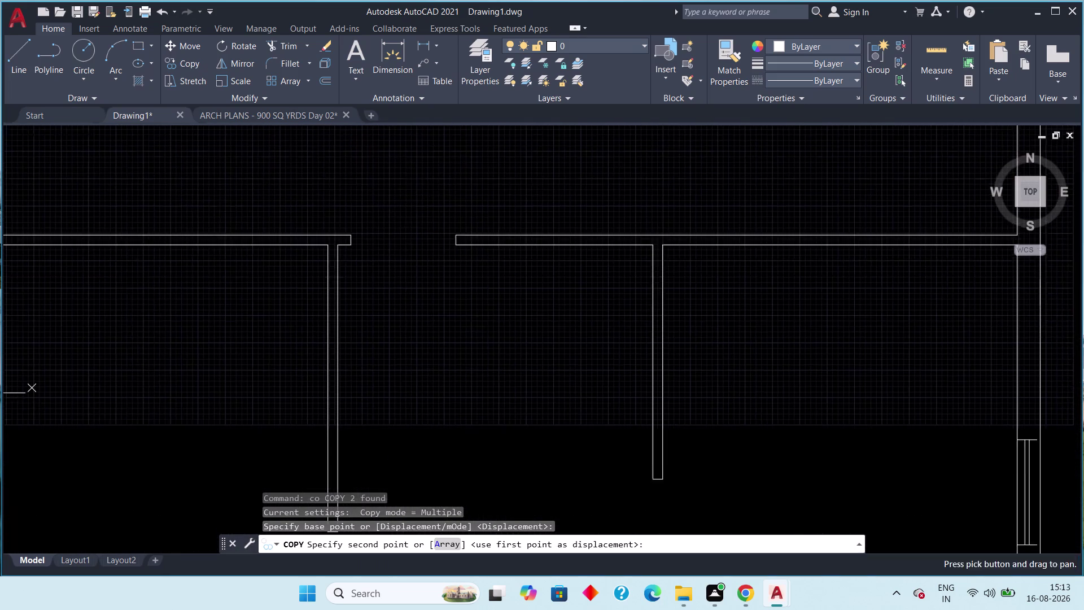
click(451, 338)
key(Escape)
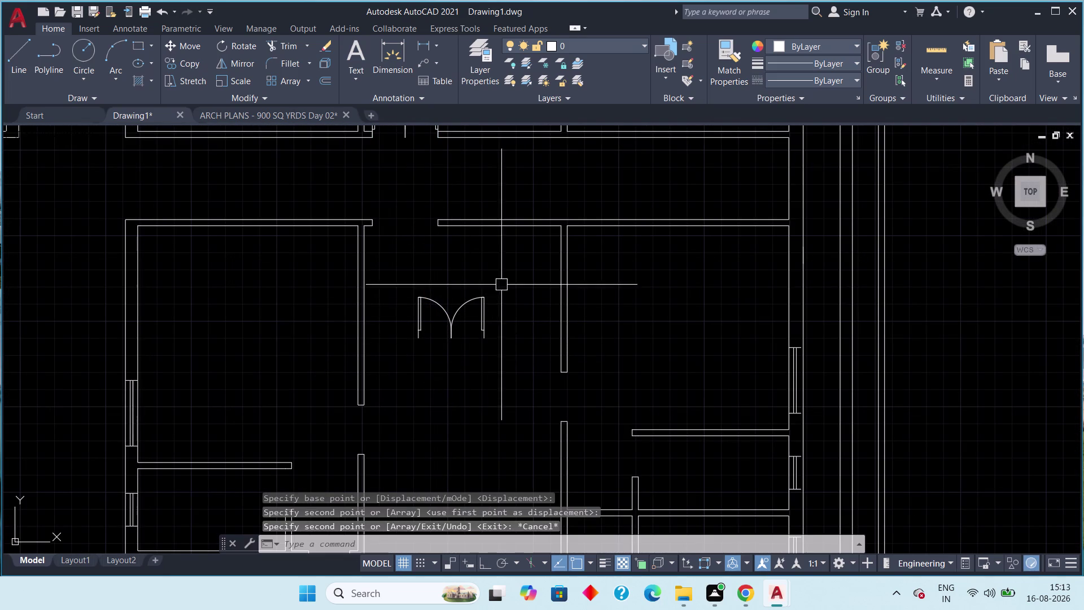
Rotate the door copy a right angle so it opens downward.
drag(501, 283, 485, 285)
click(386, 342)
key(r)
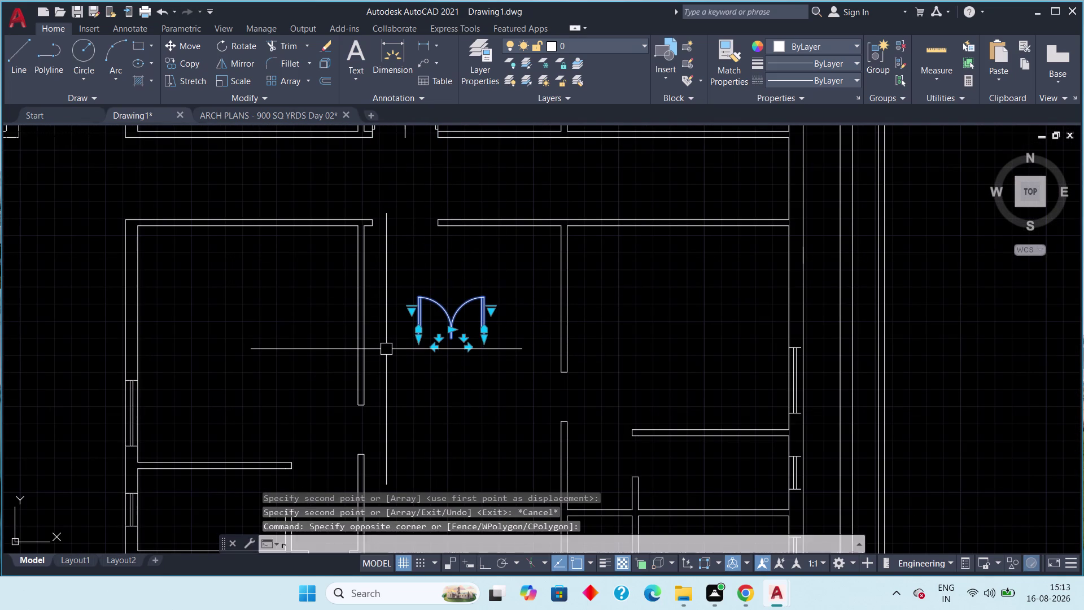
key(o)
key(space)
click(487, 338)
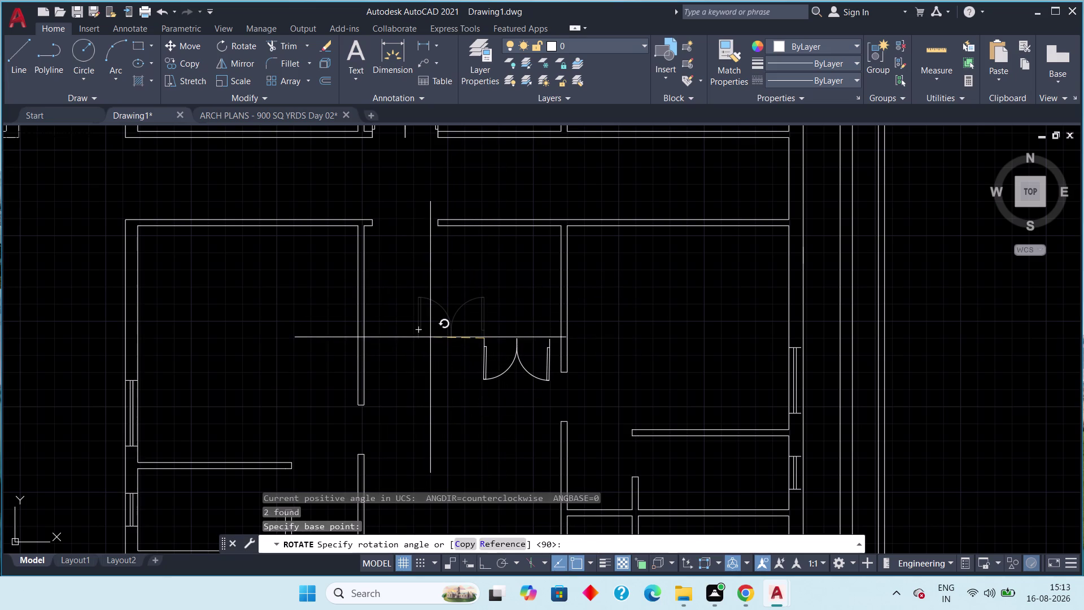
key(F8)
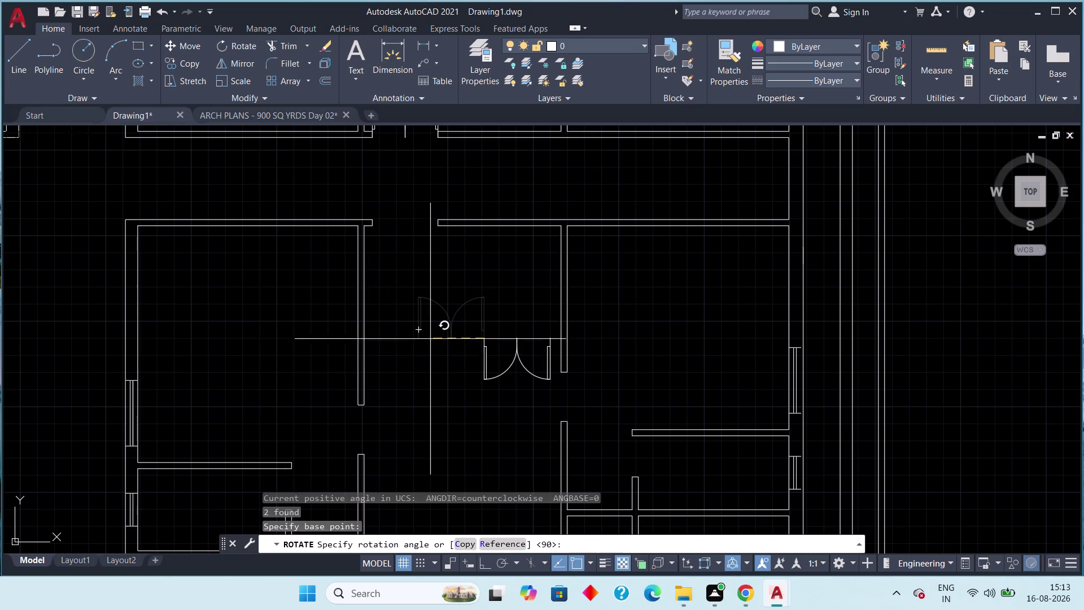
click(429, 353)
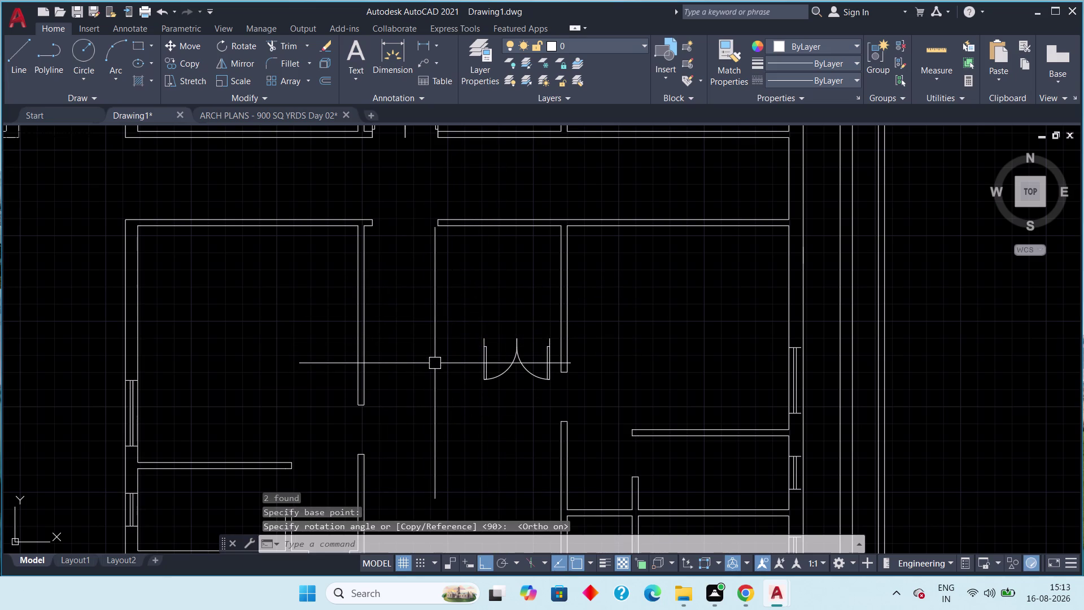
key(Escape)
Move the rotated double door by its corner into the wall opening below the upper double door.
middle_drag(458, 364, 372, 329)
scroll(up, 3)
drag(530, 276, 511, 291)
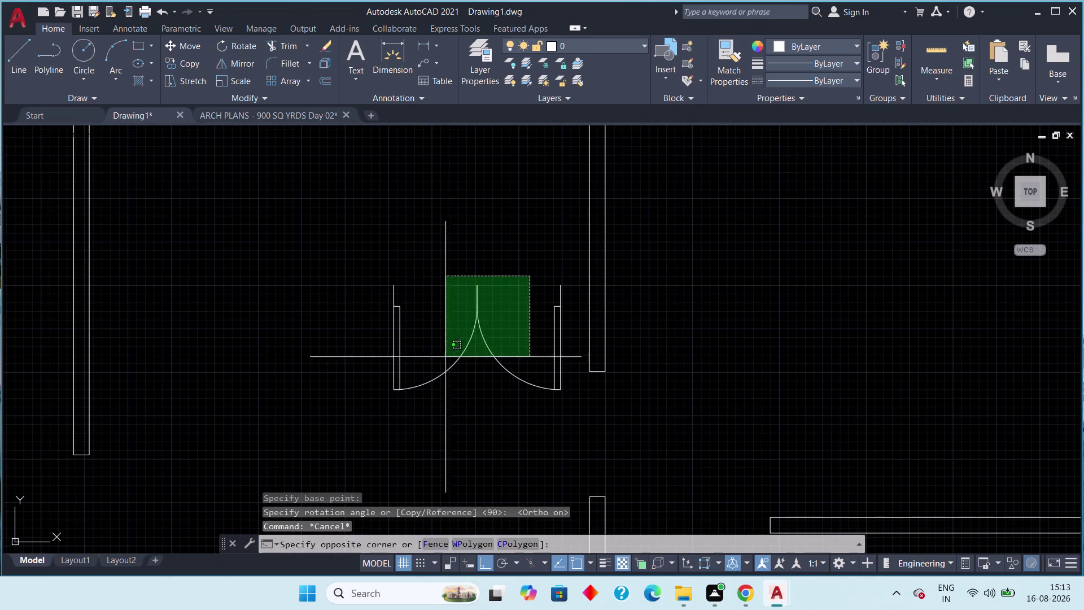
click(389, 394)
text(m)
key(space)
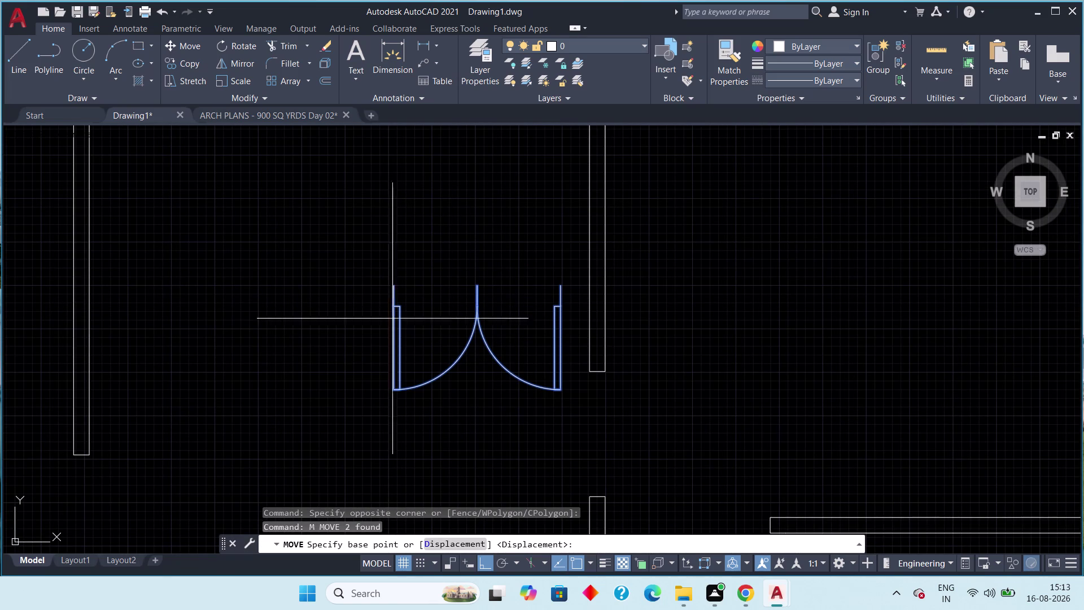
click(393, 285)
scroll(down, 3)
middle_drag(342, 298, 353, 367)
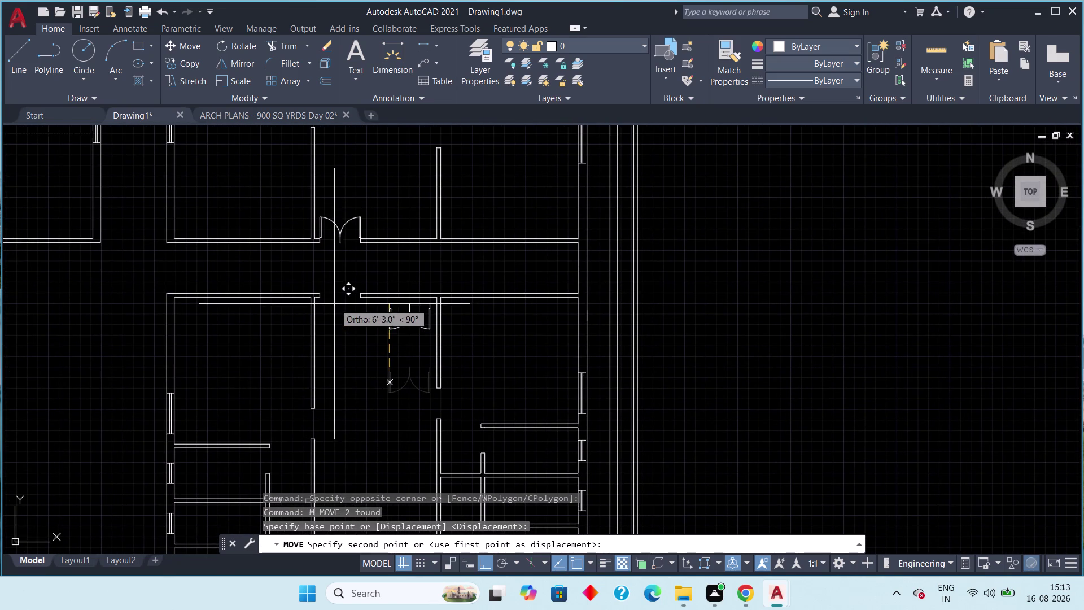
key(F8)
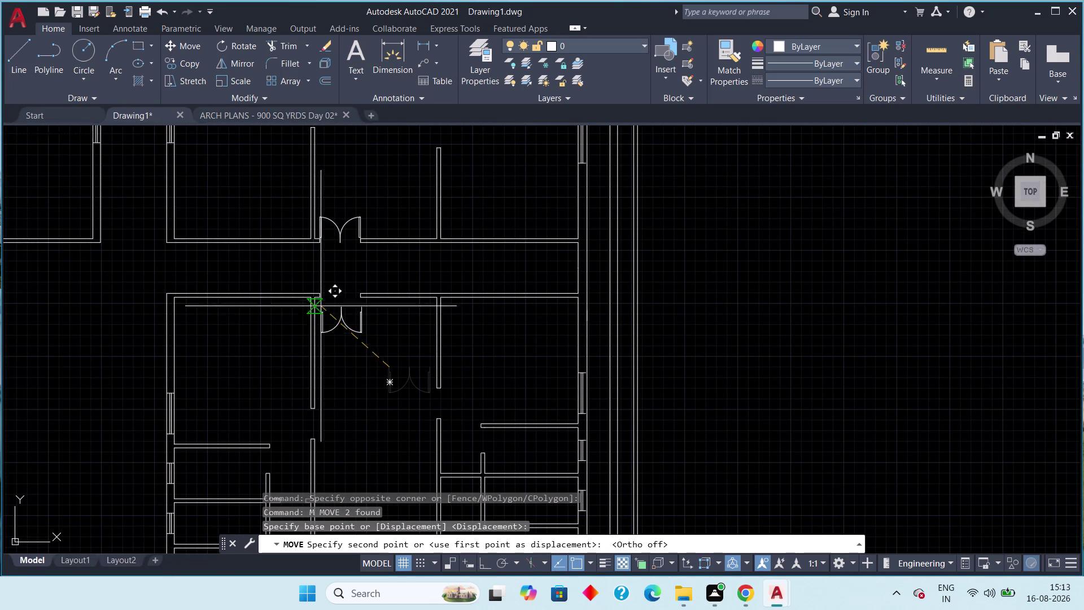
scroll(up, 3)
middle_drag(320, 304, 322, 319)
scroll(up, 3)
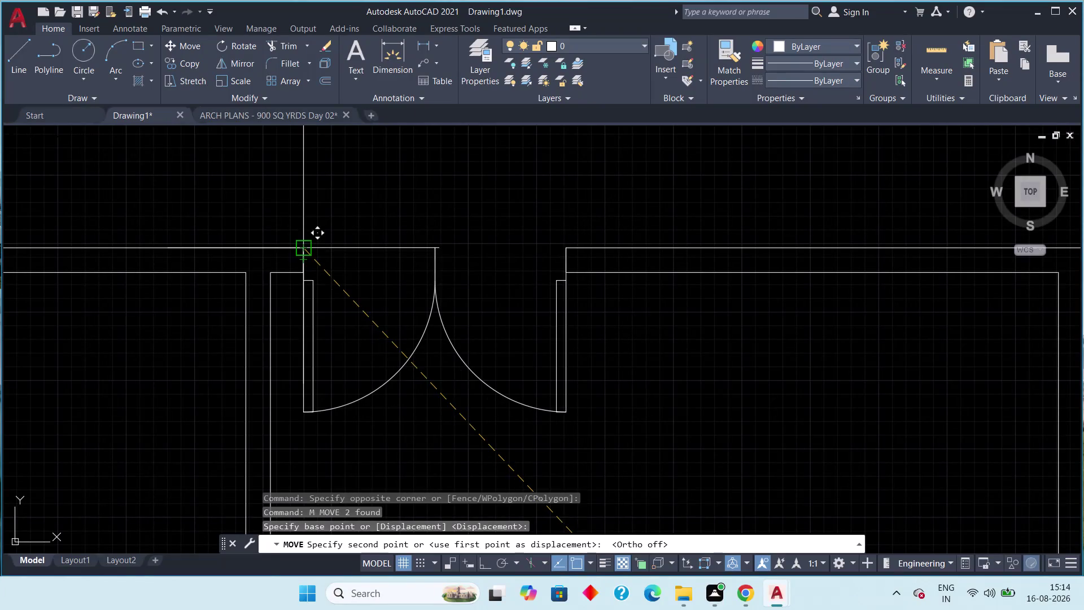
click(305, 248)
scroll(down, 3)
middle_drag(384, 362, 386, 362)
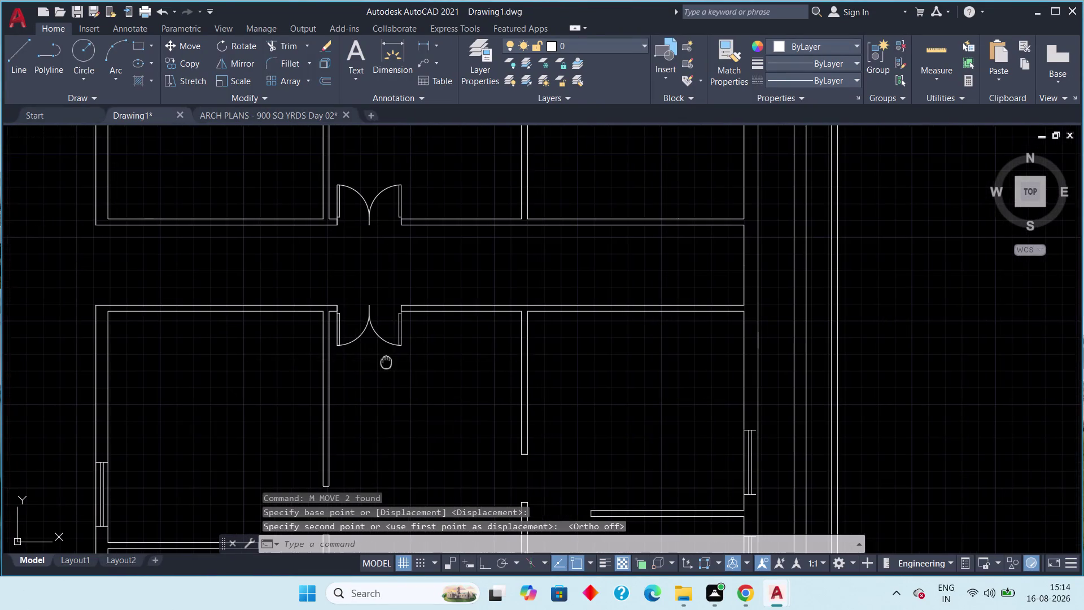
middle_drag(386, 363, 422, 340)
scroll(down, 3)
key(Escape)
scroll(down, 3)
middle_drag(384, 343, 436, 355)
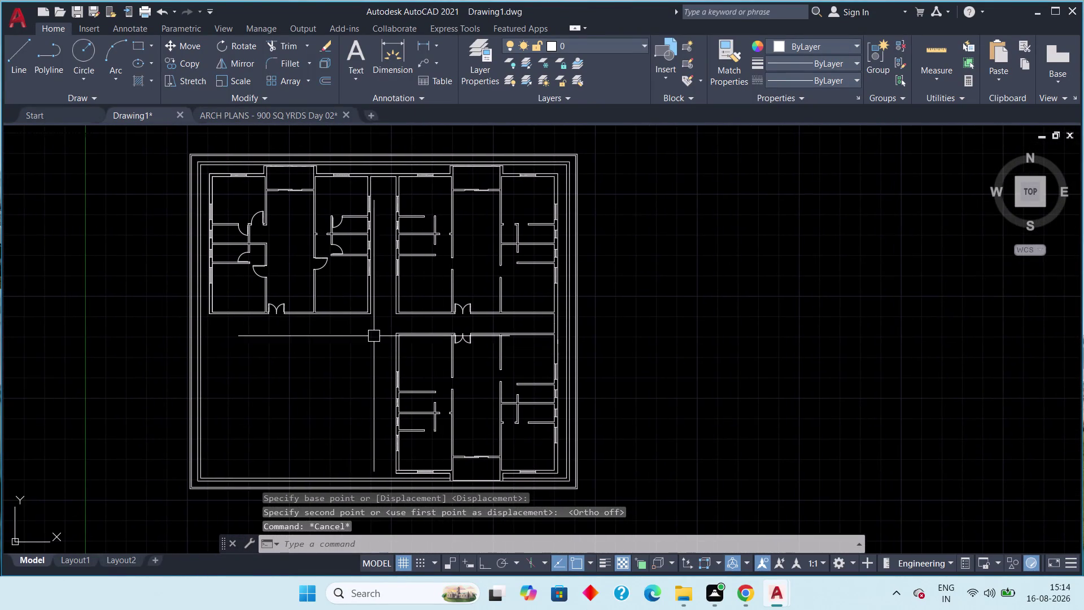
middle_drag(291, 328, 309, 390)
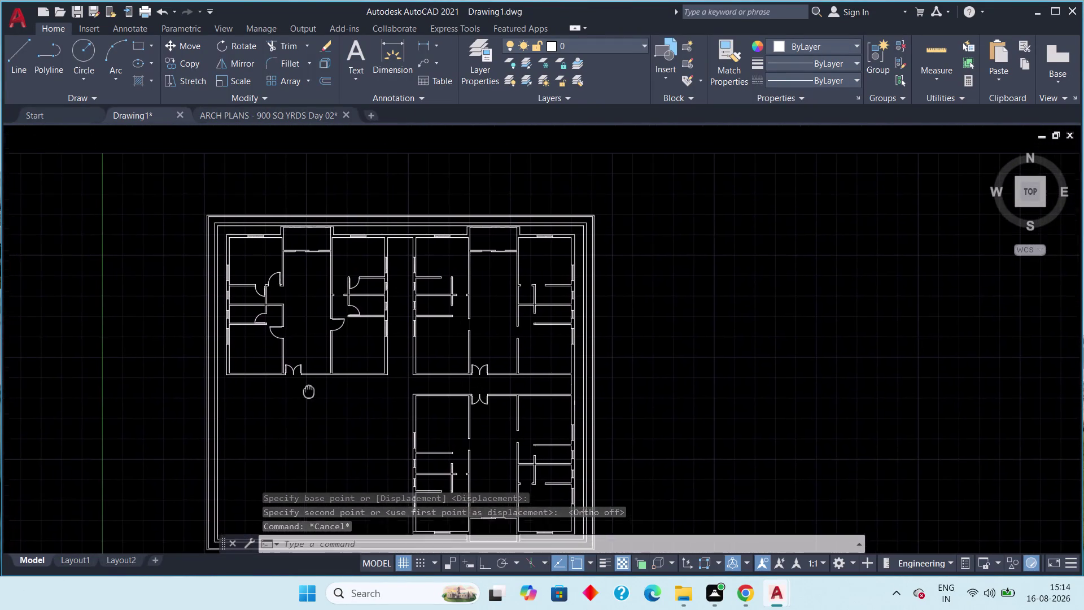
middle_drag(309, 390, 312, 402)
middle_drag(357, 343, 341, 371)
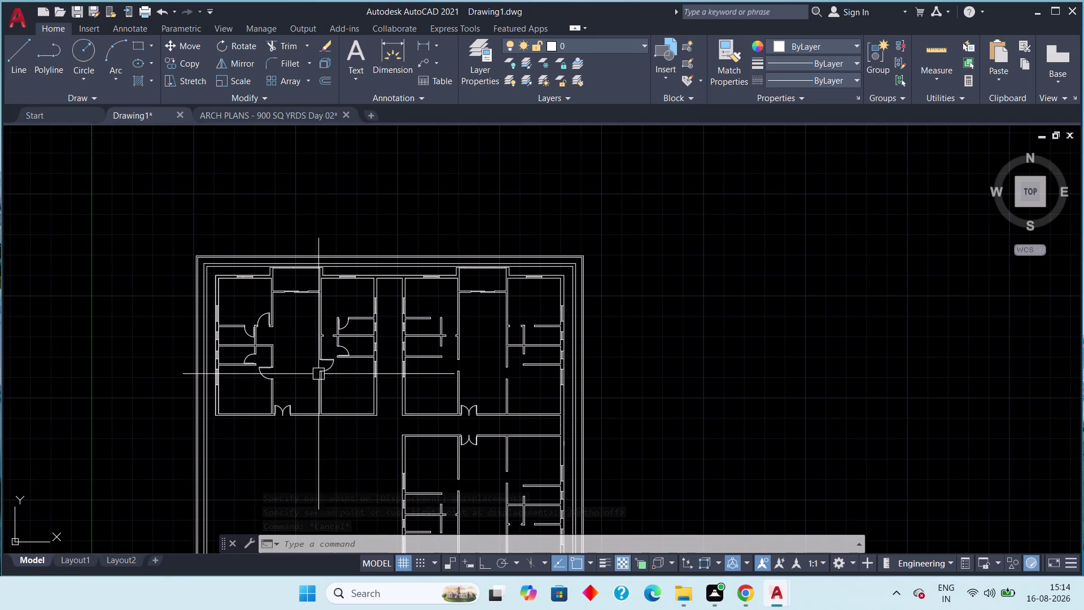
middle_drag(315, 437, 345, 448)
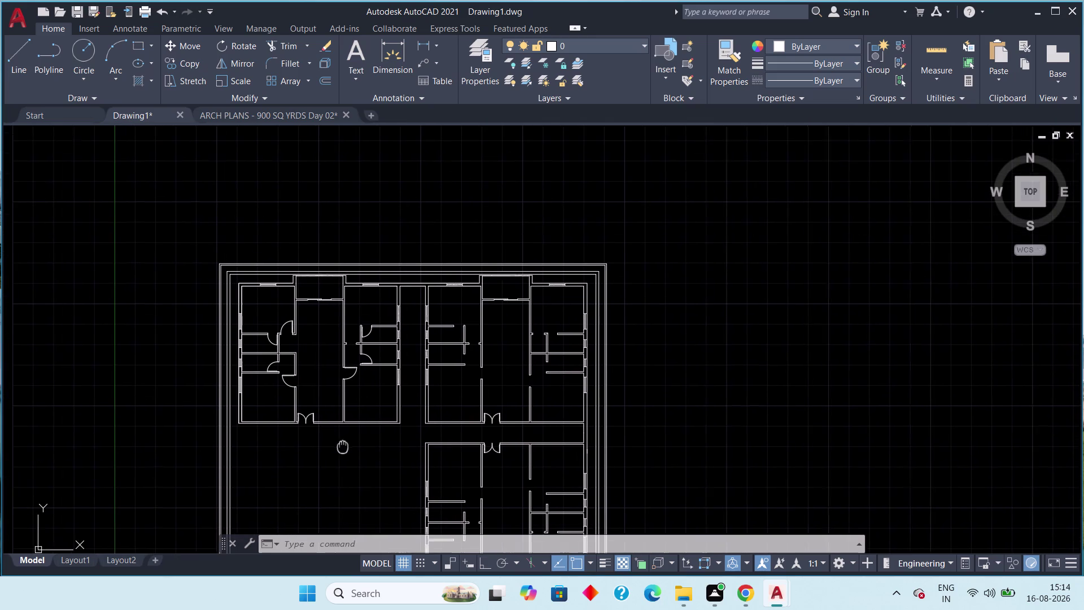
middle_drag(345, 448, 347, 448)
scroll(up, 3)
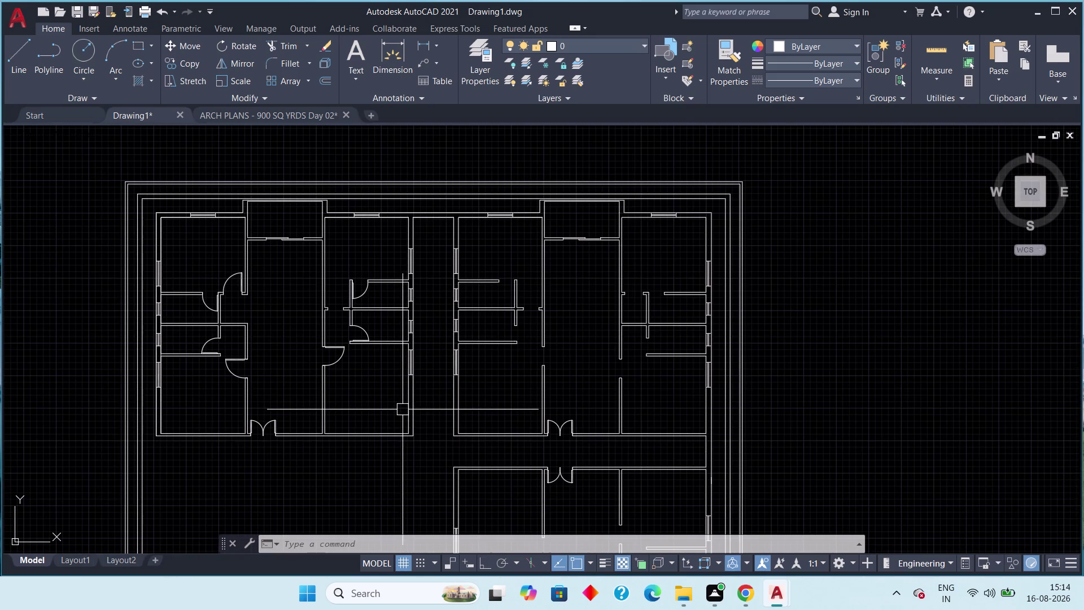
middle_drag(404, 405, 303, 338)
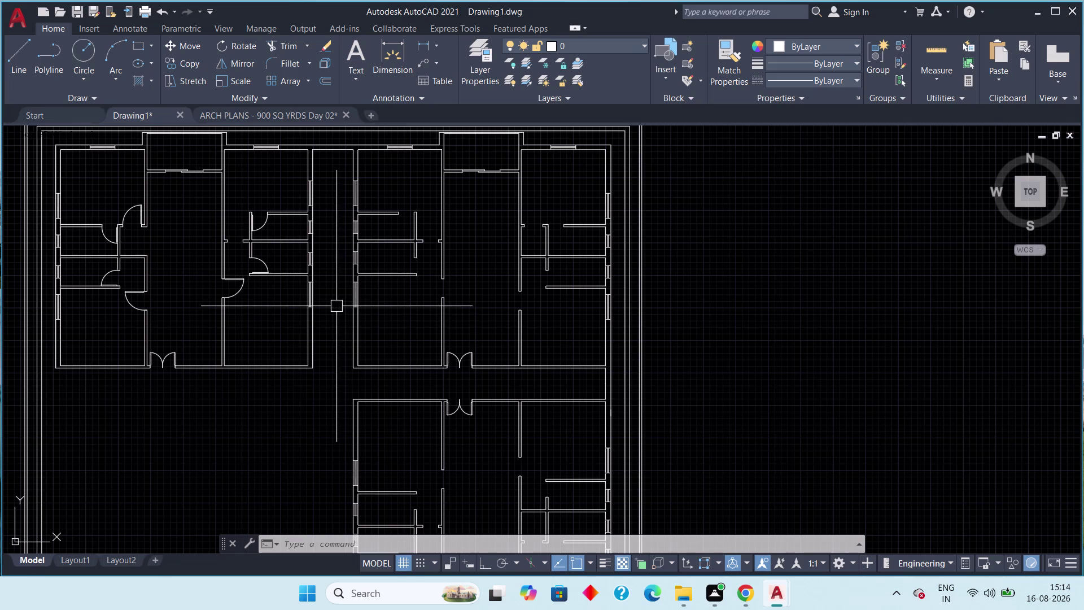
scroll(down, 3)
scroll(up, 3)
middle_drag(324, 326, 346, 337)
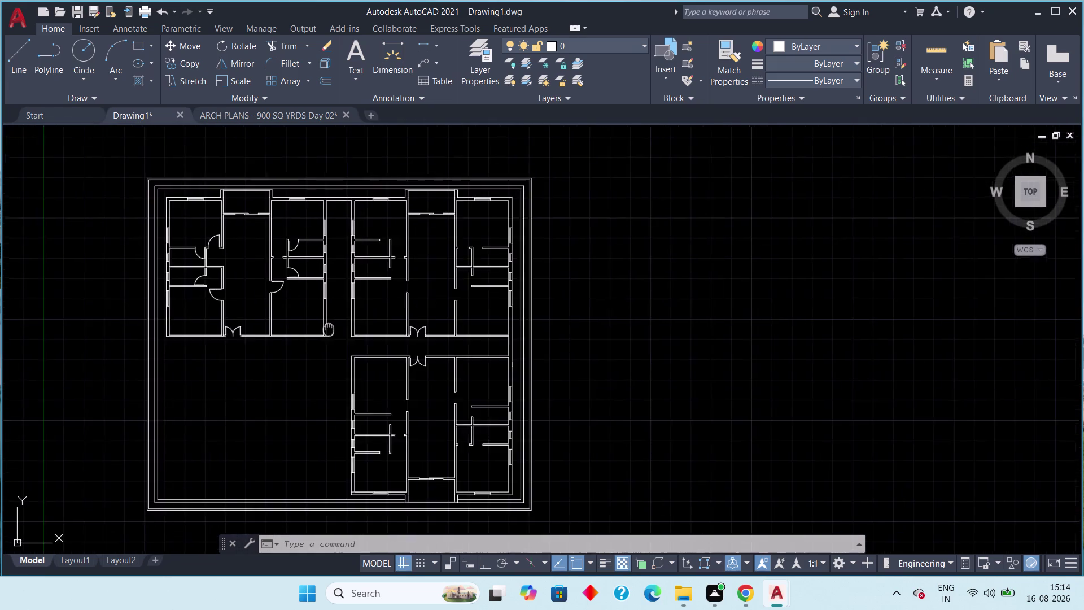
middle_drag(346, 337, 439, 373)
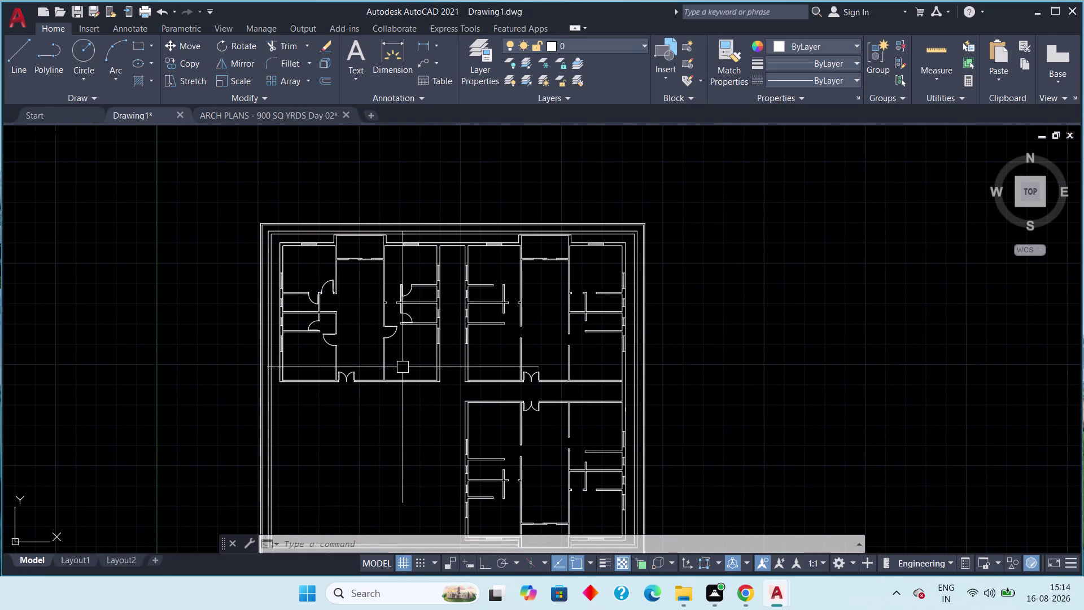
scroll(up, 3)
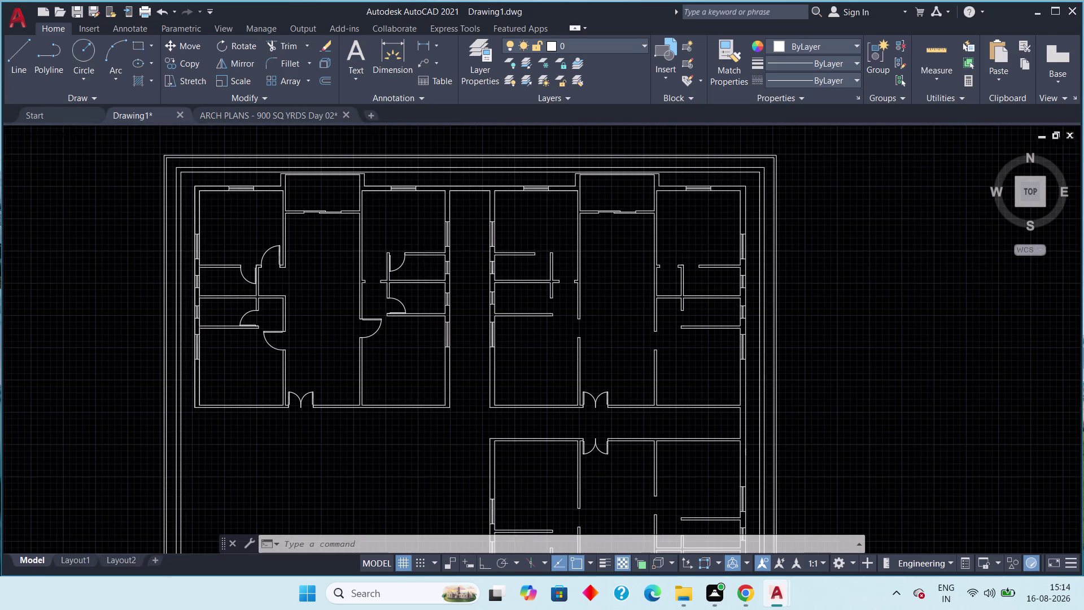
middle_drag(421, 343, 438, 408)
scroll(down, 3)
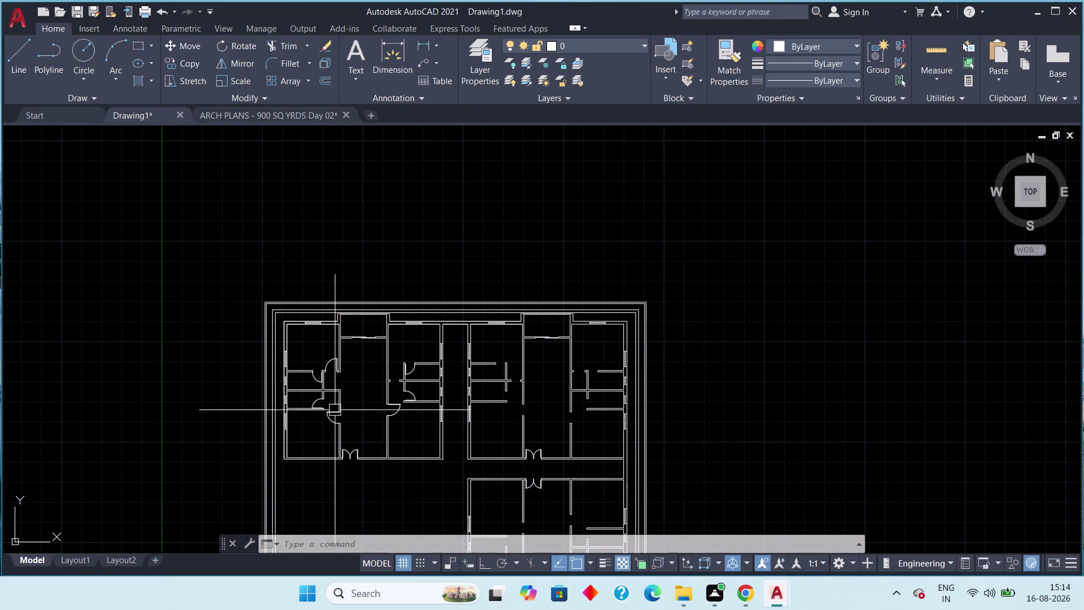
scroll(up, 3)
scroll(up, 3)
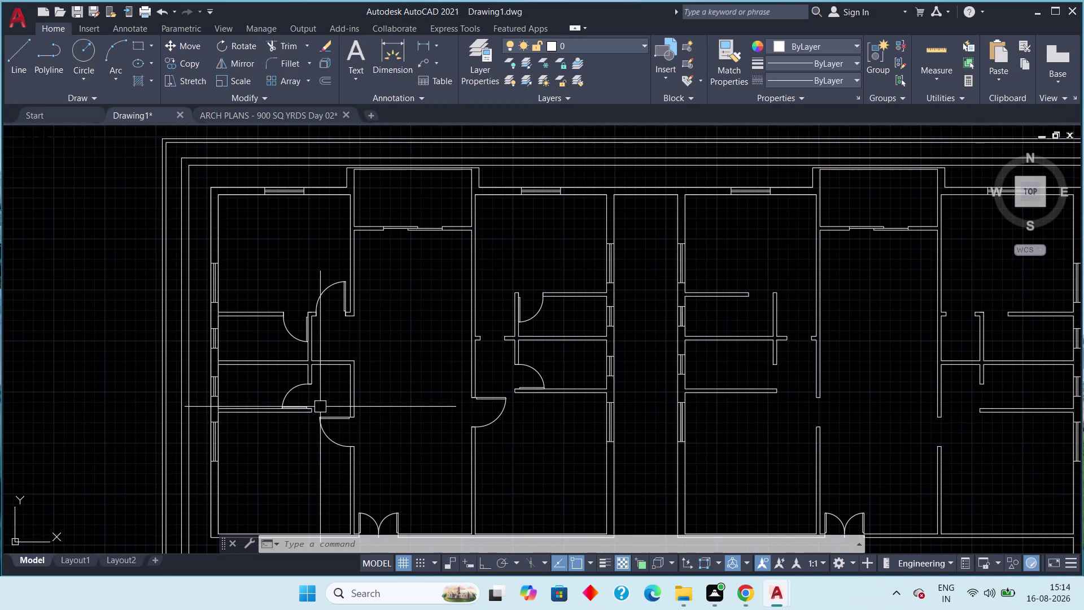
scroll(up, 3)
Copy the left room's single door into an opening of a right-hand room.
click(281, 392)
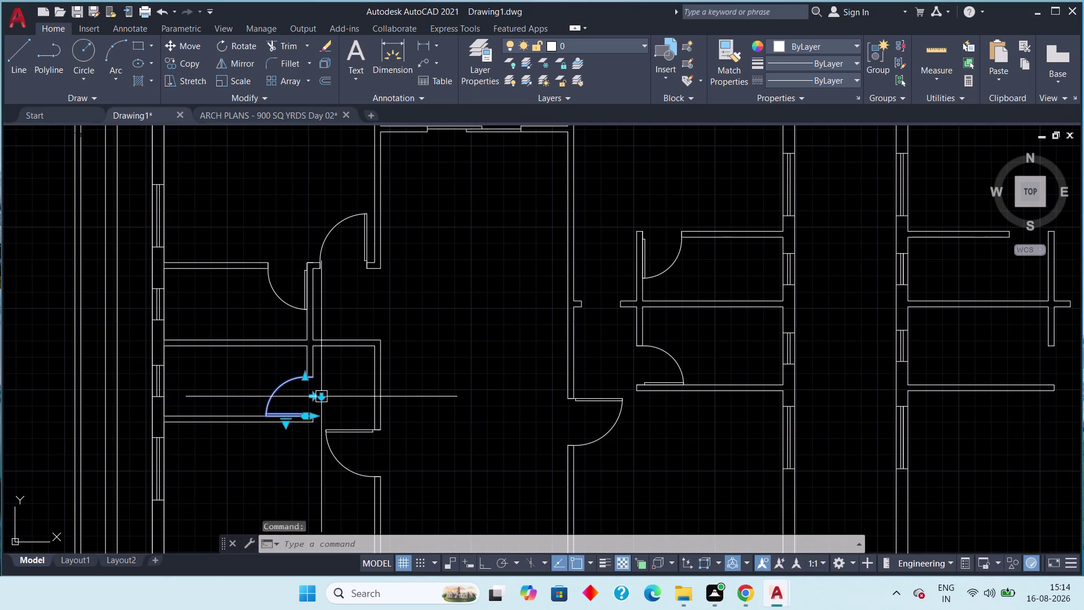
key(c)
key(o)
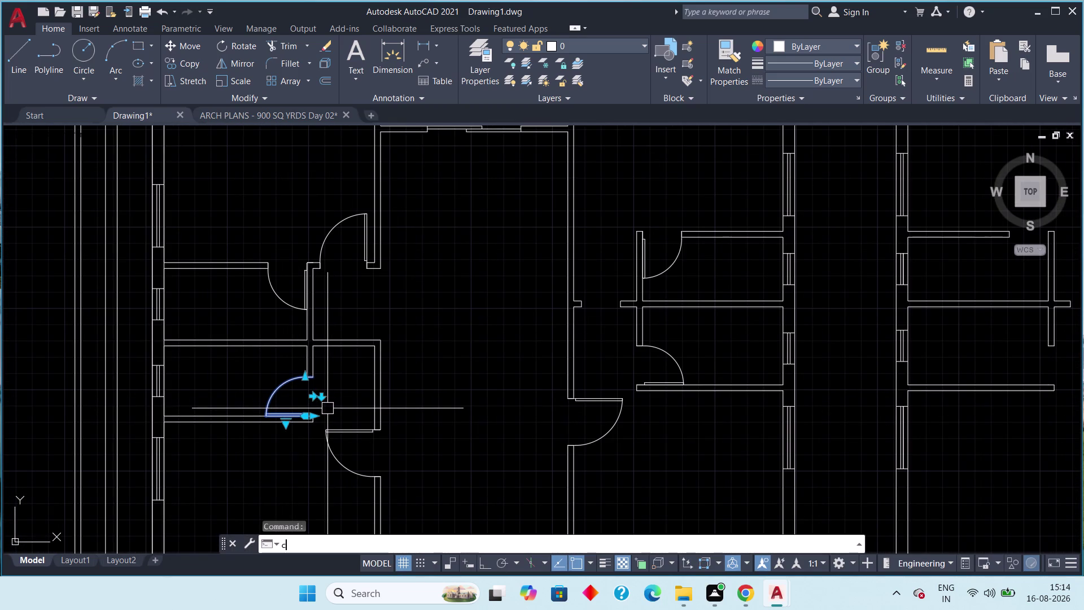
key(space)
drag(275, 400, 281, 399)
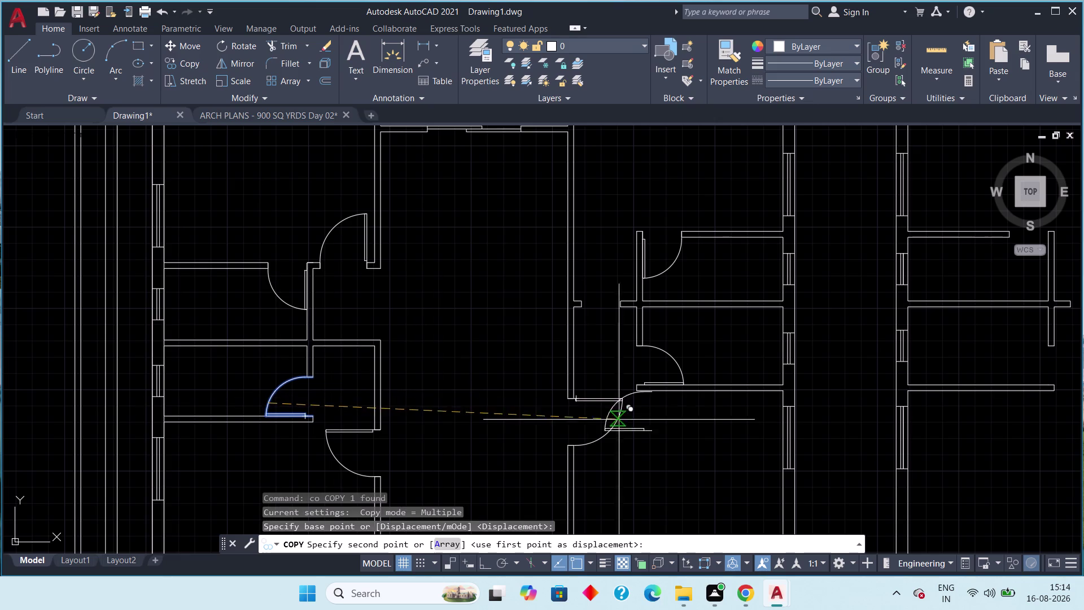
middle_drag(698, 407, 479, 349)
scroll(down, 3)
scroll(down, 3)
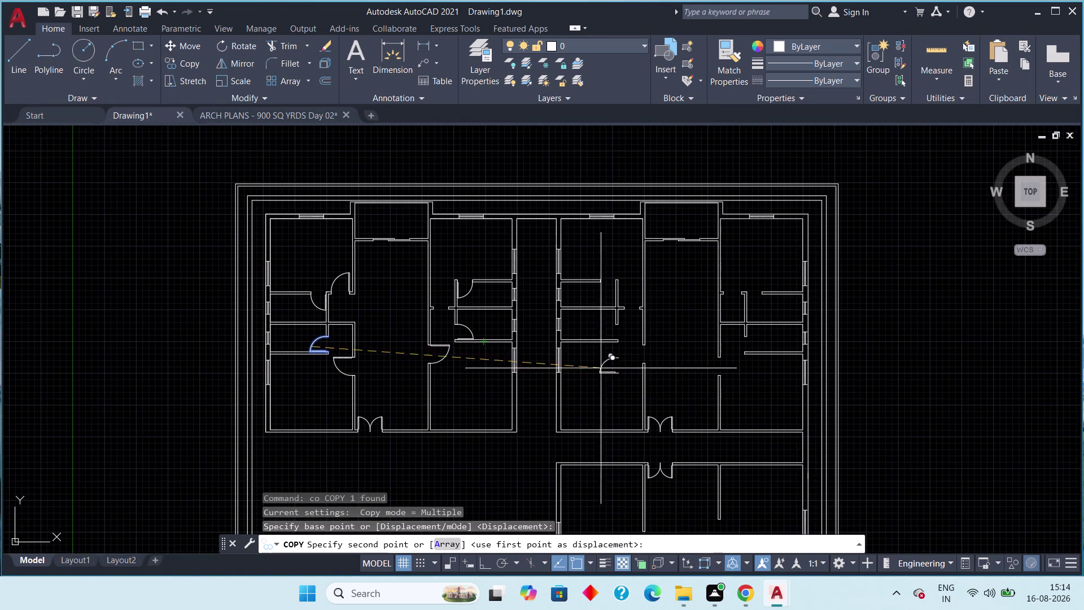
scroll(up, 3)
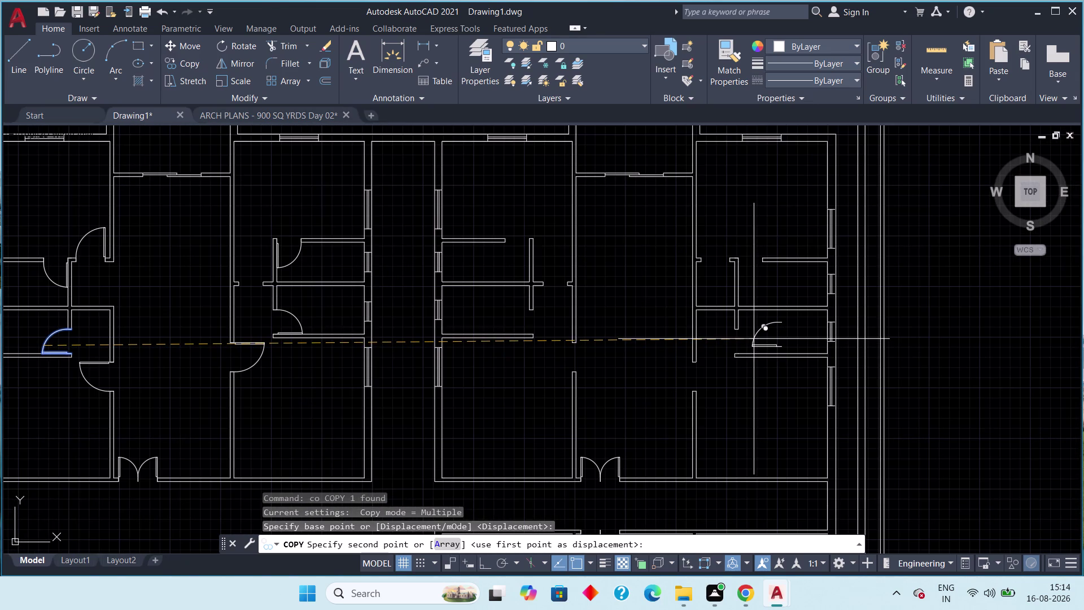
click(754, 339)
key(Escape)
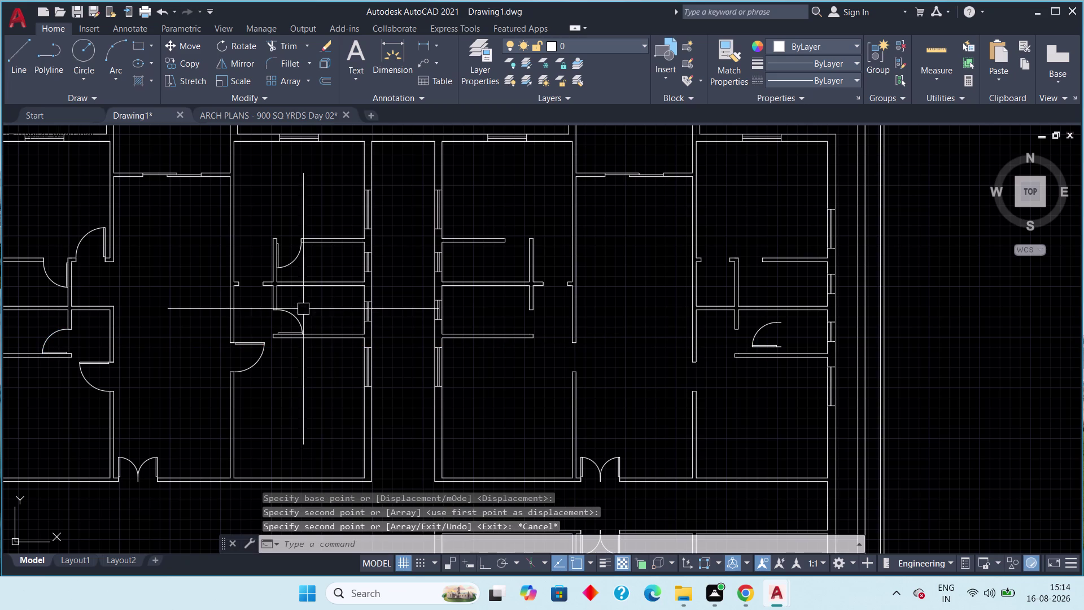
Copy another left-room single door into the upper right room's opening.
click(57, 277)
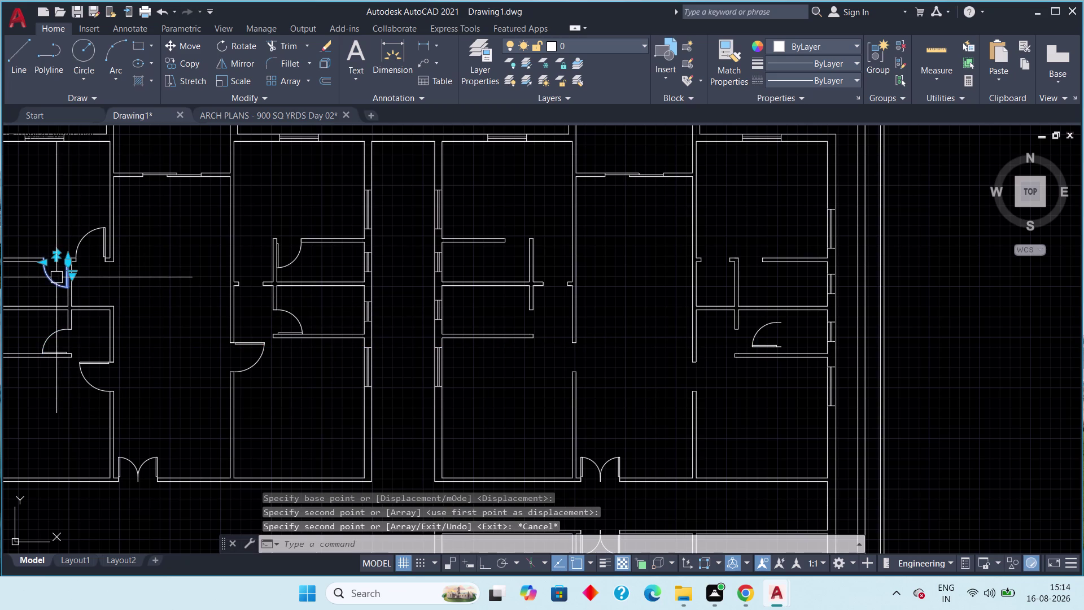
key(c)
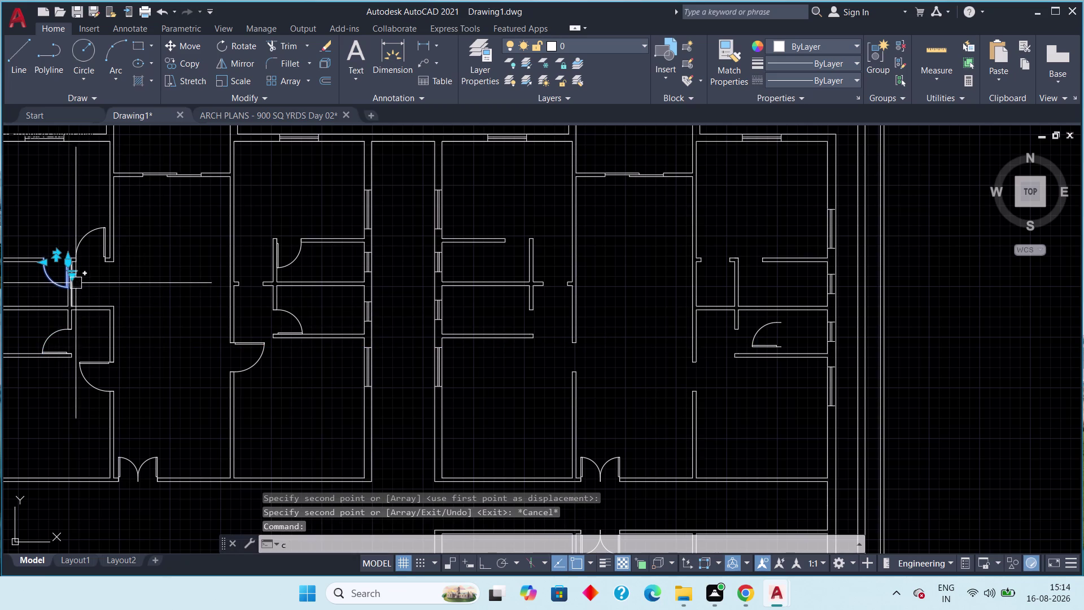
key(o)
key(space)
click(54, 283)
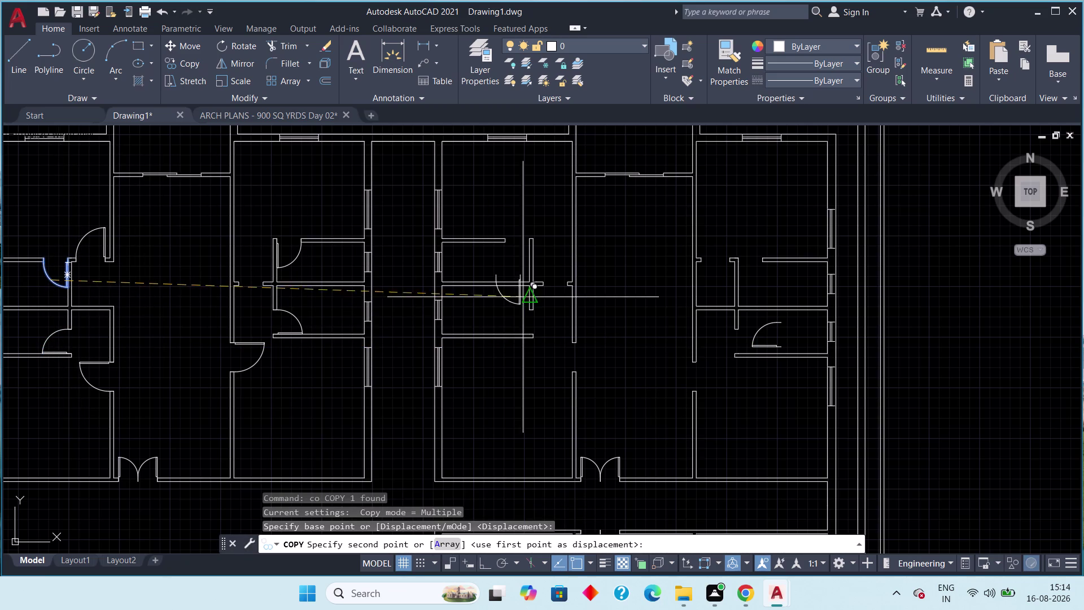
click(751, 284)
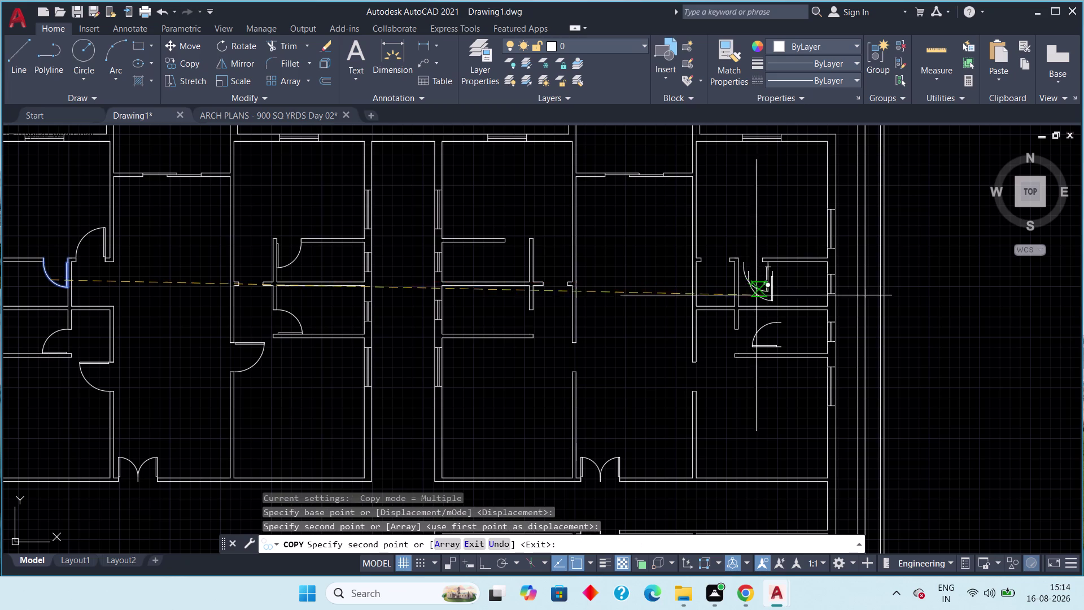
key(Escape)
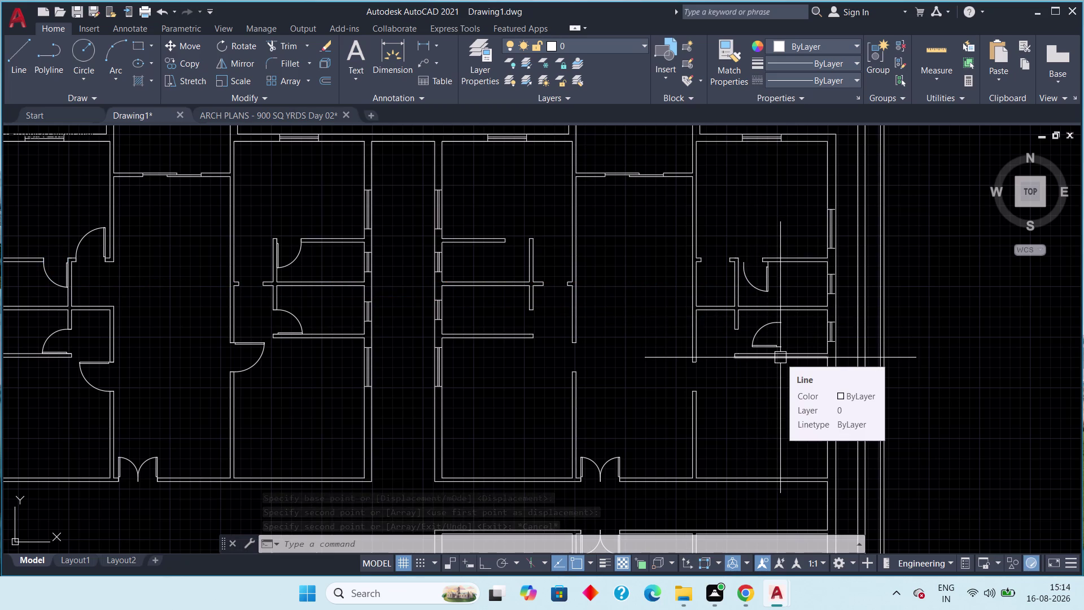
scroll(down, 3)
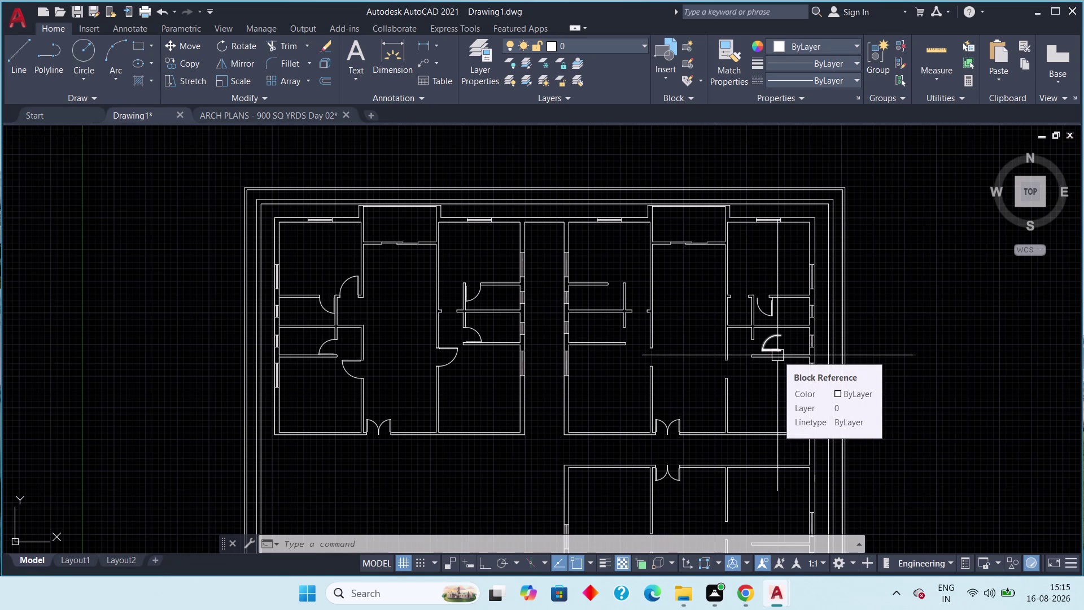
click(347, 280)
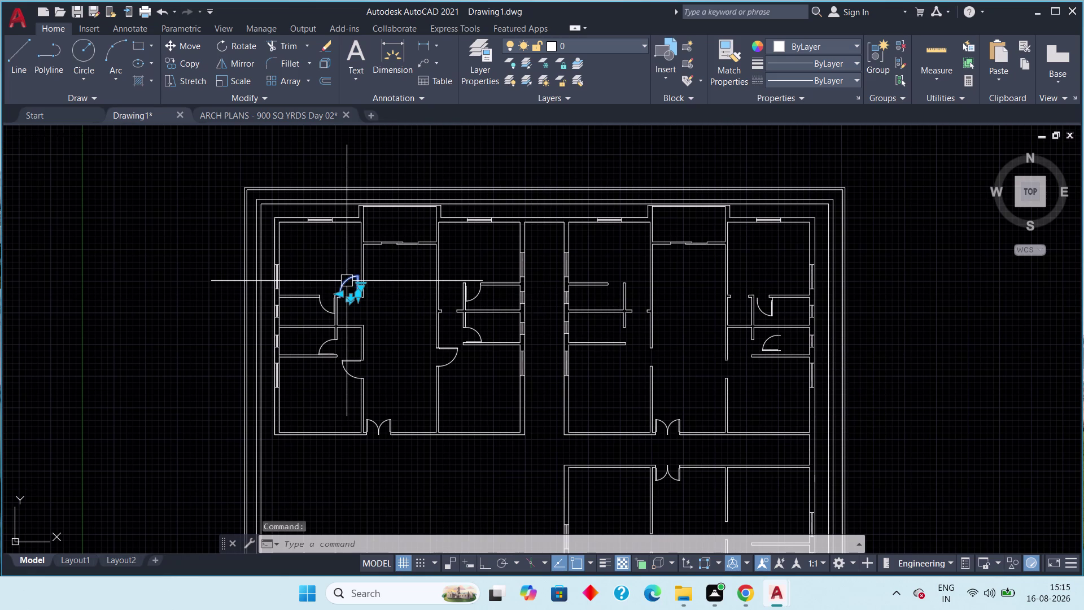
Start copying the upper-left room's door, then cancel the attempt.
text(co)
key(space)
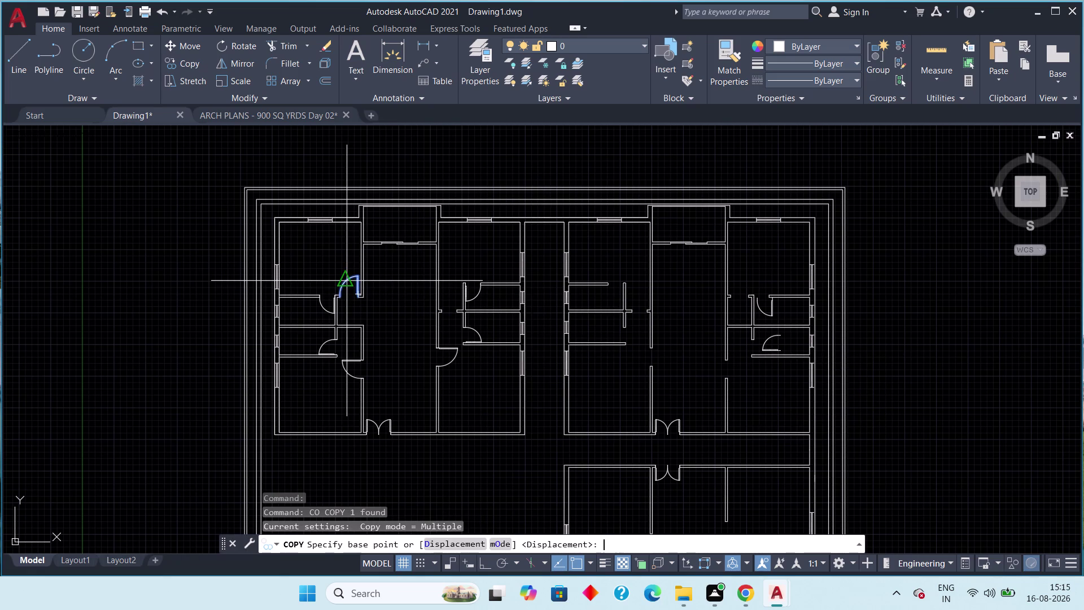
click(346, 281)
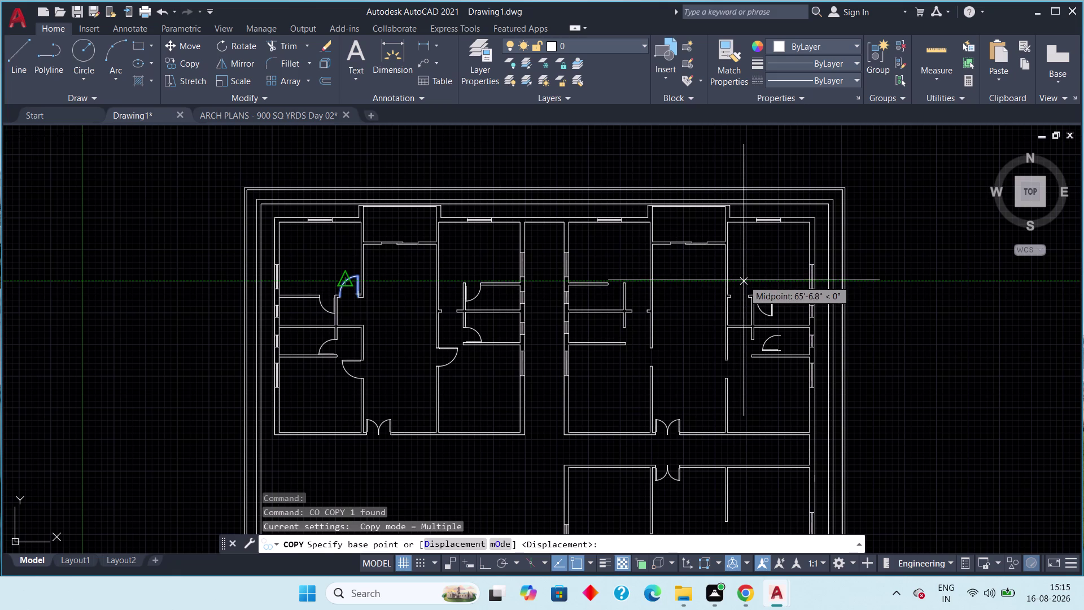
click(741, 282)
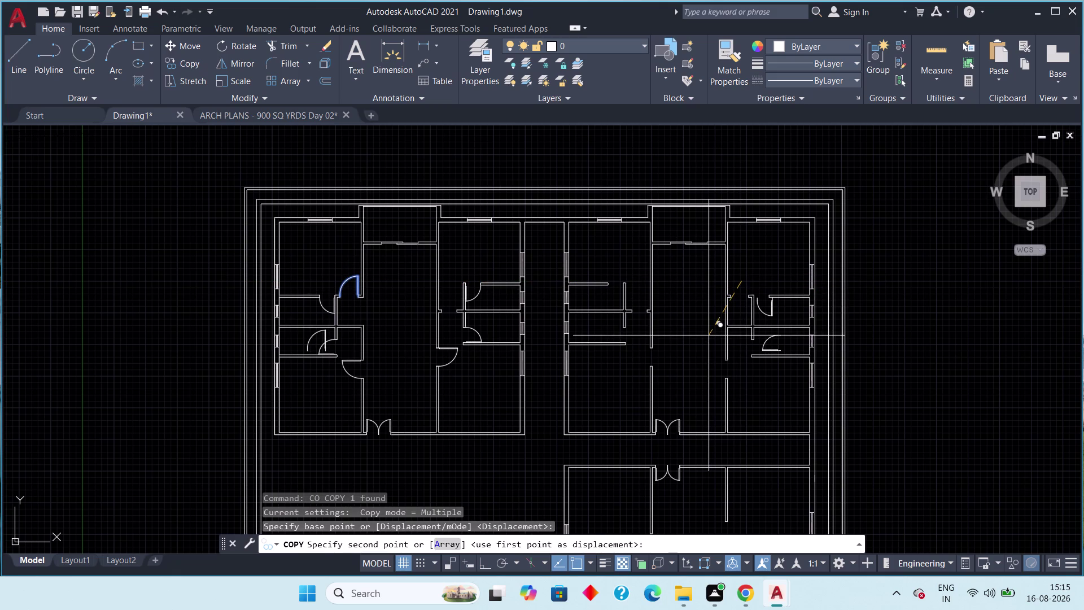
key(Escape)
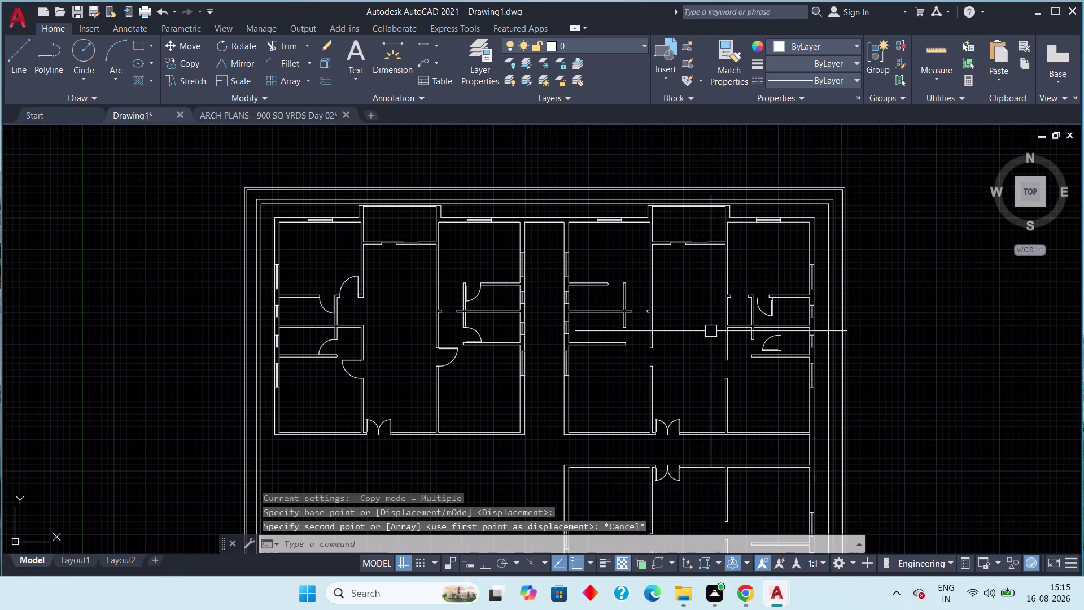
key(Escape)
key(Escape)
Copy the upper-left room's door to a spot near the right-hand rooms.
scroll(up, 3)
click(268, 274)
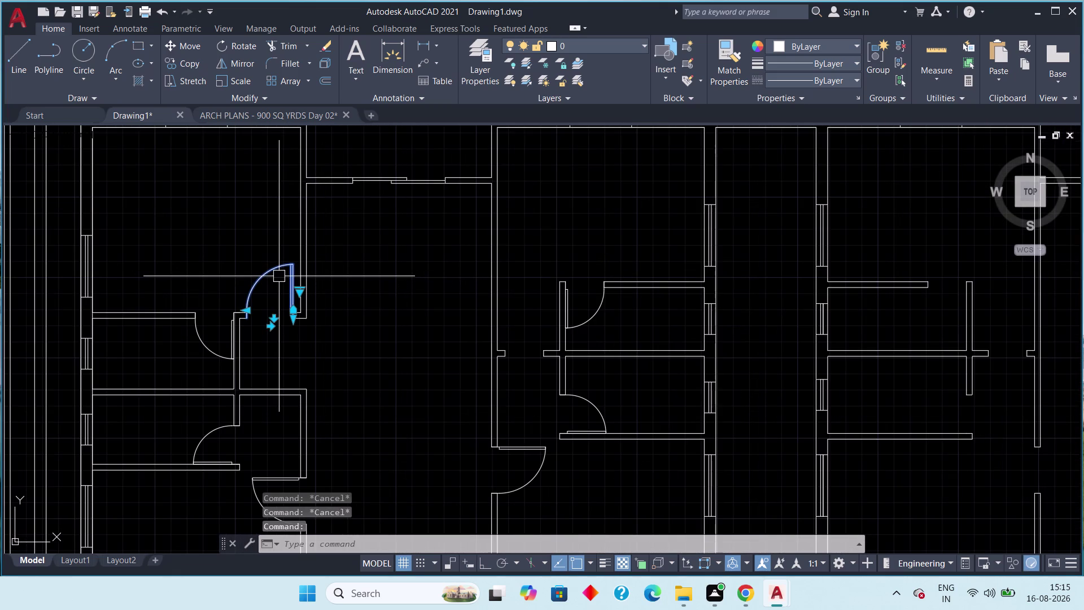
text(co)
key(space)
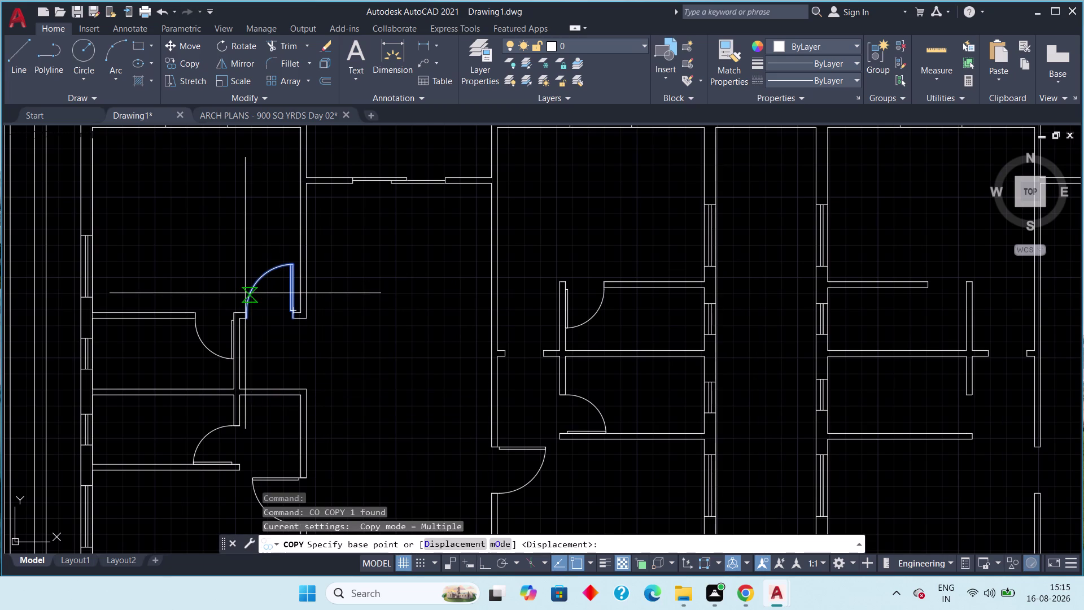
drag(247, 293, 256, 294)
scroll(down, 3)
scroll(up, 3)
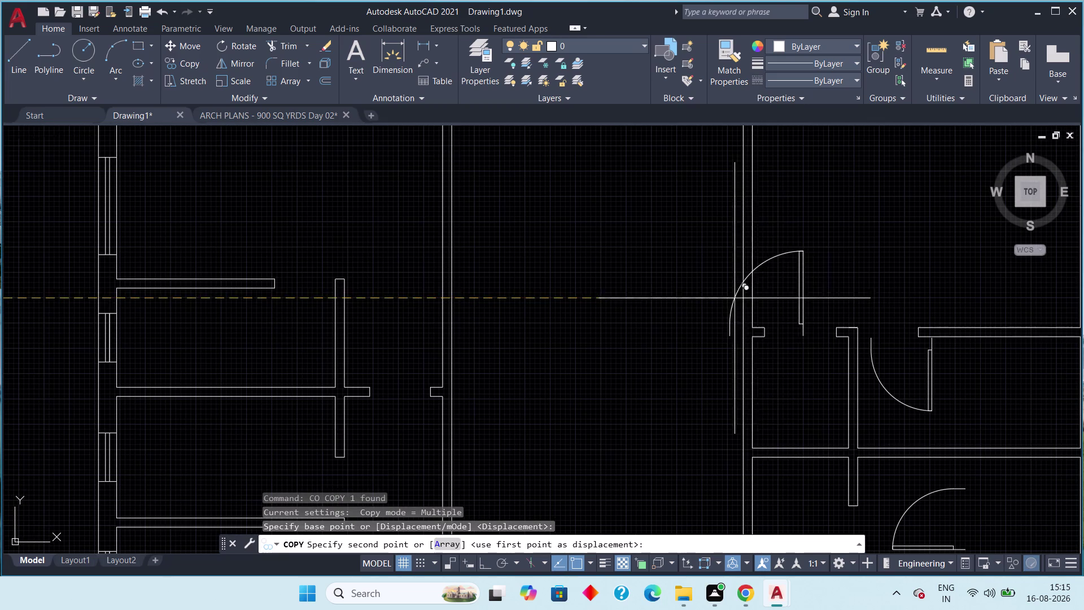
click(767, 288)
key(Escape)
Zoom and pan around the right-hand rooms to inspect the new door copy.
middle_drag(788, 337, 720, 272)
scroll(down, 3)
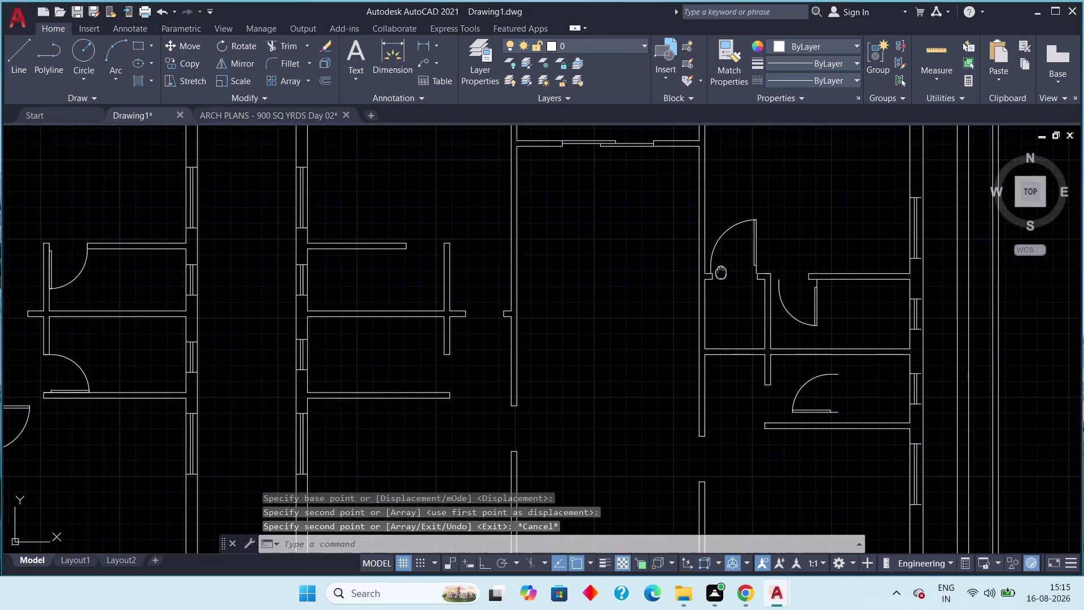
scroll(down, 3)
scroll(down, 3)
scroll(up, 3)
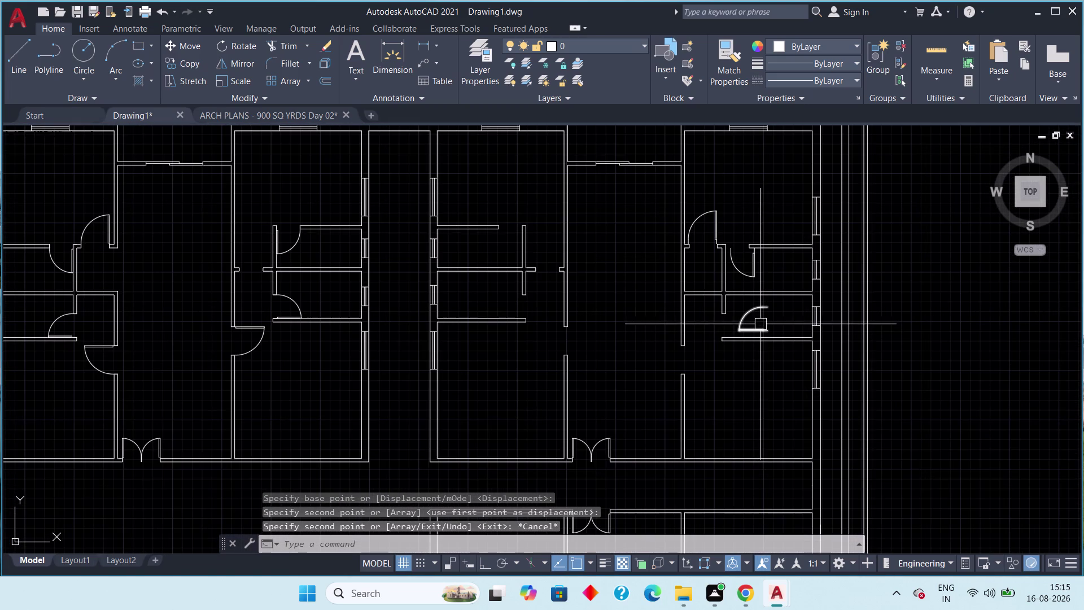
click(756, 330)
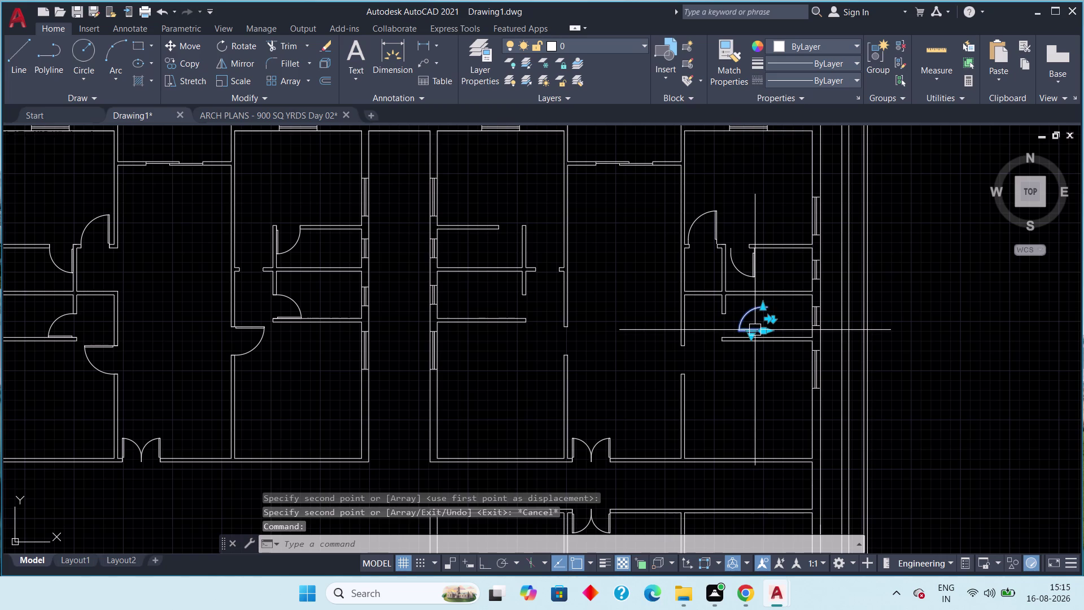
scroll(up, 3)
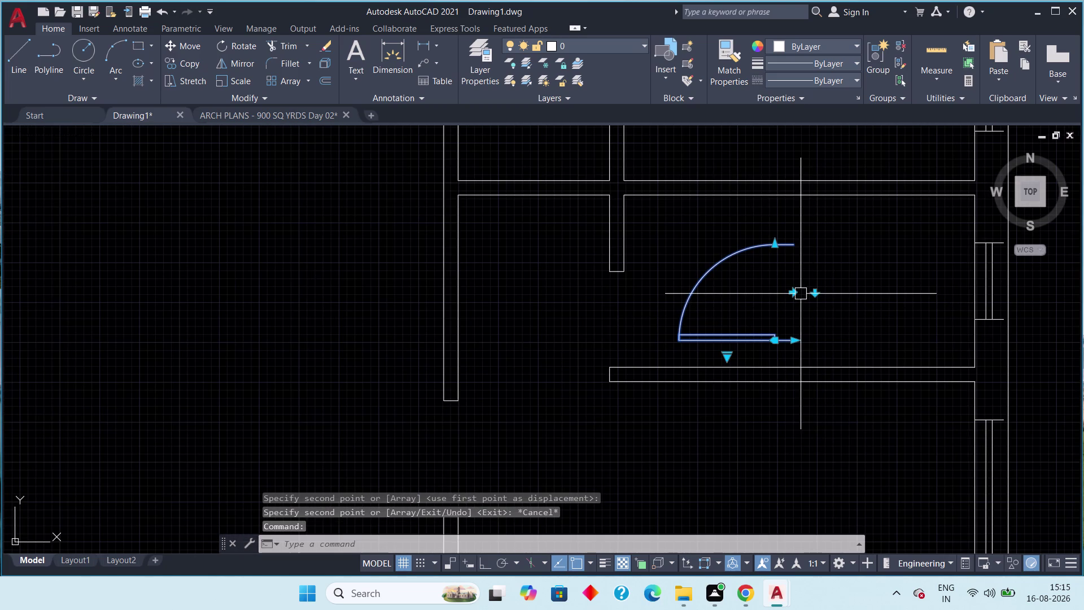
click(790, 293)
scroll(down, 3)
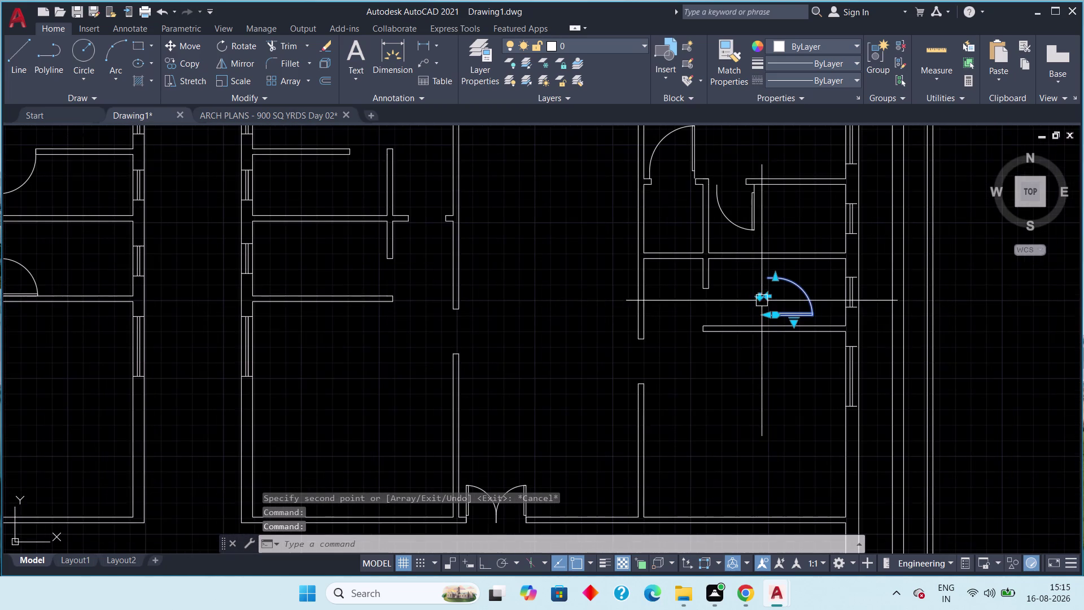
middle_drag(736, 305, 809, 305)
scroll(down, 3)
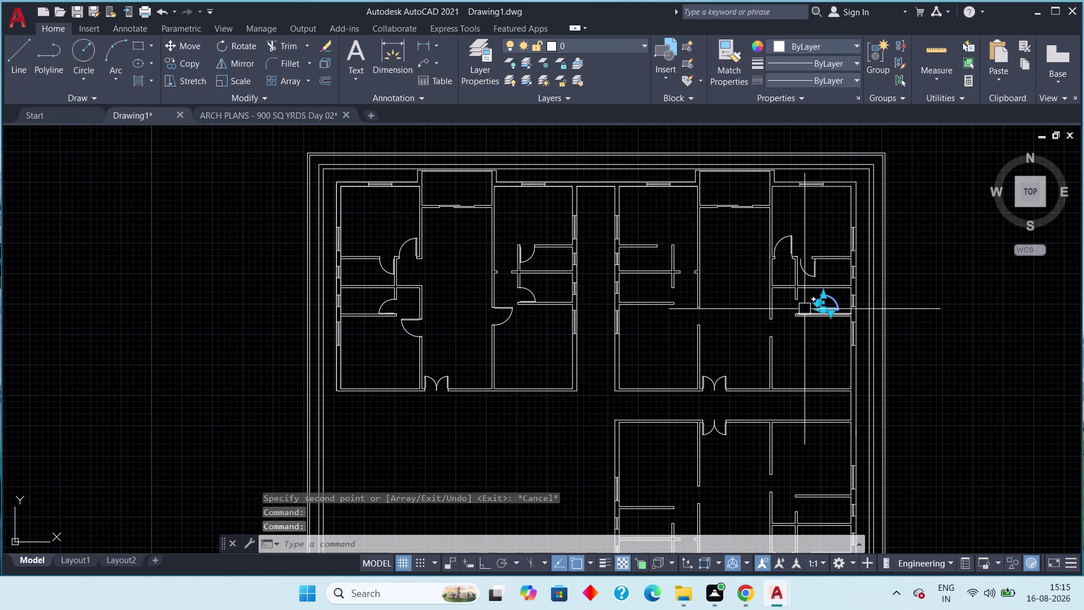
scroll(up, 3)
key(Escape)
middle_drag(797, 310, 813, 310)
scroll(up, 3)
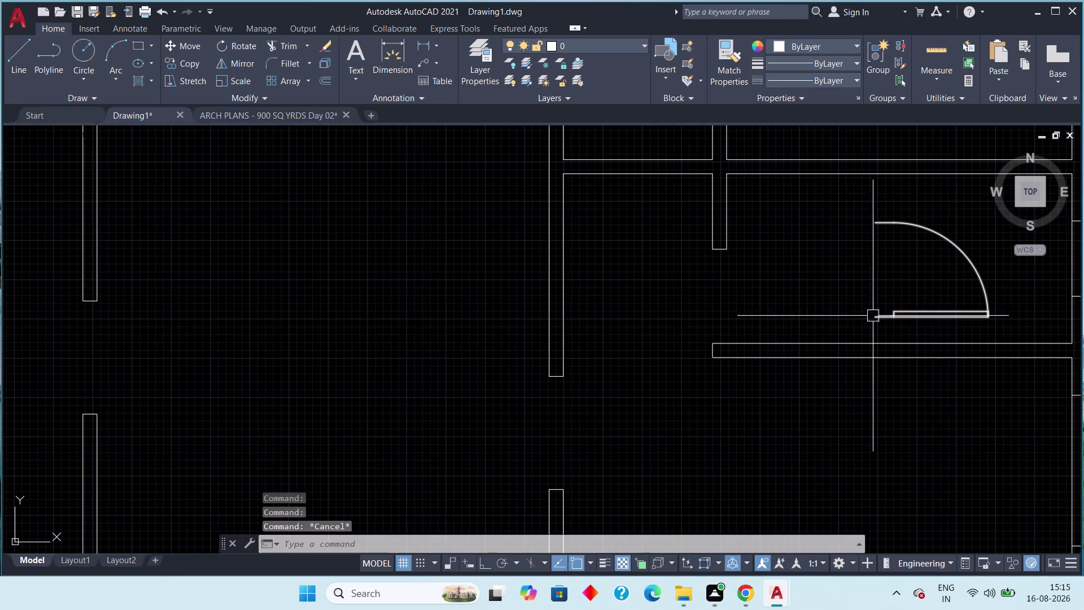
Move the copied door onto the right-hand room opening's wall end, swinging downward.
click(876, 318)
key(m)
key(space)
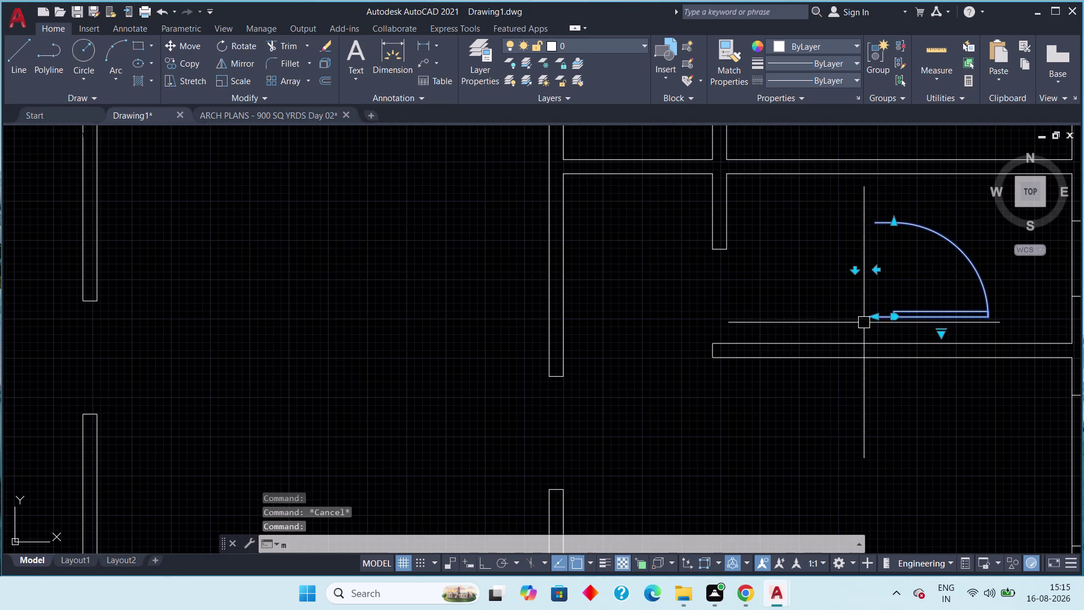
click(874, 315)
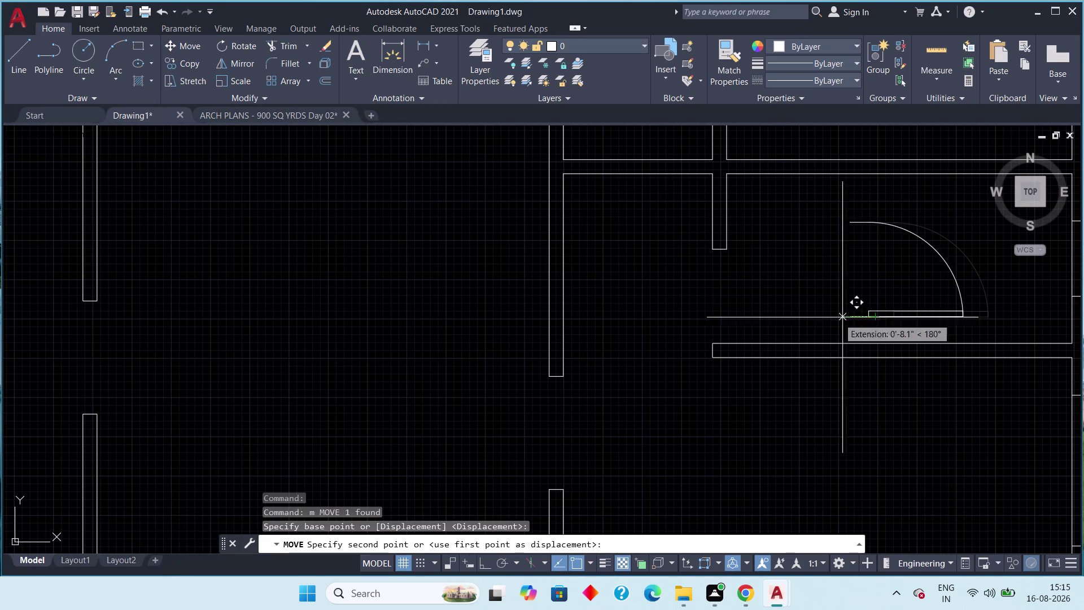
scroll(up, 3)
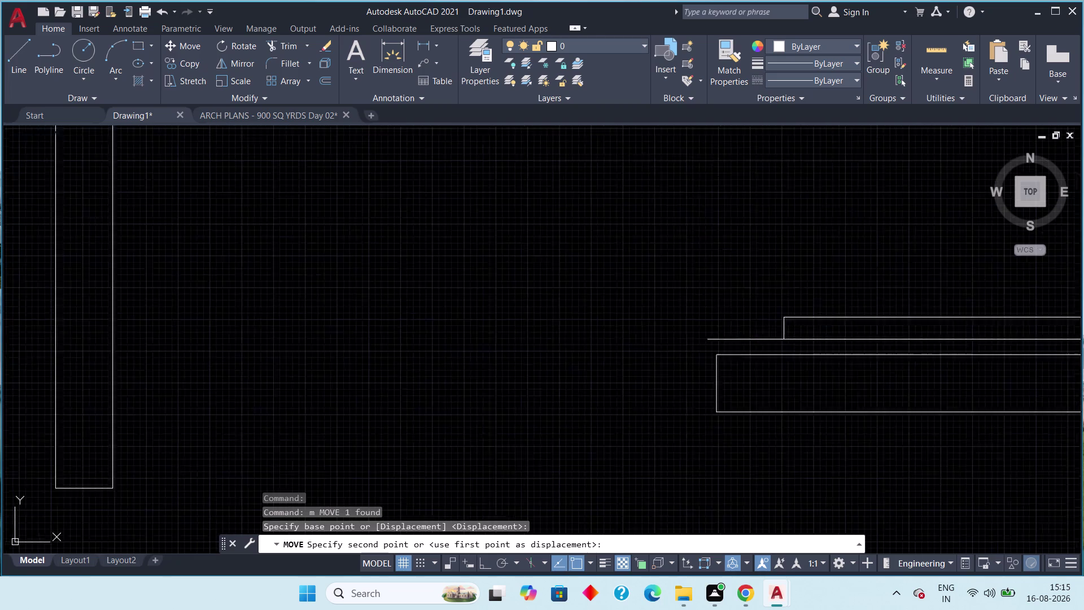
scroll(up, 3)
click(720, 365)
scroll(down, 3)
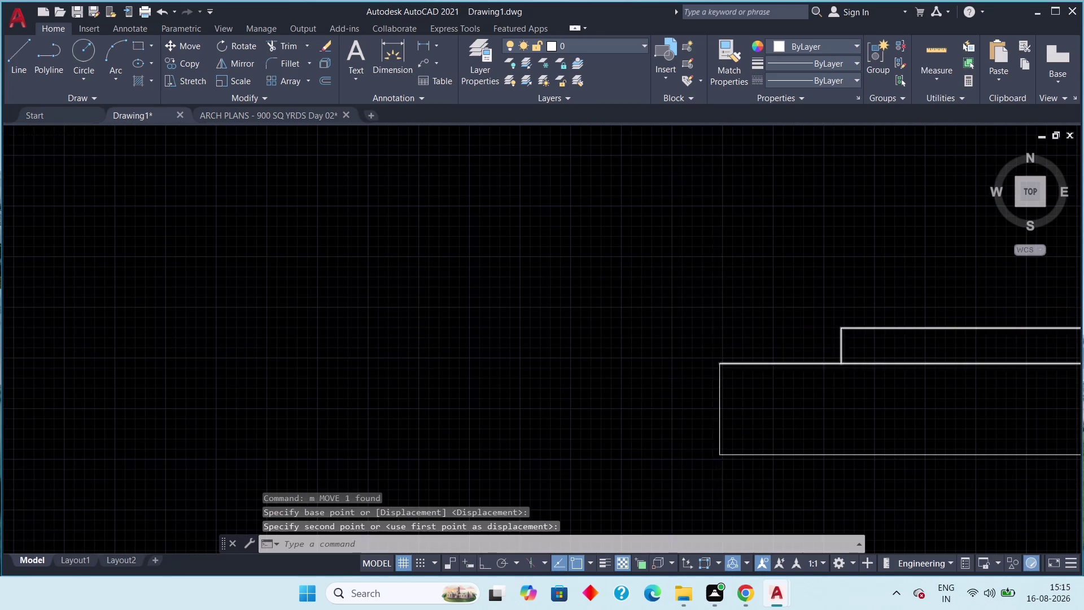
scroll(down, 3)
scroll(down, 3)
scroll(down, 3)
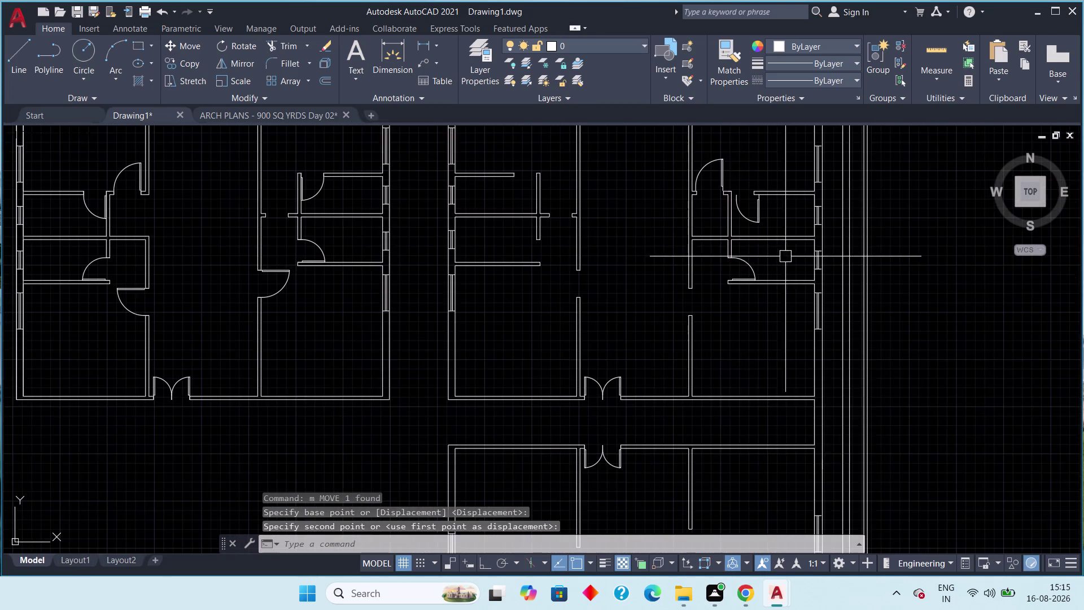
middle_drag(785, 256, 760, 297)
middle_drag(729, 275, 775, 312)
scroll(up, 3)
click(776, 284)
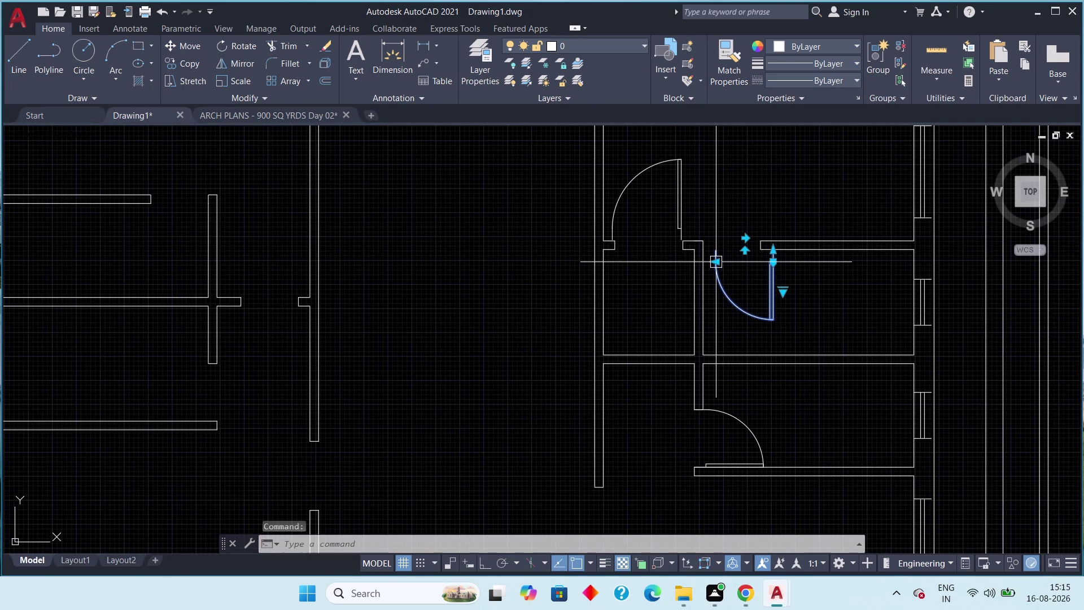
Flip the copied door's swing to the other side with its flip grip.
scroll(up, 3)
middle_drag(762, 268, 760, 286)
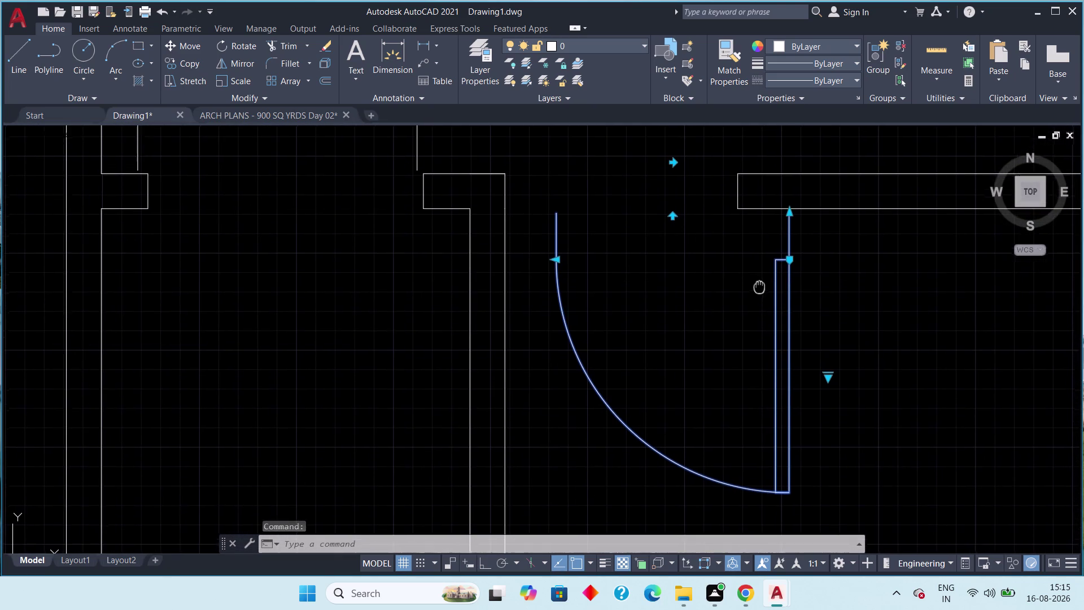
middle_drag(760, 285, 758, 294)
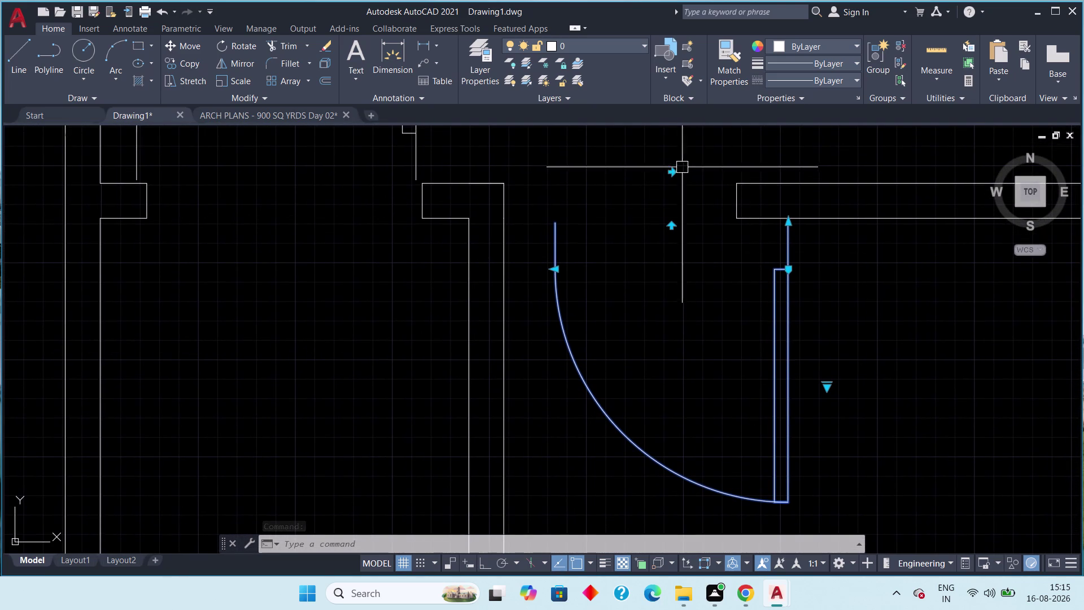
click(672, 172)
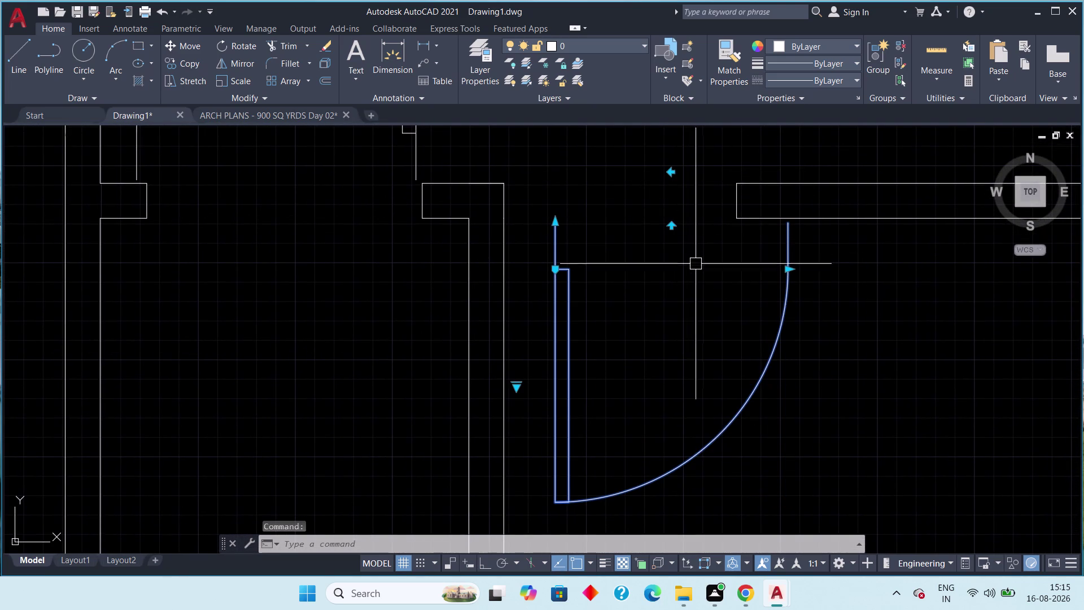
scroll(down, 3)
scroll(down, 3)
middle_drag(702, 297, 737, 296)
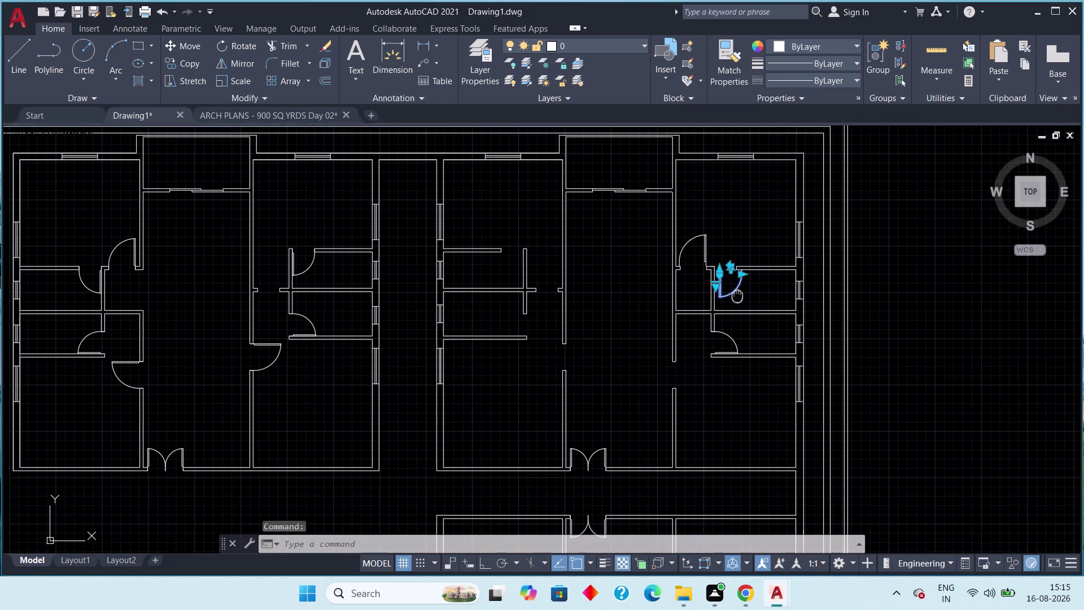
middle_drag(737, 296, 738, 296)
Window-select the flipped door and move its leaf against the opening's wall end.
key(Escape)
scroll(up, 3)
click(705, 359)
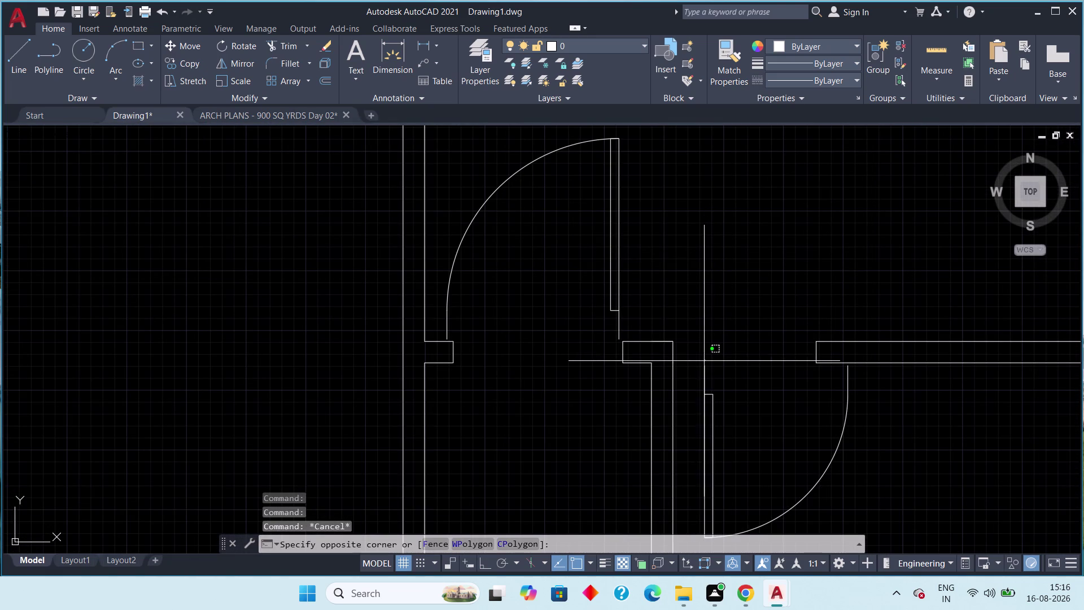
click(701, 387)
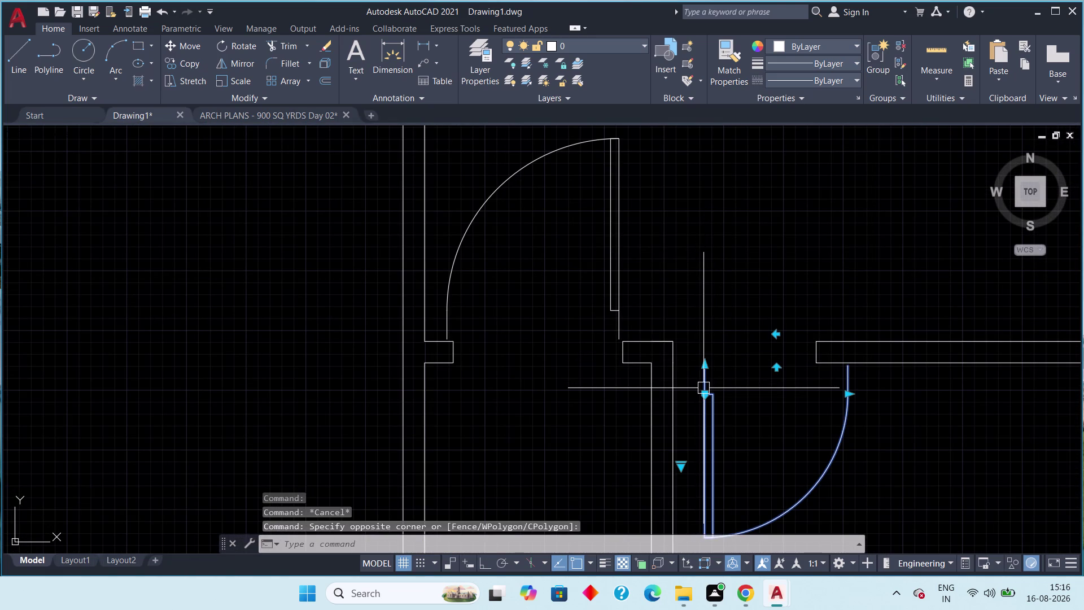
text(m)
key(space)
scroll(up, 3)
click(683, 392)
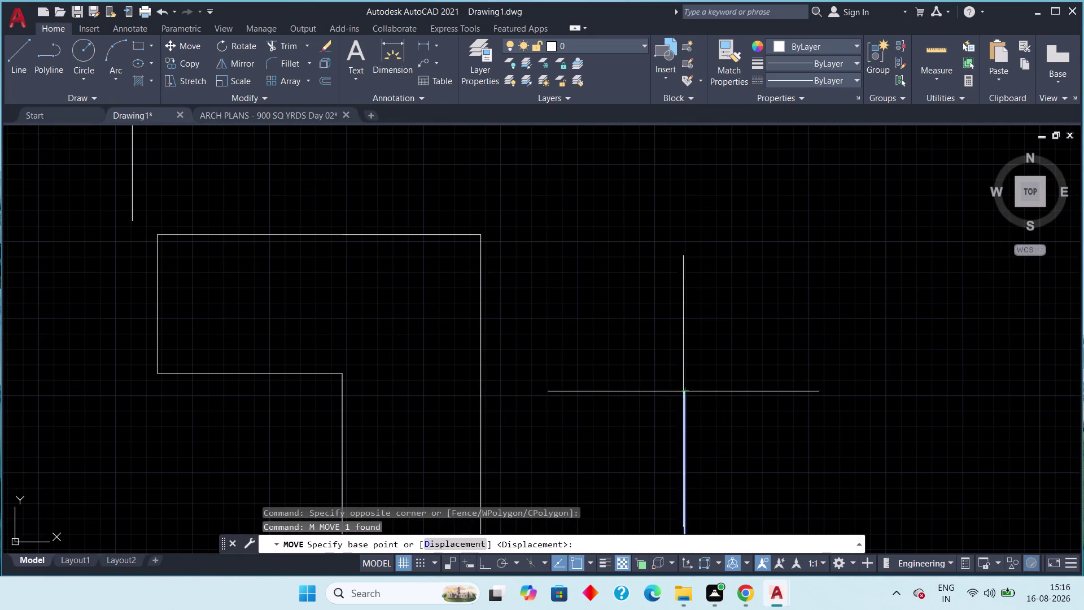
click(477, 236)
scroll(down, 3)
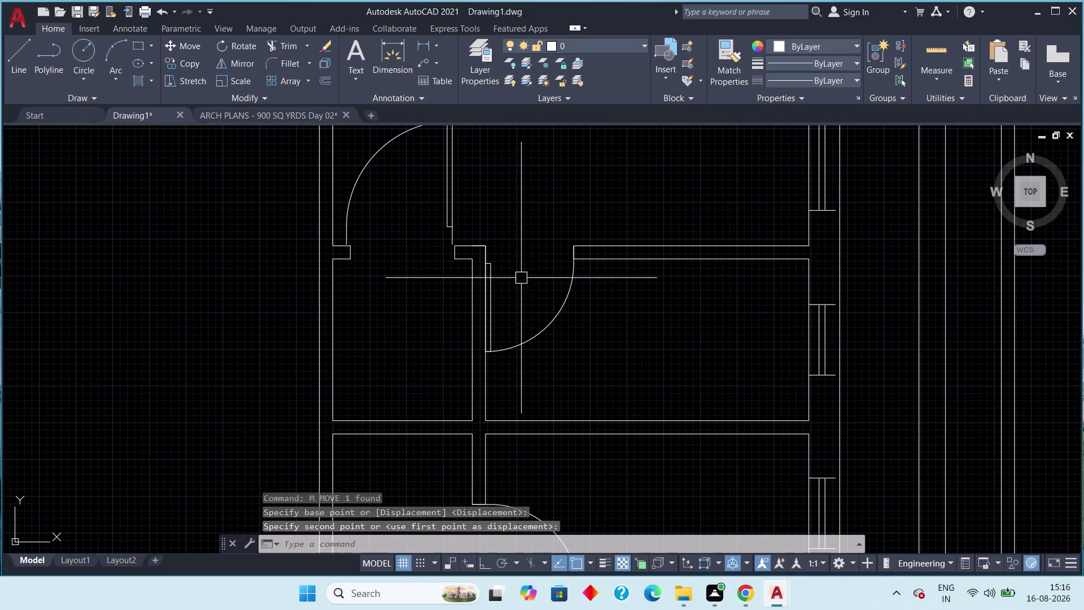
key(Escape)
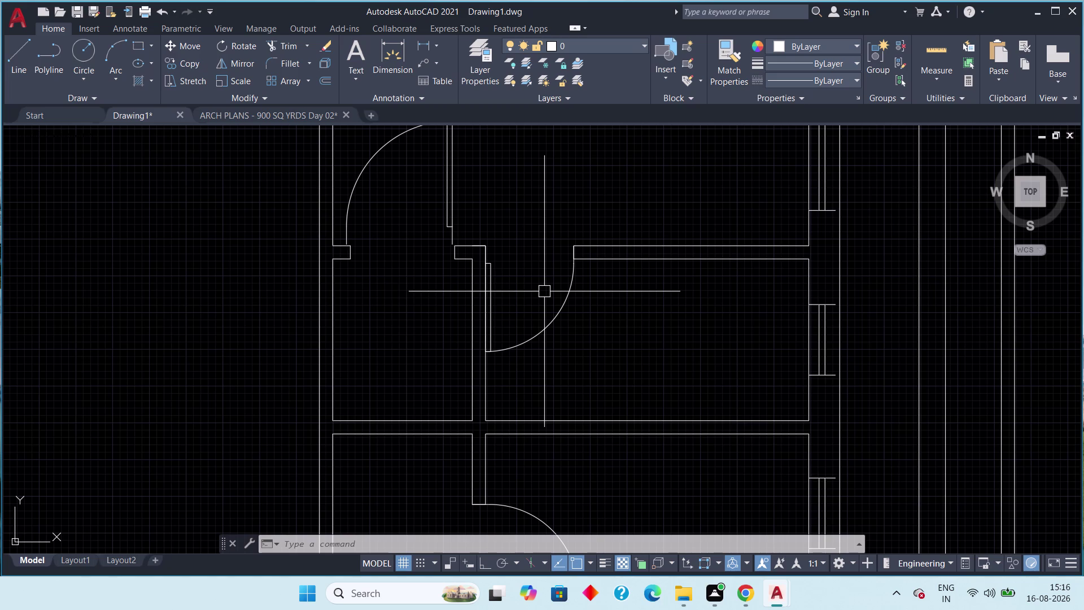
scroll(down, 3)
middle_drag(548, 298, 587, 296)
scroll(down, 3)
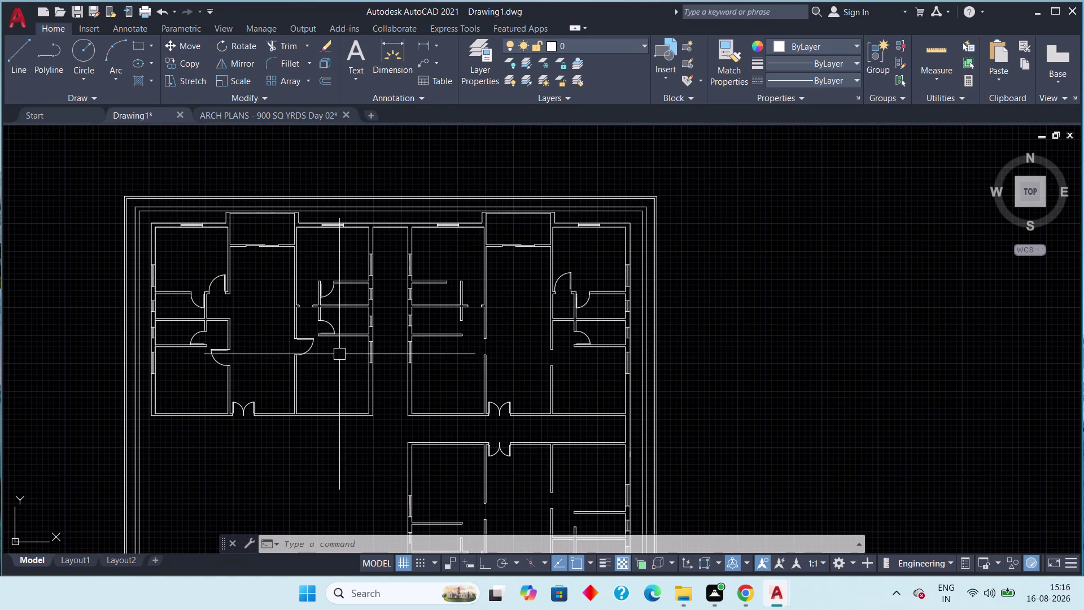
scroll(up, 3)
middle_drag(306, 321, 360, 351)
scroll(down, 3)
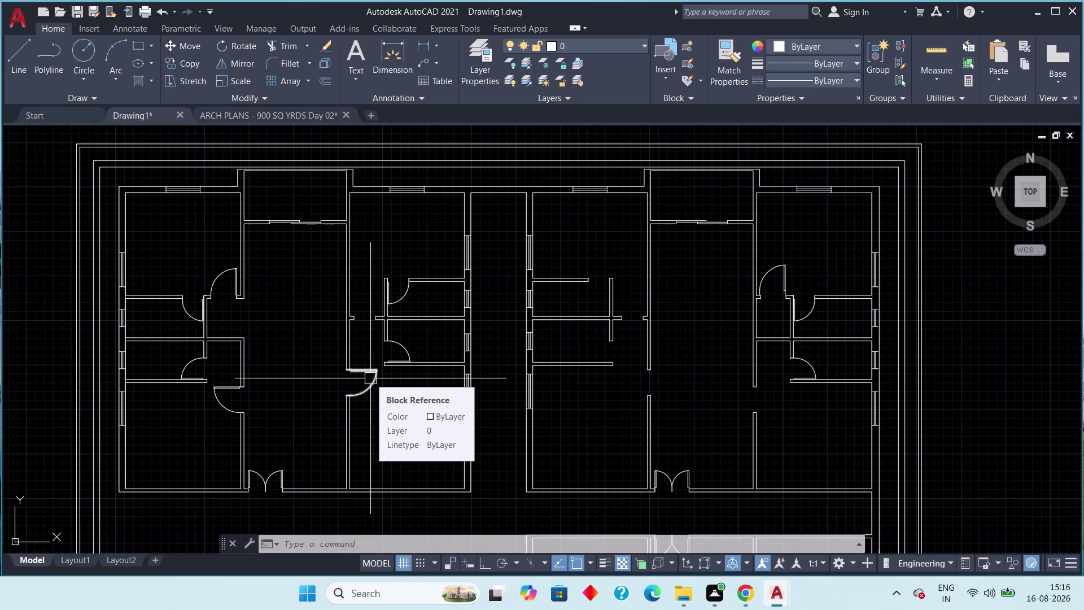
scroll(up, 3)
scroll(down, 3)
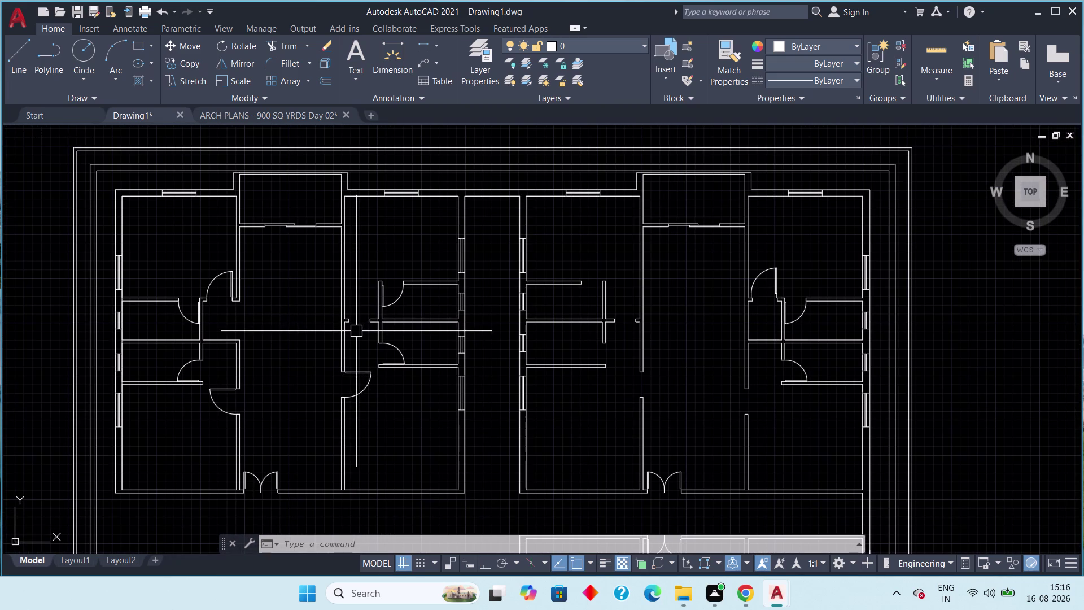
scroll(up, 3)
middle_drag(369, 332, 388, 333)
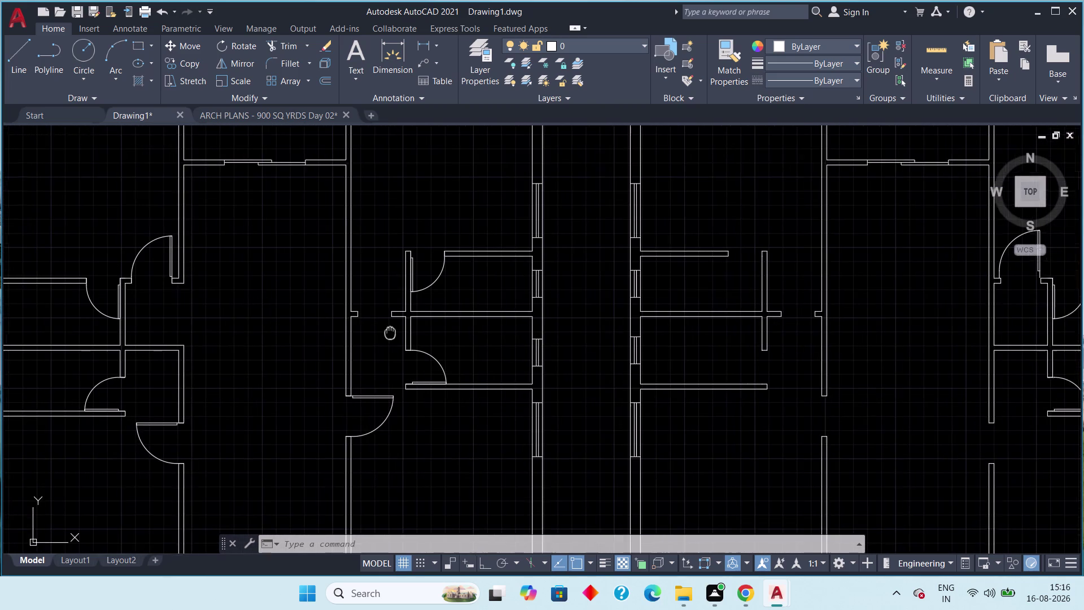
middle_drag(389, 333, 400, 333)
scroll(down, 3)
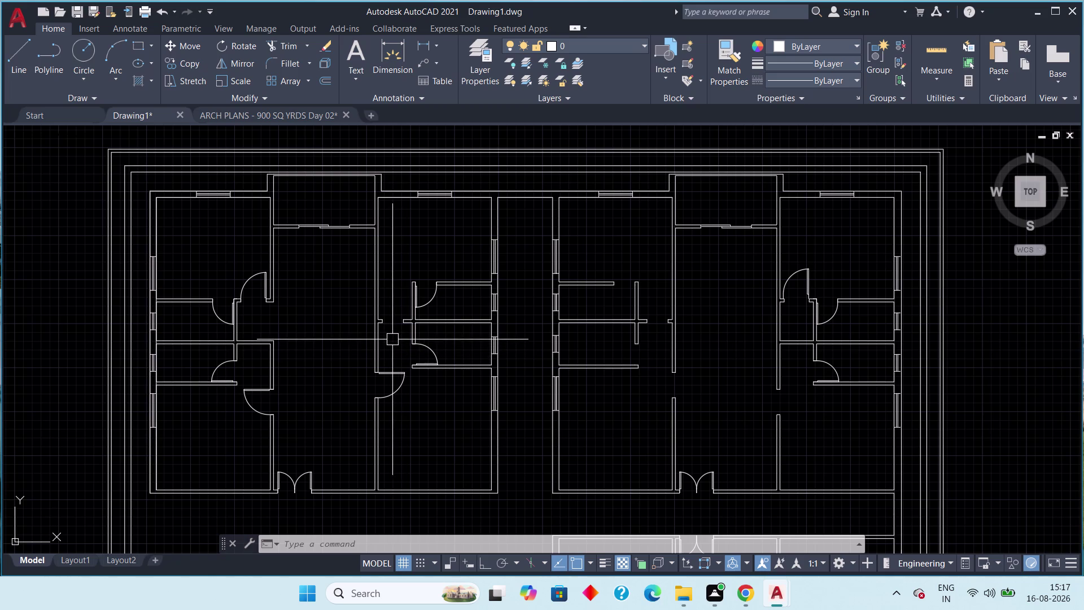
scroll(up, 3)
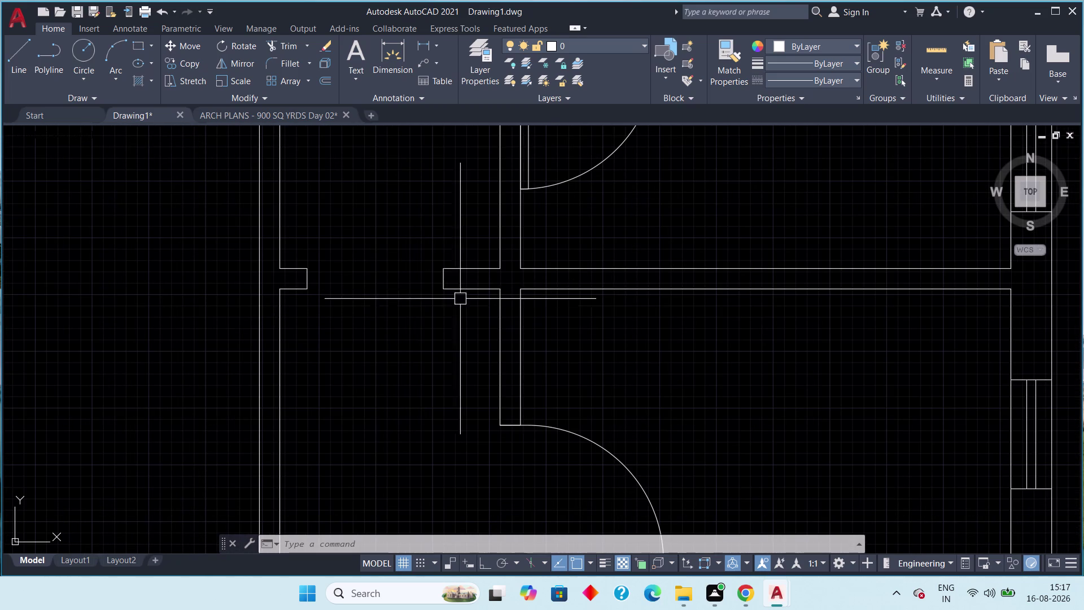
Grip-stretch a wall line at the first opening toward the wall corner.
click(465, 291)
drag(444, 292, 439, 293)
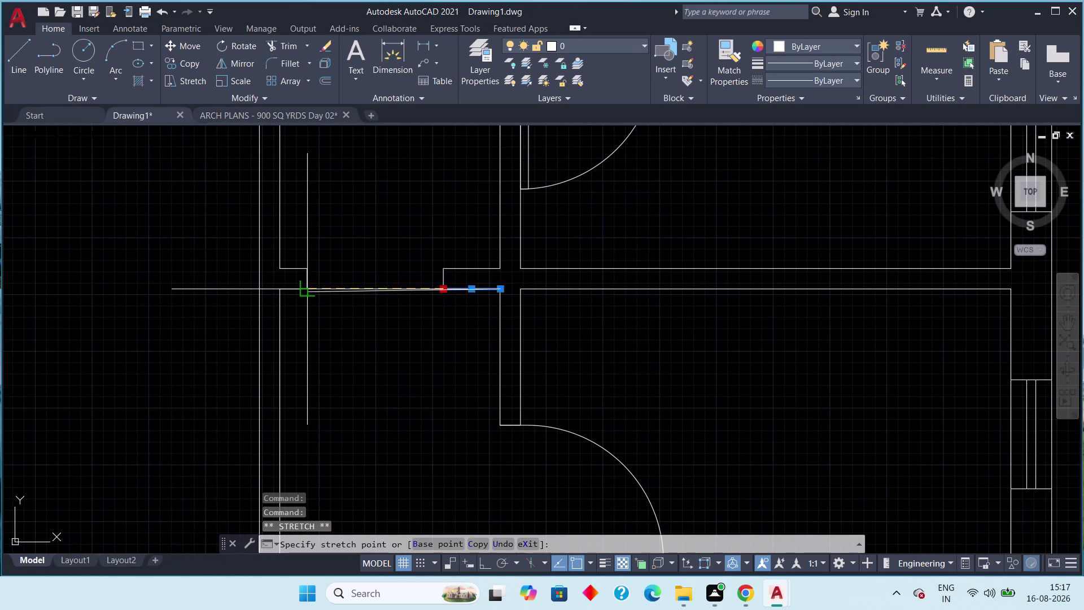
click(304, 291)
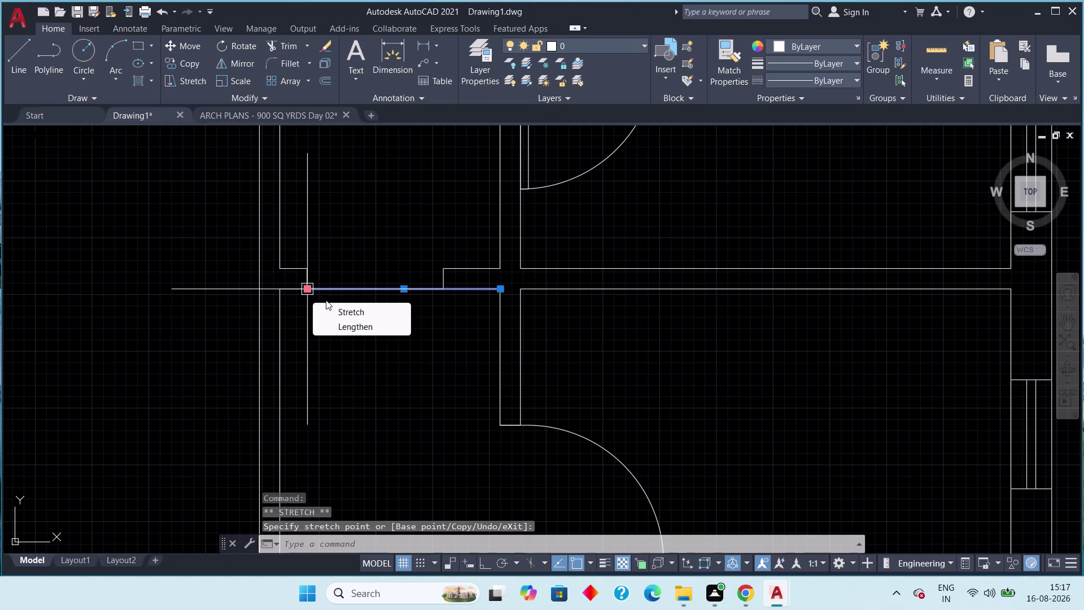
key(Escape)
click(456, 266)
drag(441, 270, 436, 269)
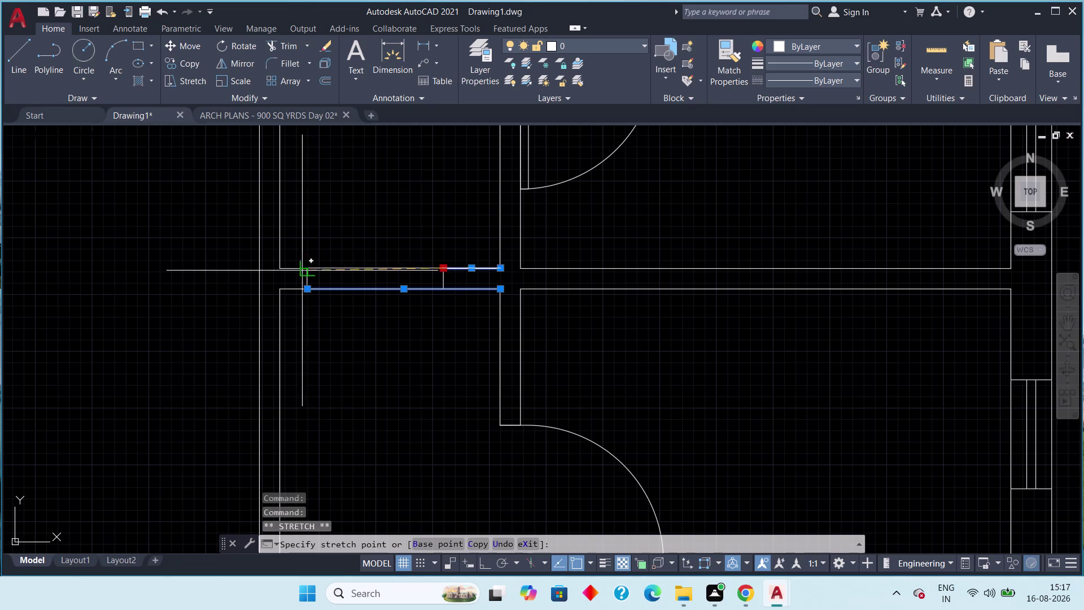
click(302, 270)
key(Escape)
Delete the short vertical wall end line and the short segment in the opening.
scroll(up, 3)
click(314, 297)
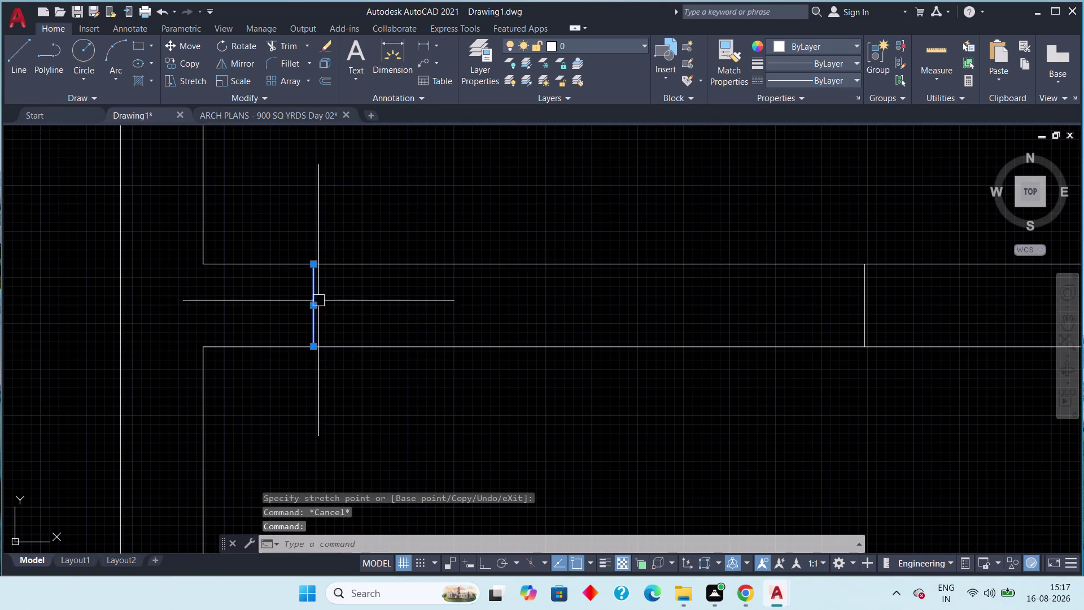
key(Delete)
scroll(down, 3)
click(482, 304)
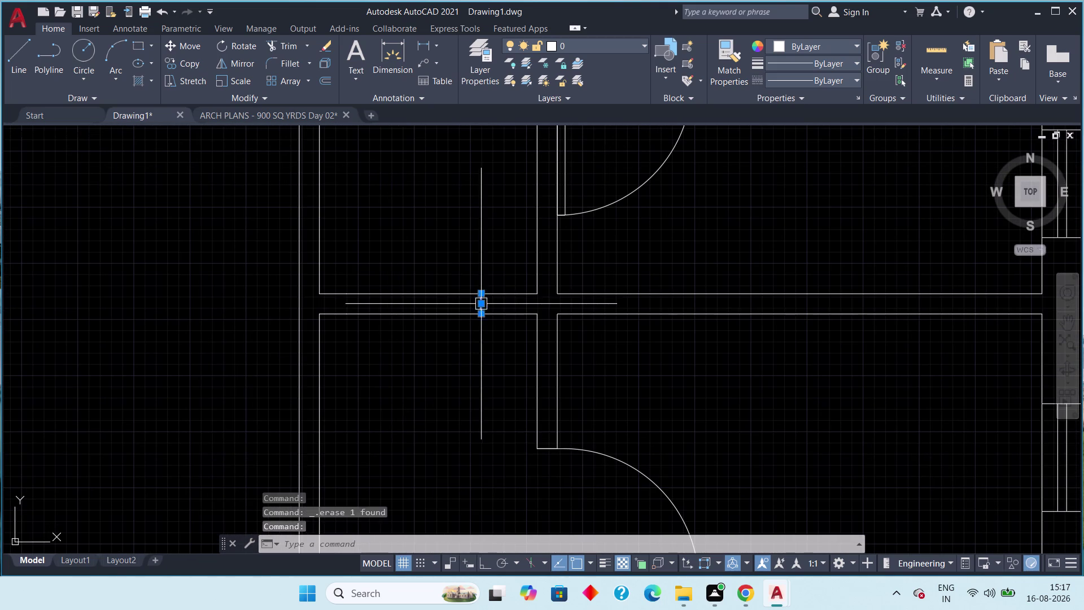
key(Delete)
At the corridor junction, extend the lower horizontal wall edge to its new endpoint.
scroll(down, 3)
scroll(down, 3)
middle_drag(454, 368, 455, 323)
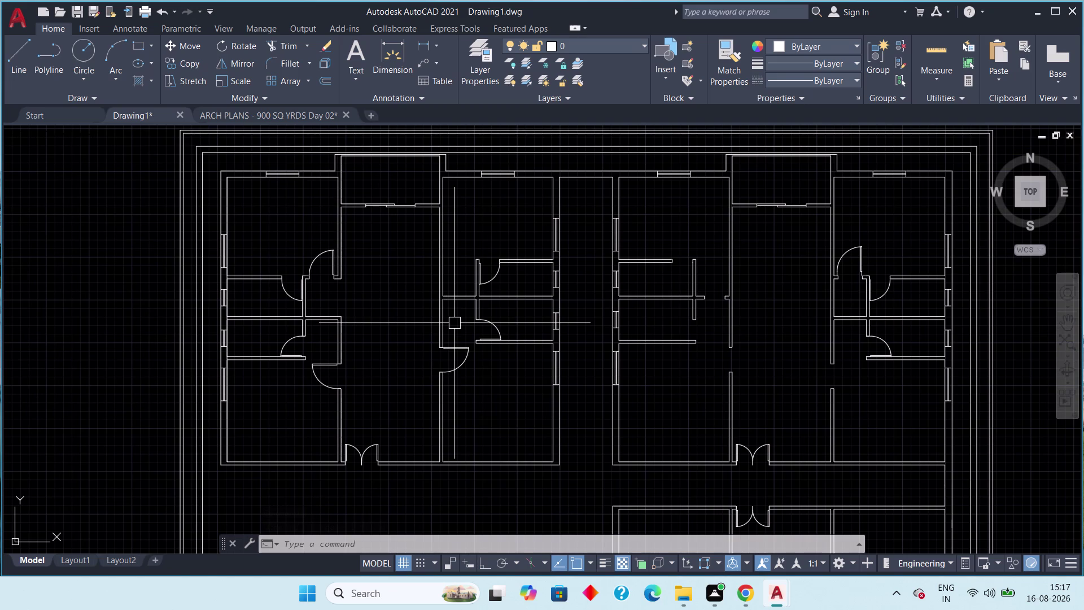
scroll(down, 3)
middle_drag(483, 324, 425, 308)
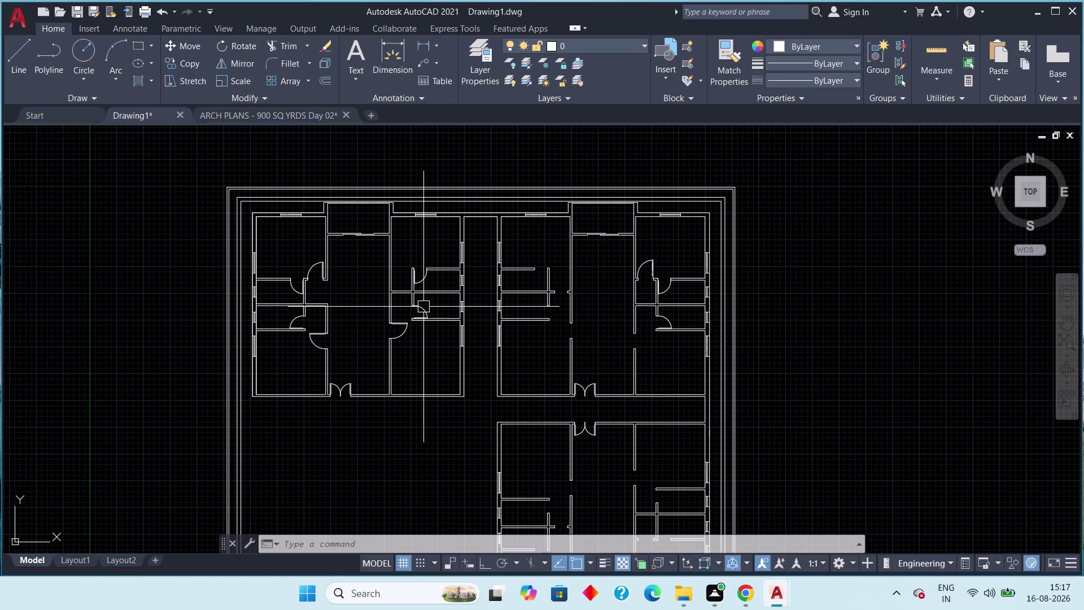
scroll(up, 3)
middle_drag(568, 309, 539, 261)
scroll(up, 3)
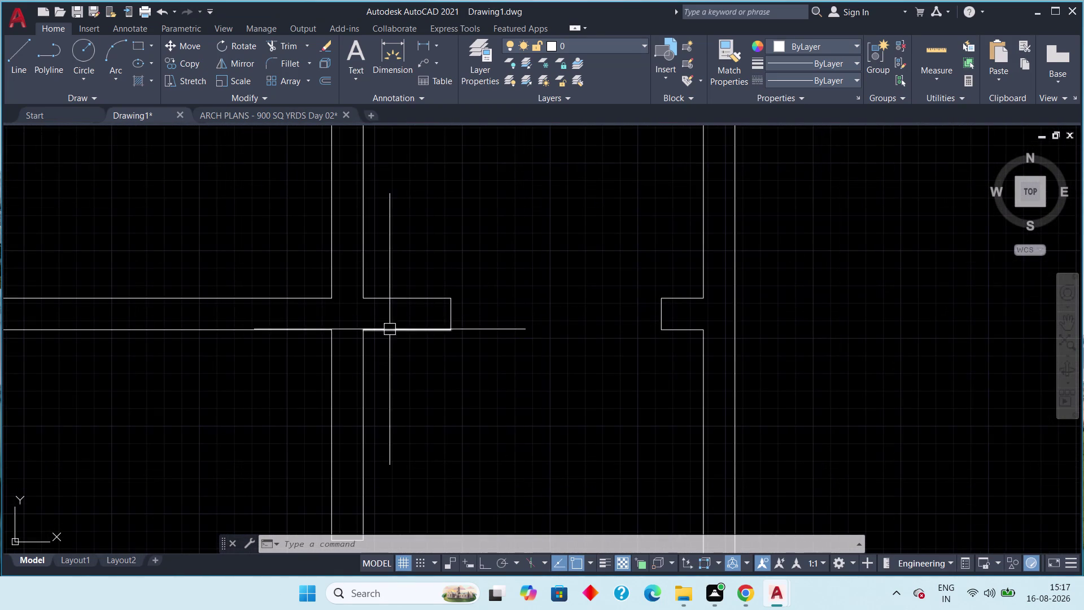
click(396, 330)
click(446, 332)
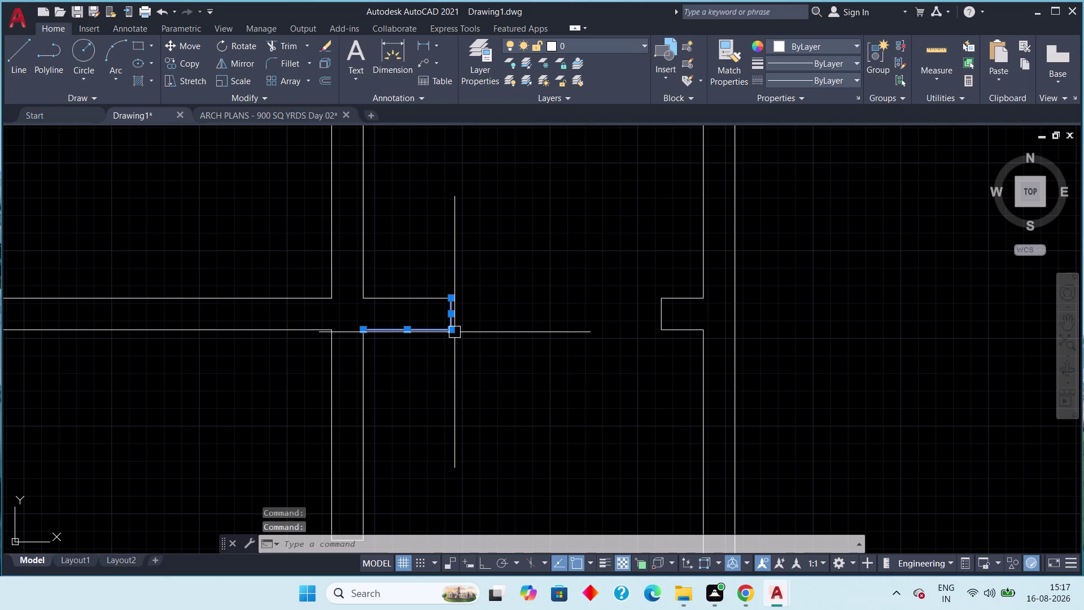
key(Escape)
click(435, 330)
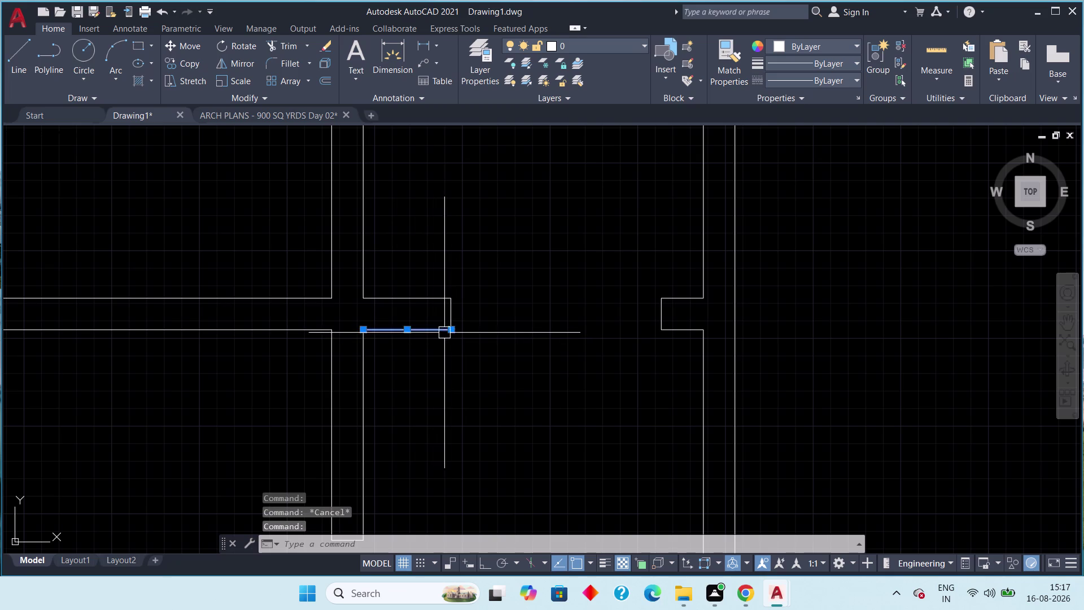
click(451, 330)
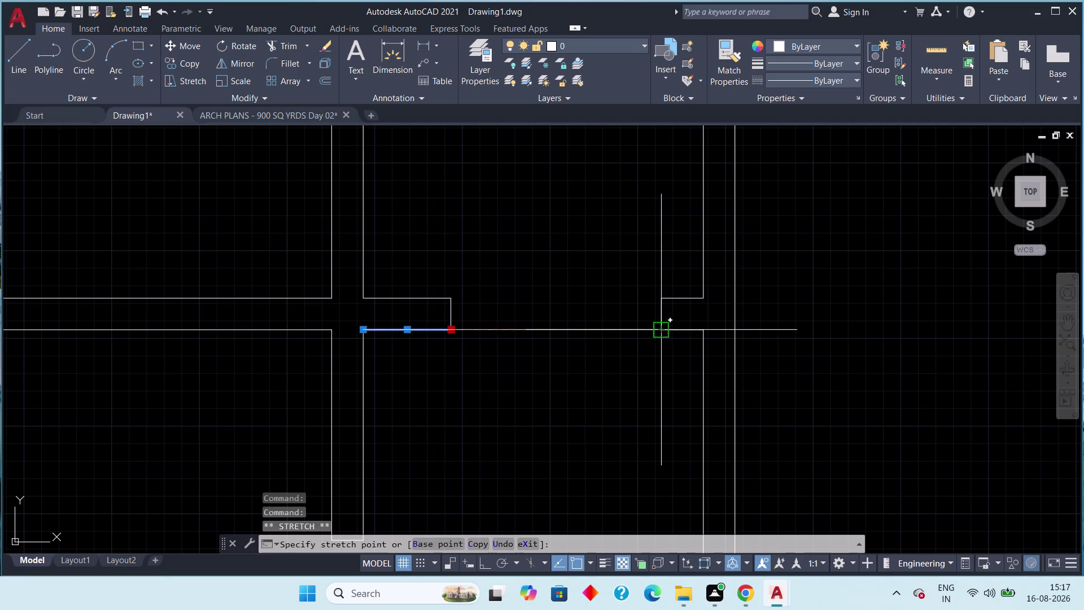
click(664, 330)
key(Escape)
Extend the upper horizontal wall edge across to the next wall.
click(426, 297)
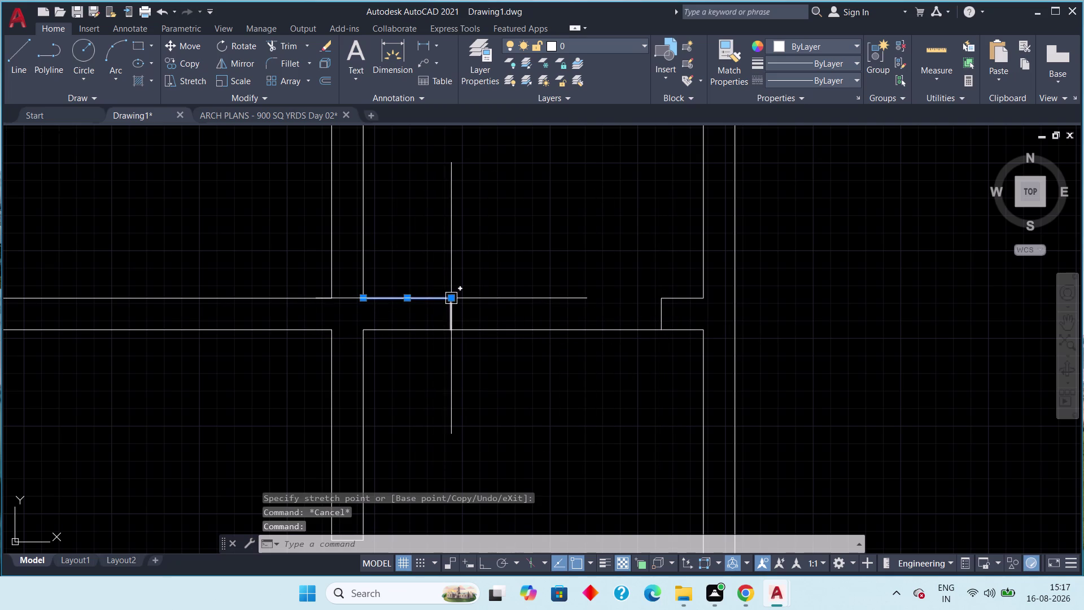
drag(452, 298, 481, 299)
click(669, 300)
key(Escape)
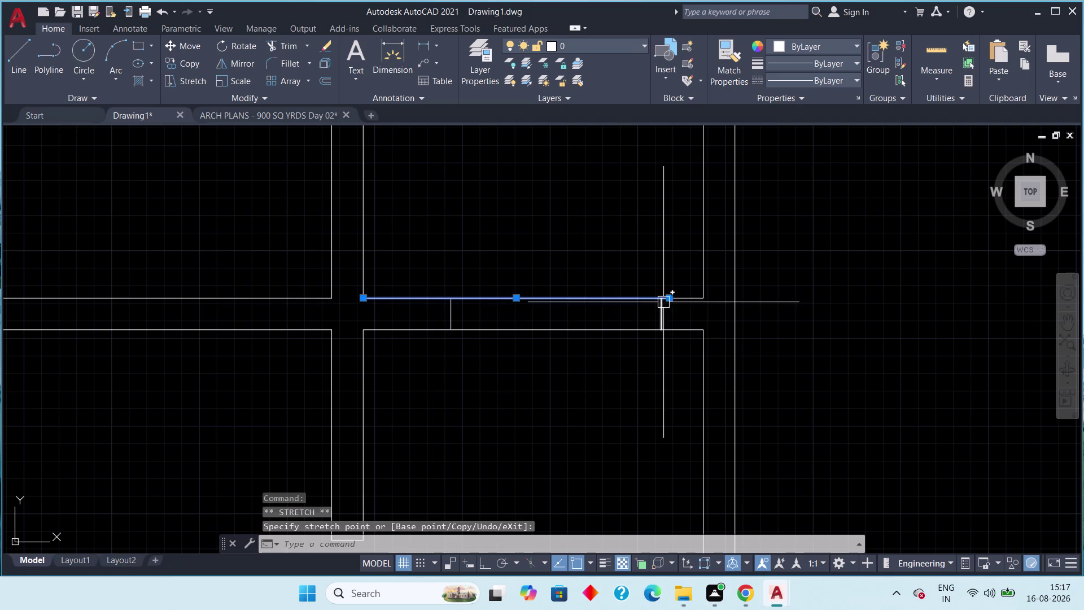
click(671, 294)
key(Escape)
Adjust the short wall end line's endpoint and delete two leftover stray segments.
scroll(up, 3)
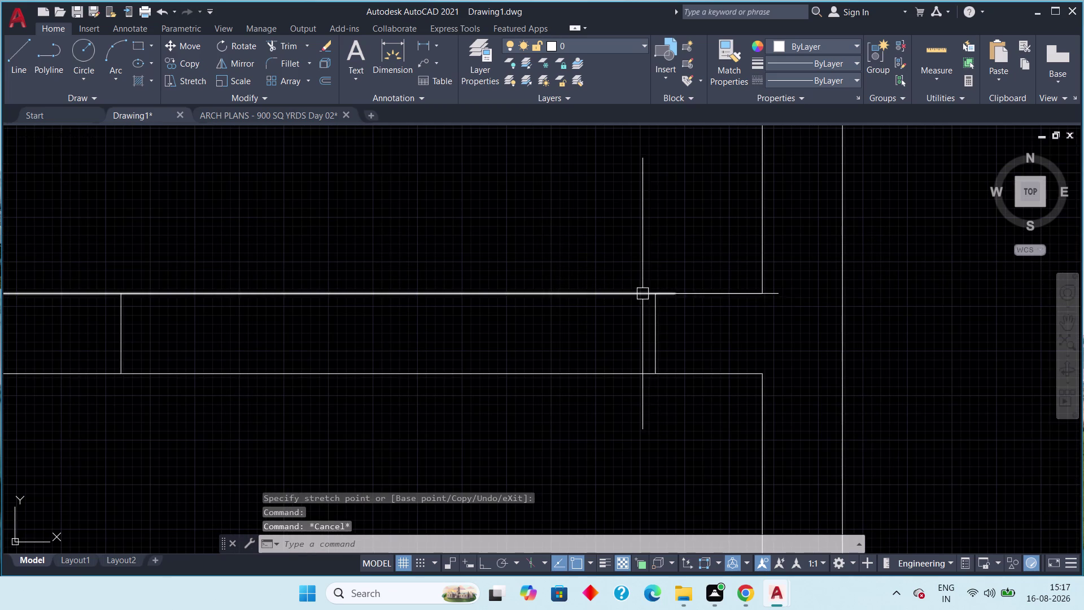
click(643, 293)
click(675, 293)
click(654, 298)
key(Escape)
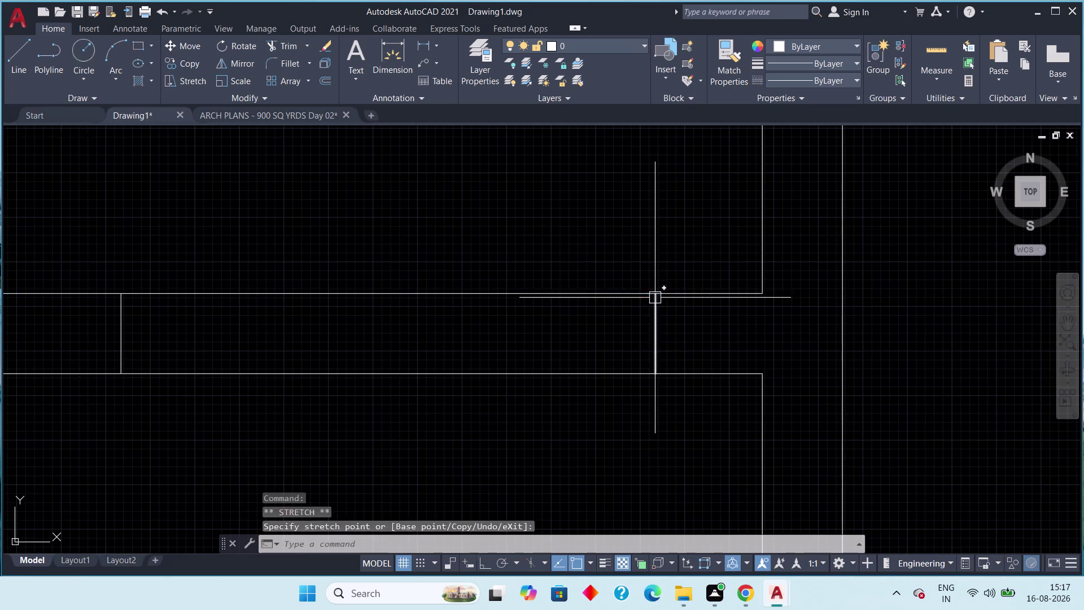
click(657, 317)
key(Delete)
scroll(down, 3)
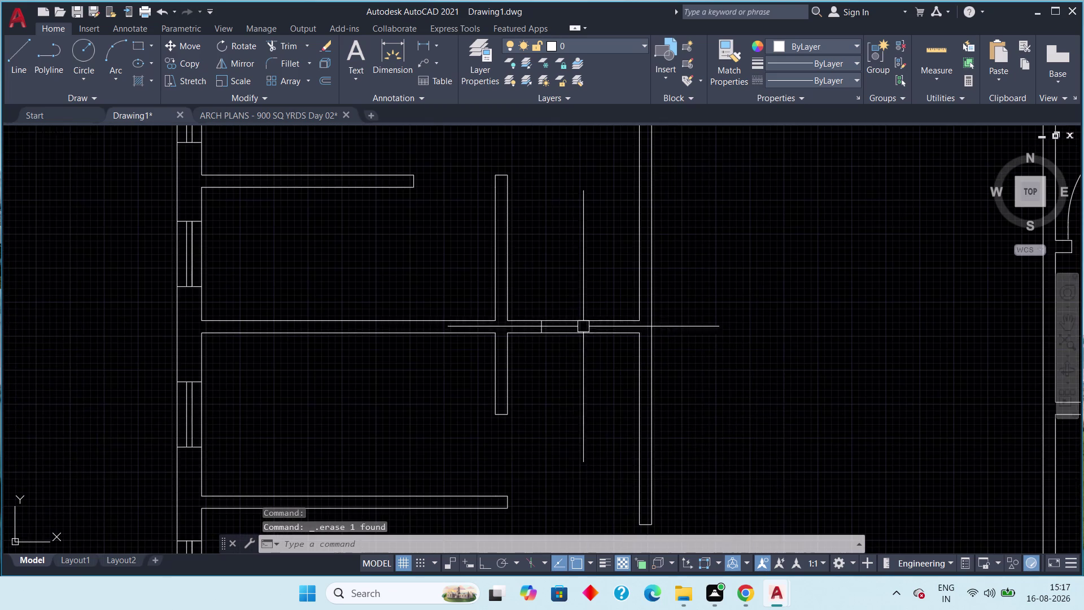
scroll(up, 3)
click(735, 306)
key(Delete)
Delete a stray short line at the next junction, then undo that deletion.
scroll(down, 3)
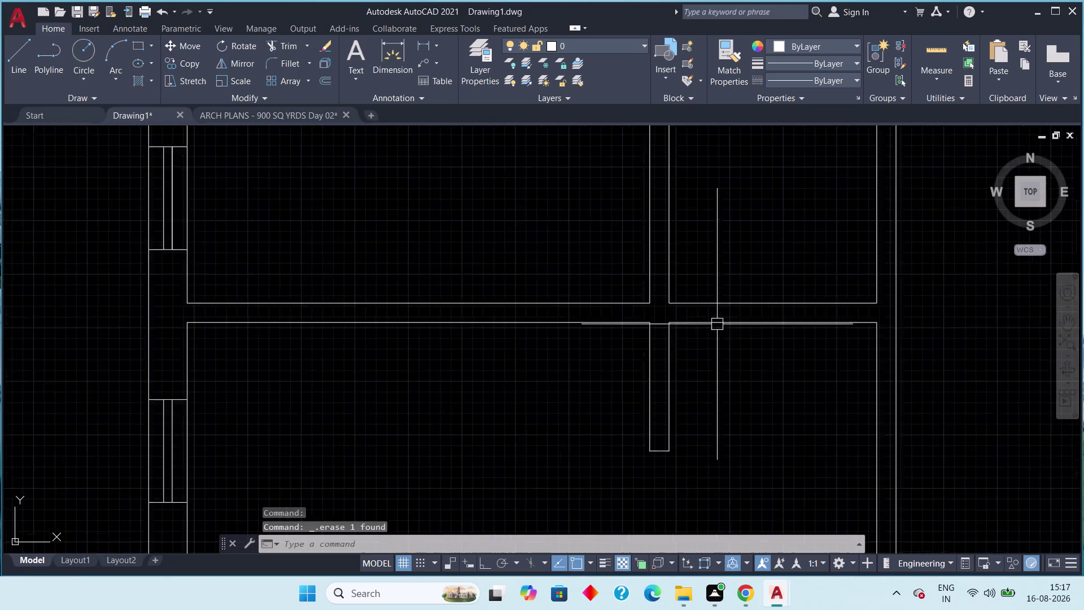
middle_drag(700, 362, 712, 333)
scroll(down, 3)
scroll(up, 3)
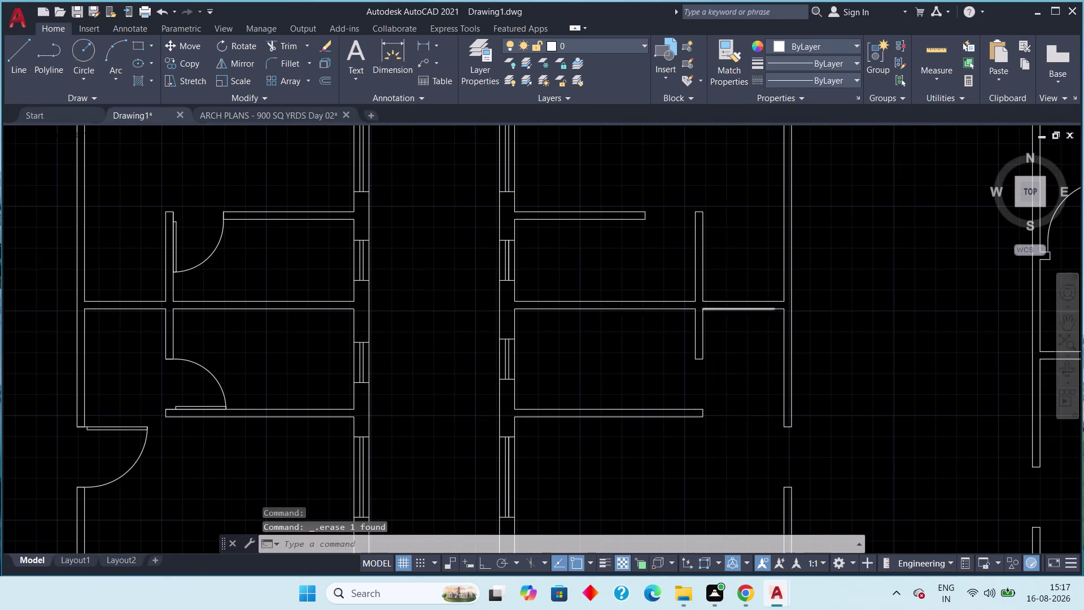
scroll(up, 3)
click(729, 306)
key(Delete)
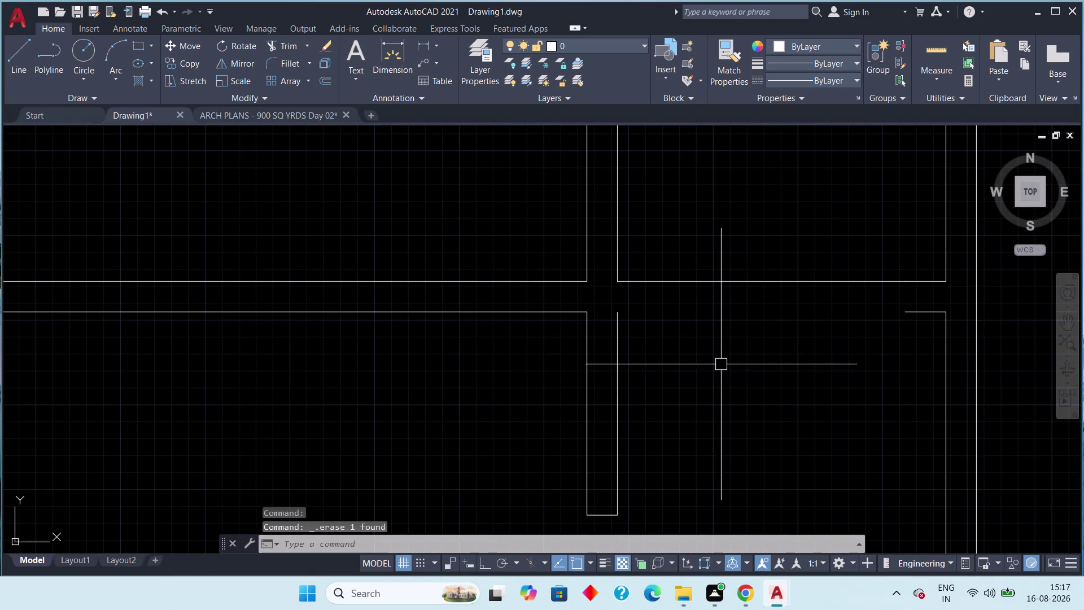
key(ctrl+z)
scroll(down, 3)
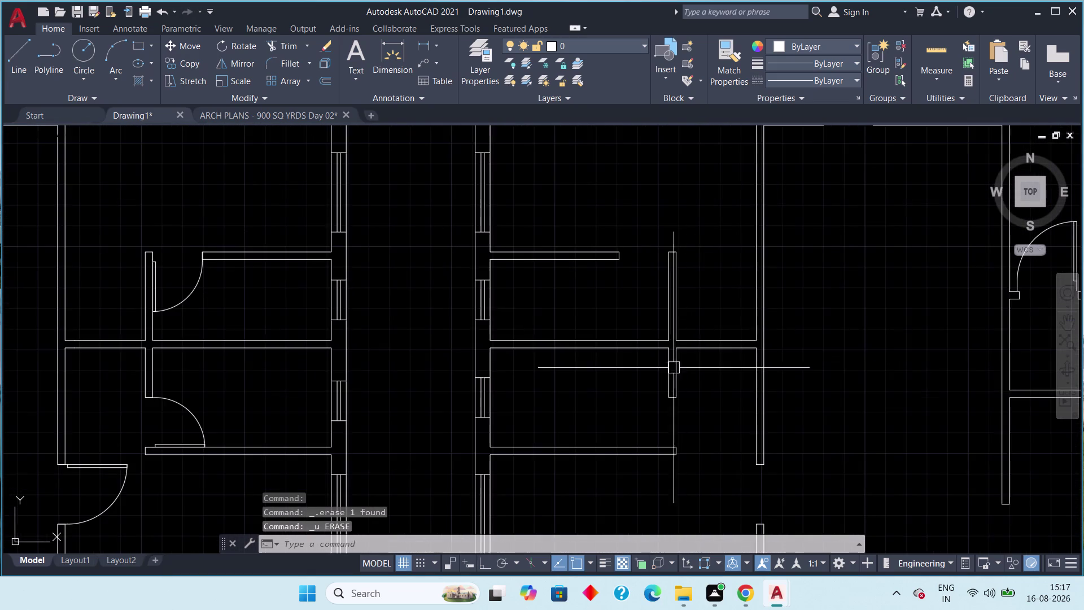
middle_drag(667, 369, 721, 363)
scroll(down, 3)
middle_drag(739, 388, 625, 364)
scroll(down, 3)
middle_drag(673, 358, 541, 296)
scroll(up, 3)
scroll(down, 3)
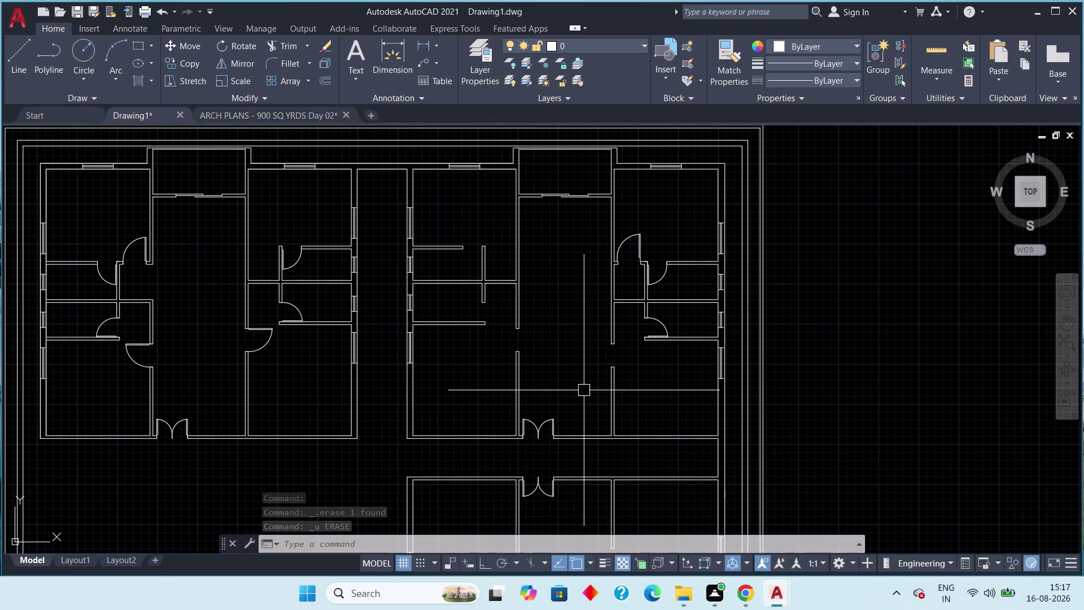
Pan to the lower block junction and stretch the upper wall edge across it.
middle_drag(585, 385, 565, 184)
middle_drag(547, 435, 561, 310)
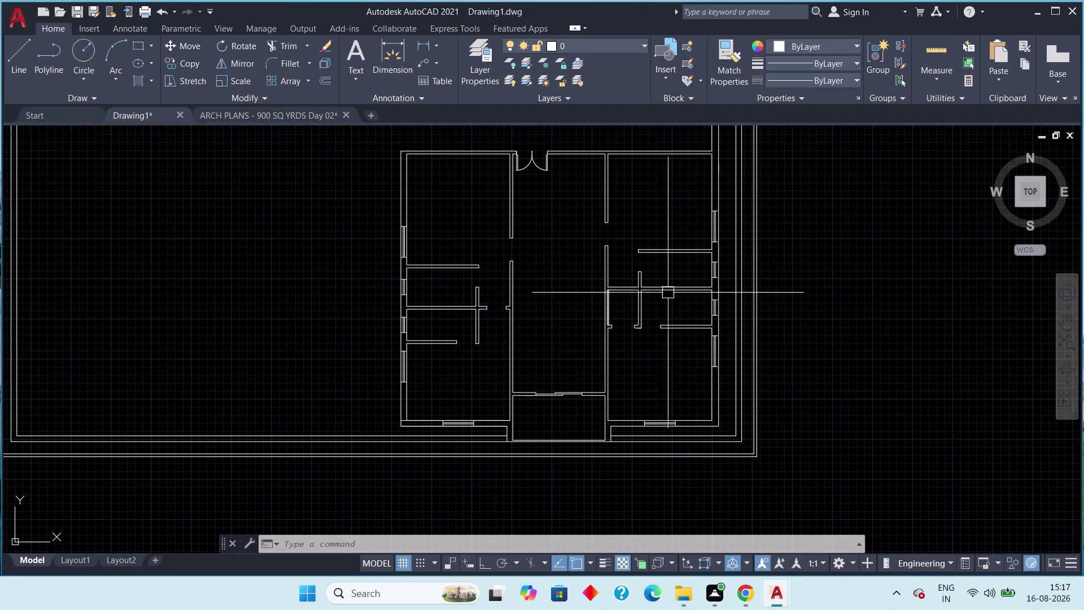
scroll(up, 3)
middle_drag(494, 321, 513, 340)
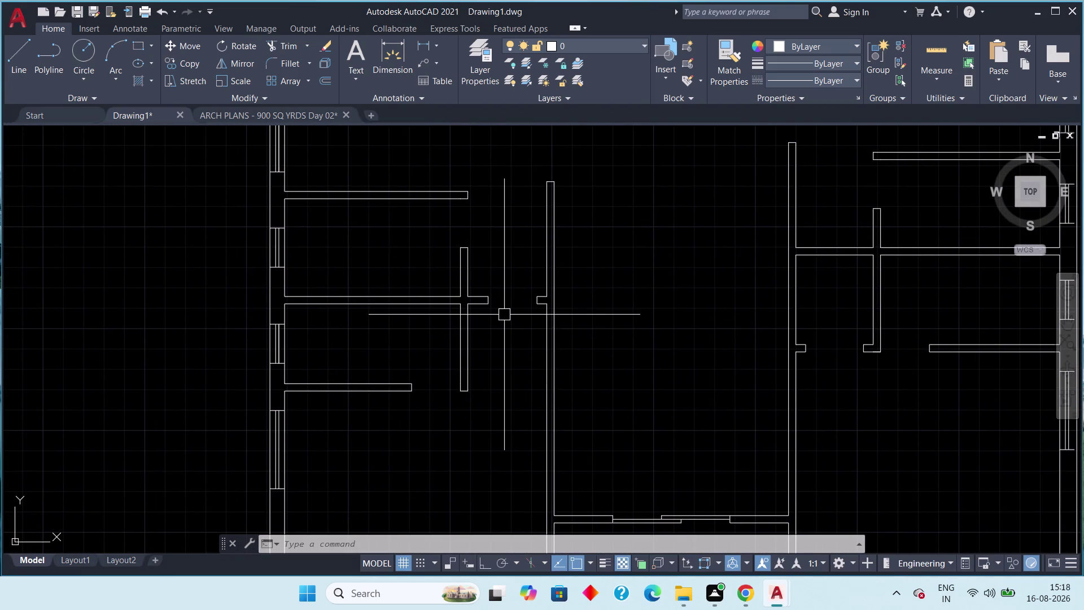
scroll(up, 3)
click(451, 280)
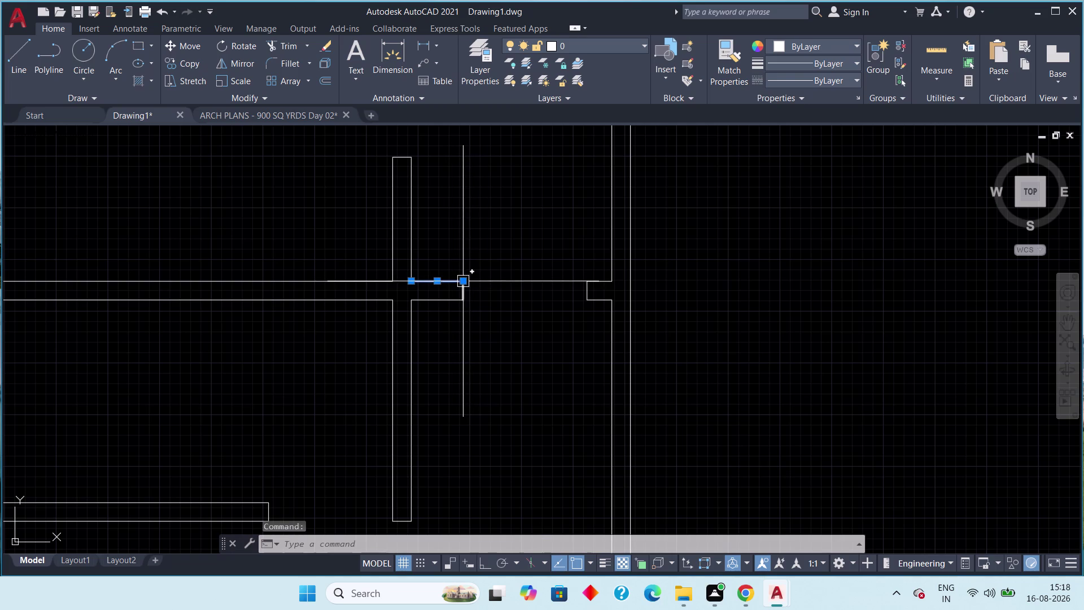
drag(465, 280, 474, 280)
click(593, 284)
key(Escape)
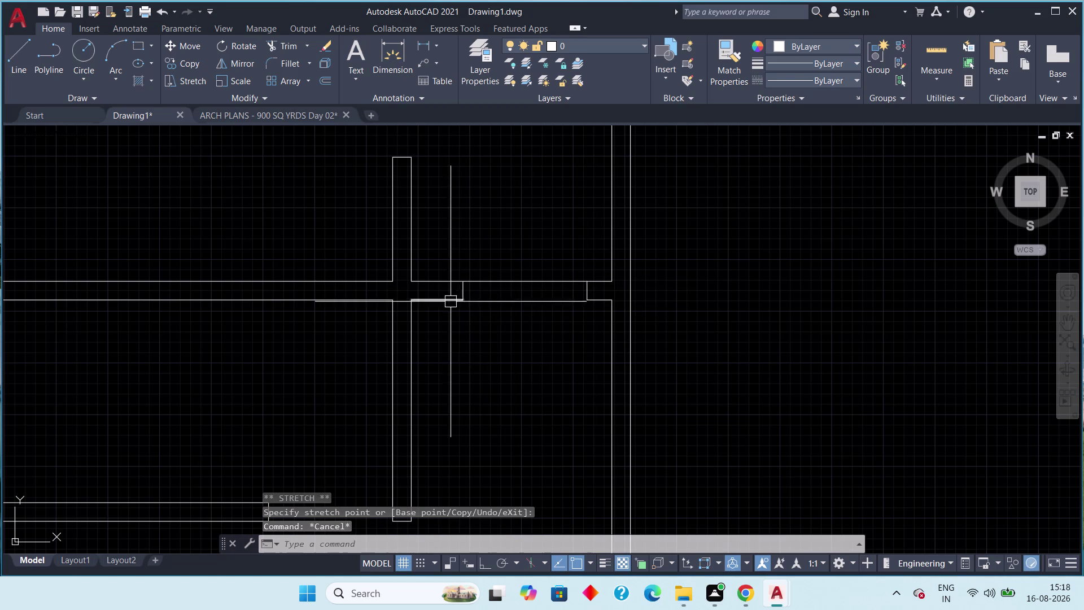
Stretch the lower wall edge across the opening.
click(451, 301)
click(464, 304)
key(Escape)
click(450, 301)
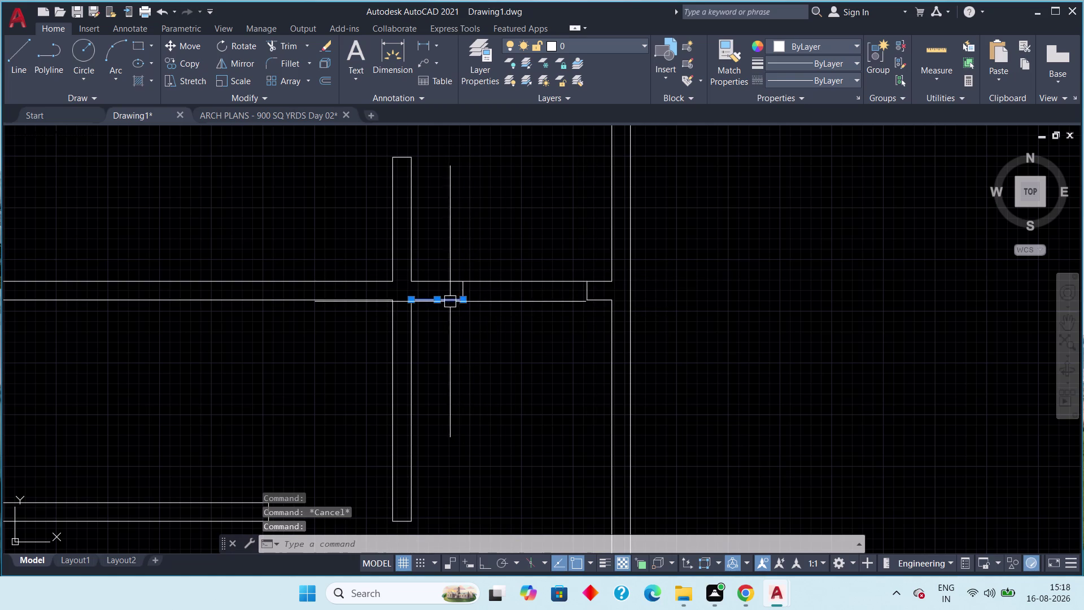
drag(464, 299, 471, 299)
click(583, 299)
key(Escape)
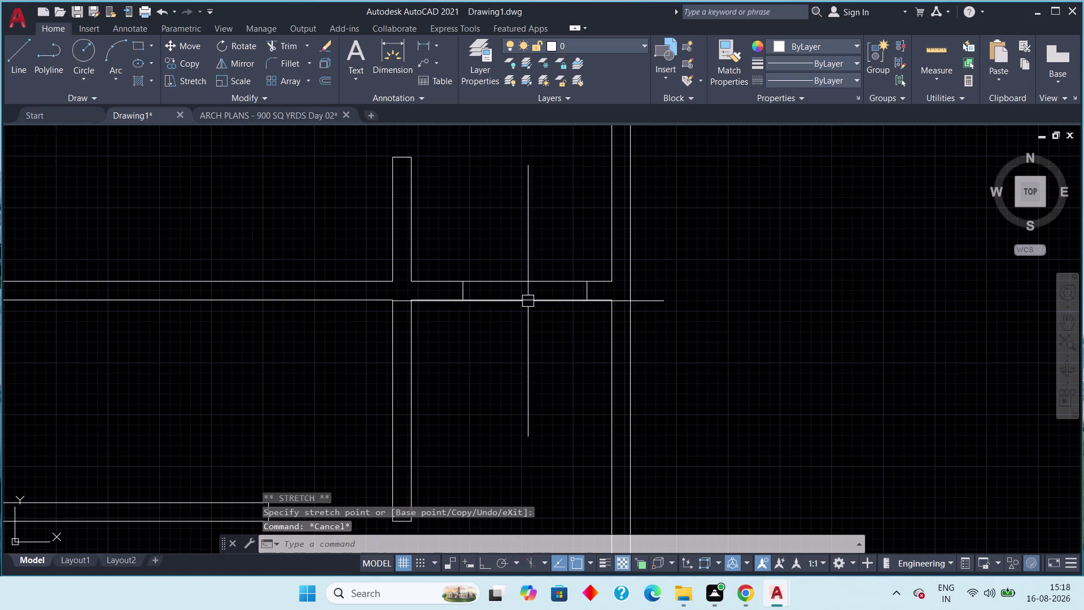
Erase the leftover short segment at the junction.
scroll(up, 3)
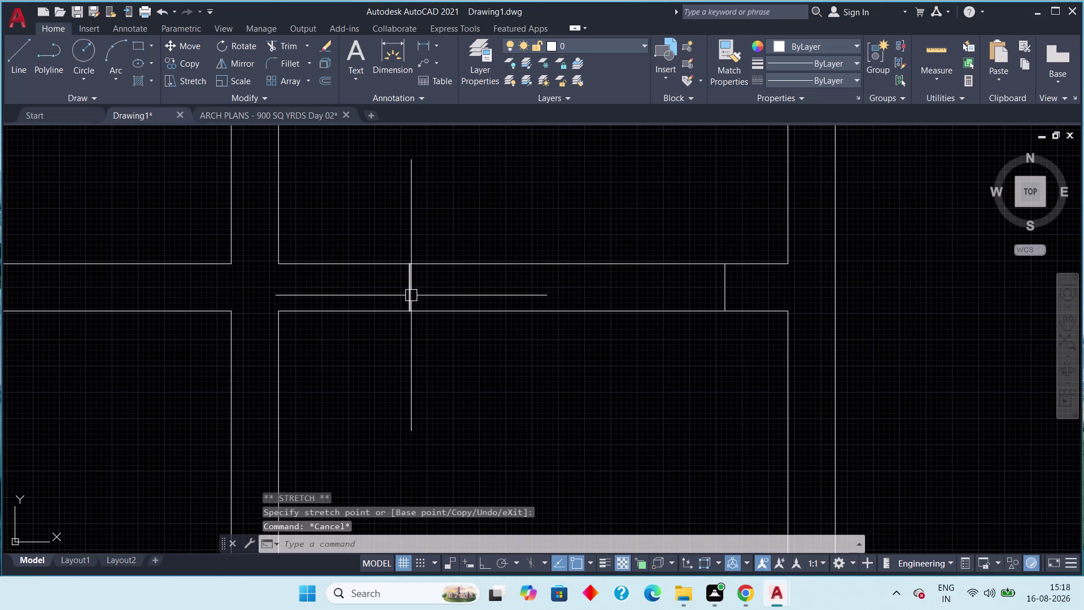
drag(409, 296, 417, 298)
key(Delete)
click(724, 286)
key(Delete)
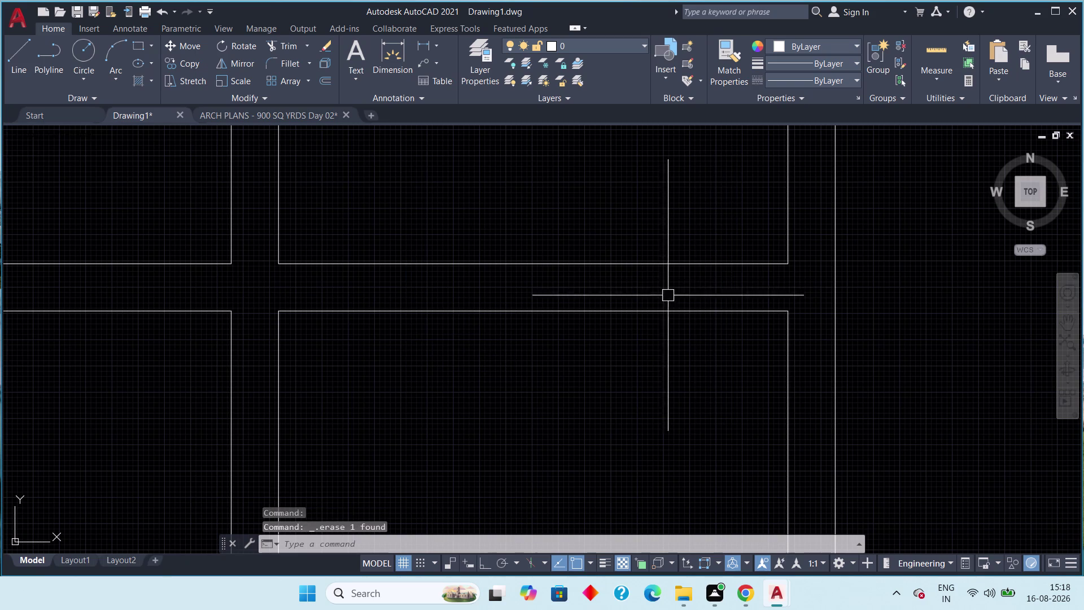
scroll(down, 3)
middle_drag(630, 338, 598, 338)
scroll(down, 3)
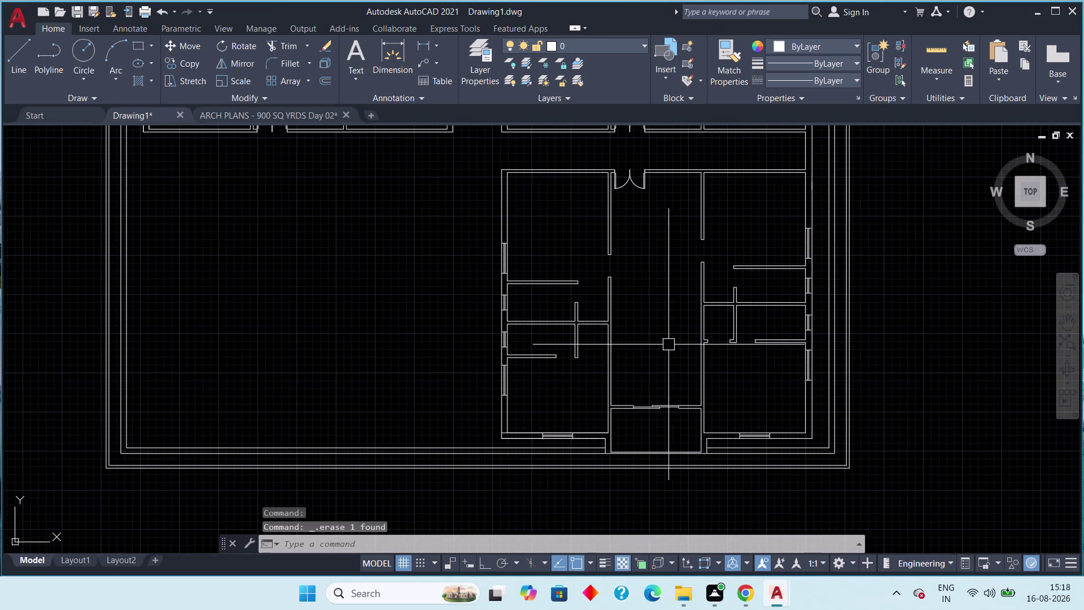
Pan and zoom over the plan toward the upper opening of the right-hand small rooms.
middle_drag(692, 328, 644, 368)
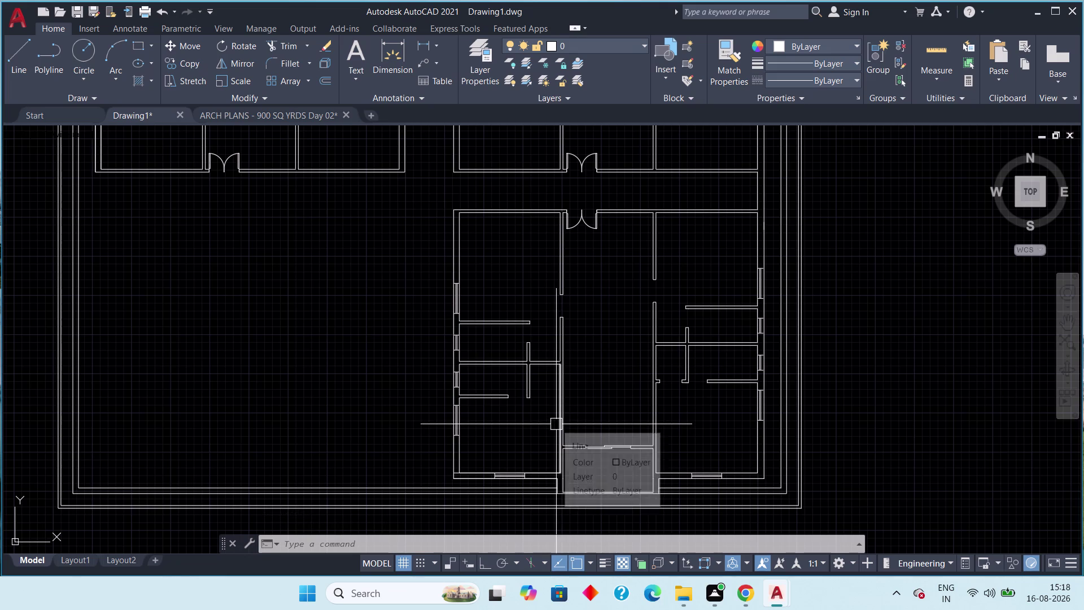
scroll(down, 3)
middle_drag(573, 370, 571, 419)
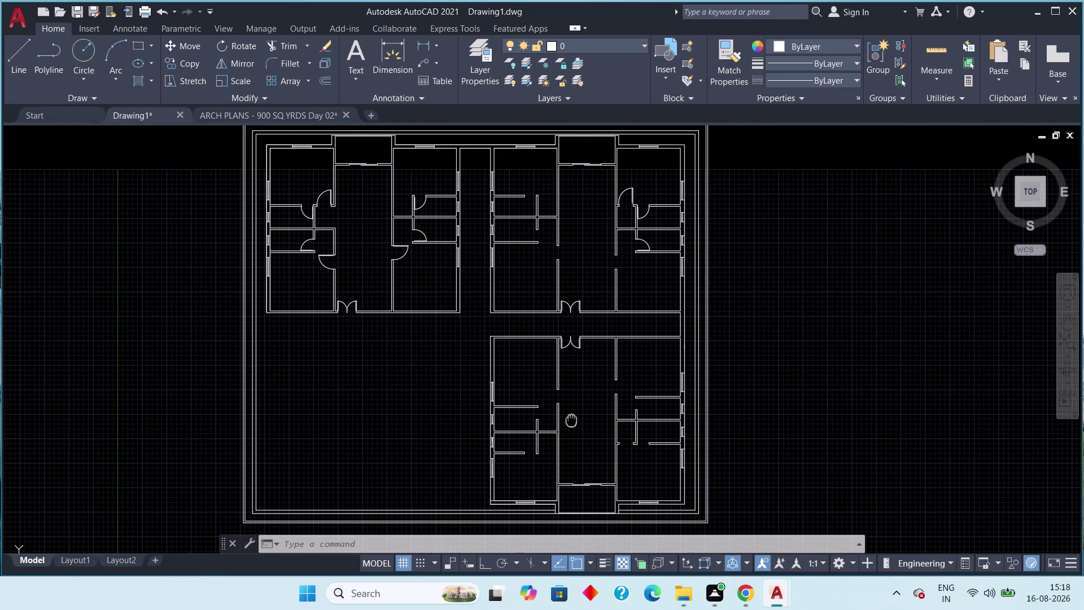
middle_drag(572, 419, 571, 420)
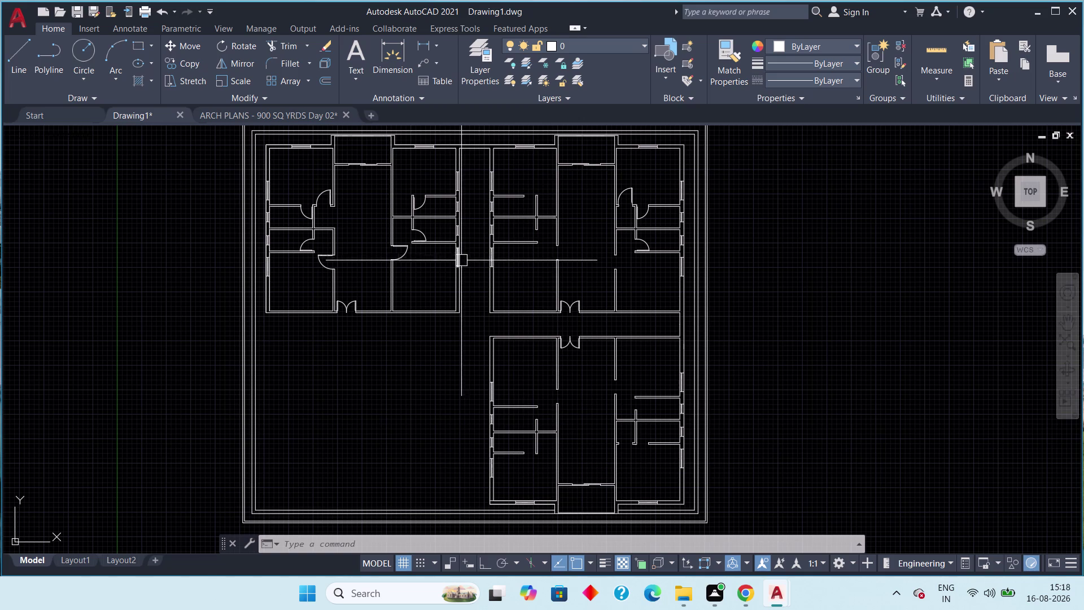
middle_drag(462, 263, 481, 306)
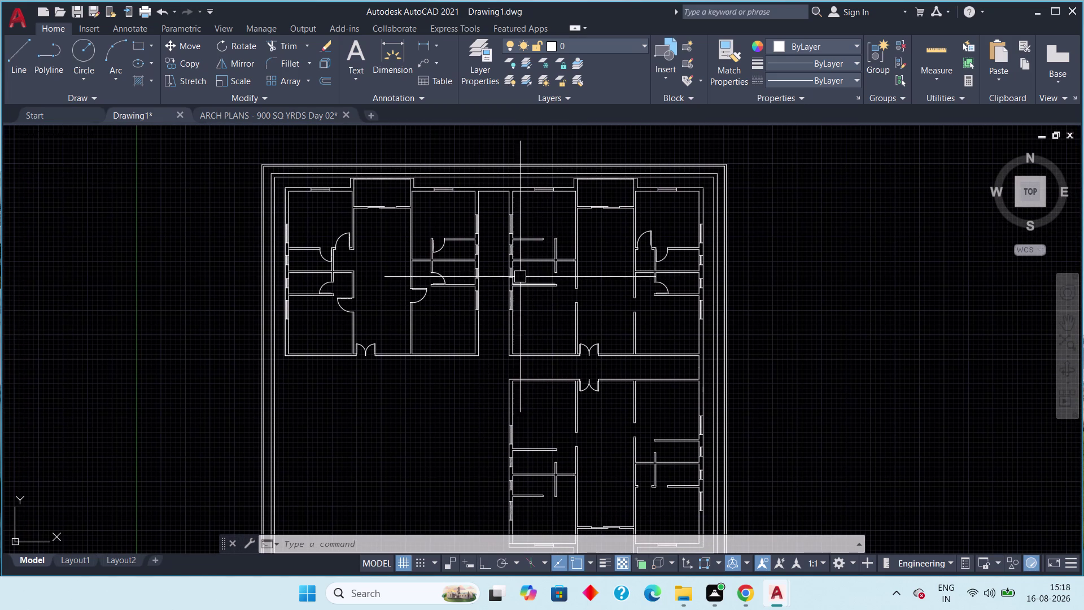
scroll(up, 3)
middle_drag(512, 283, 531, 298)
scroll(down, 3)
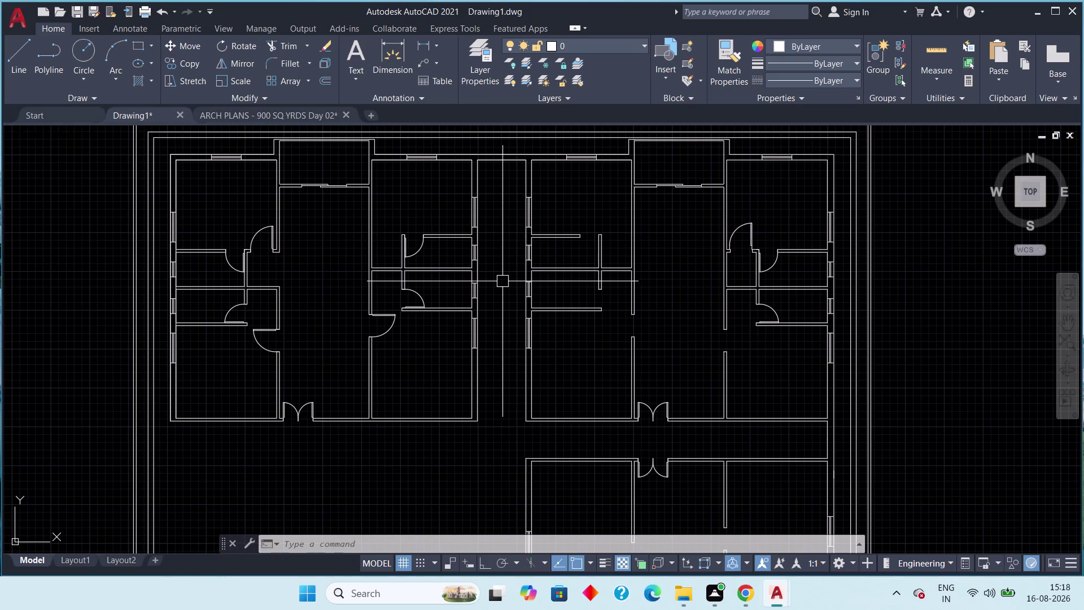
scroll(up, 3)
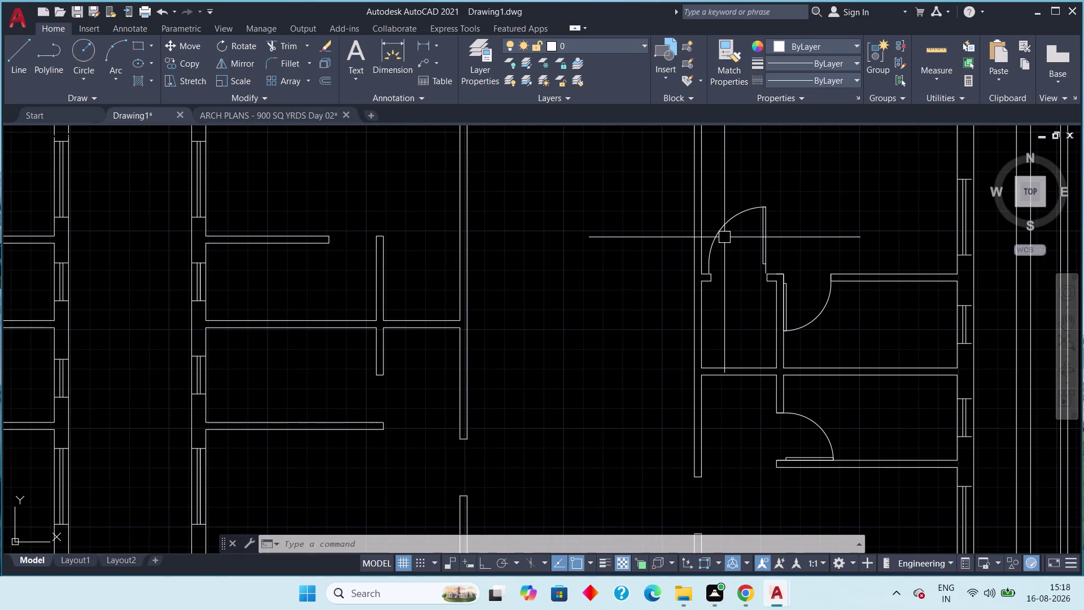
Try selecting the door in the upper opening, then clear the selection.
click(723, 236)
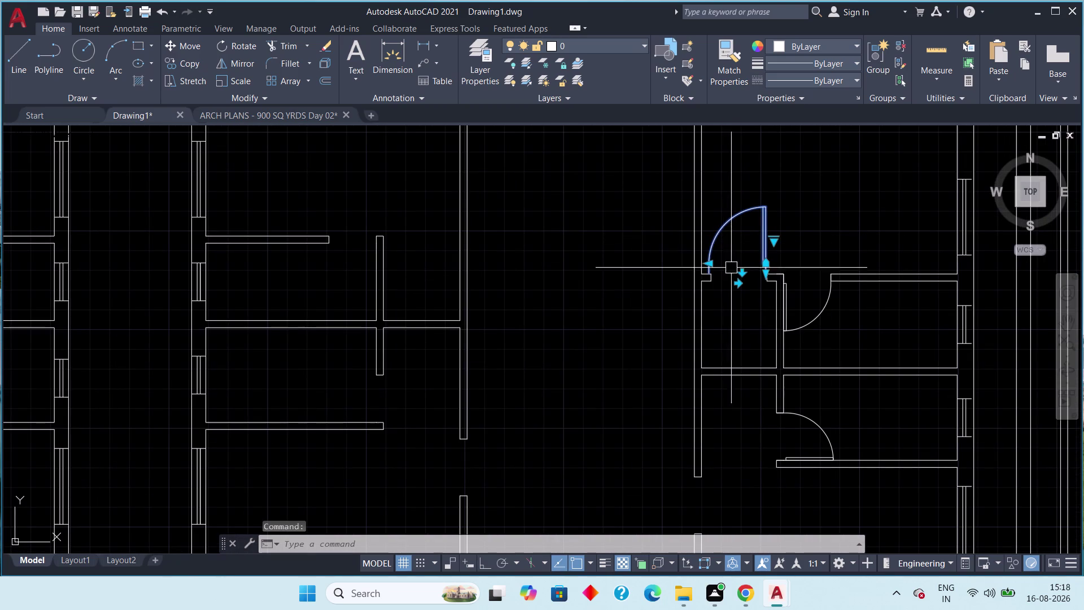
scroll(up, 3)
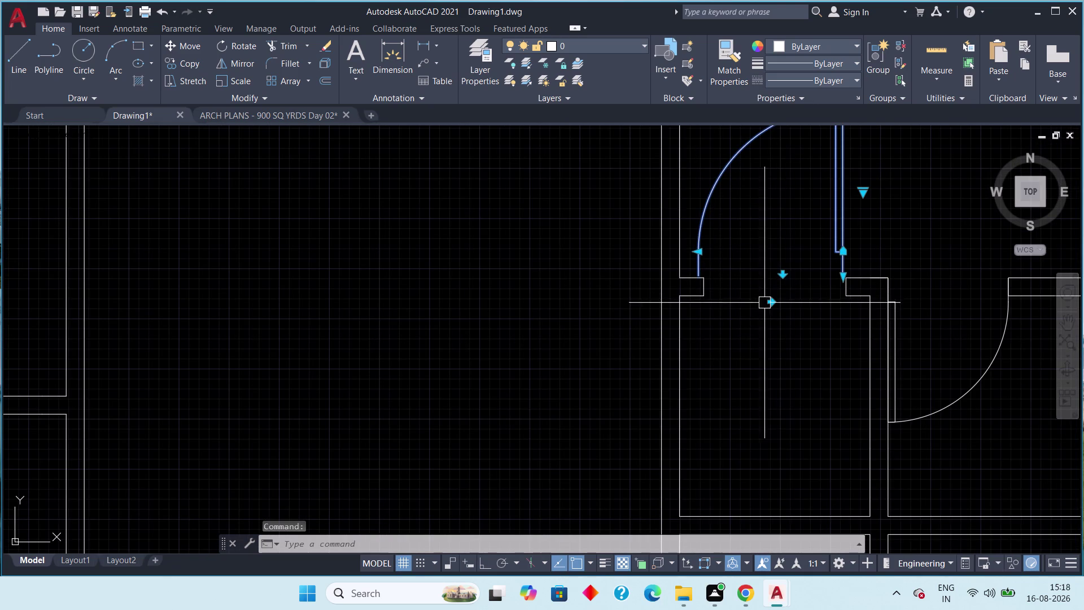
click(765, 303)
click(771, 302)
click(772, 303)
click(771, 304)
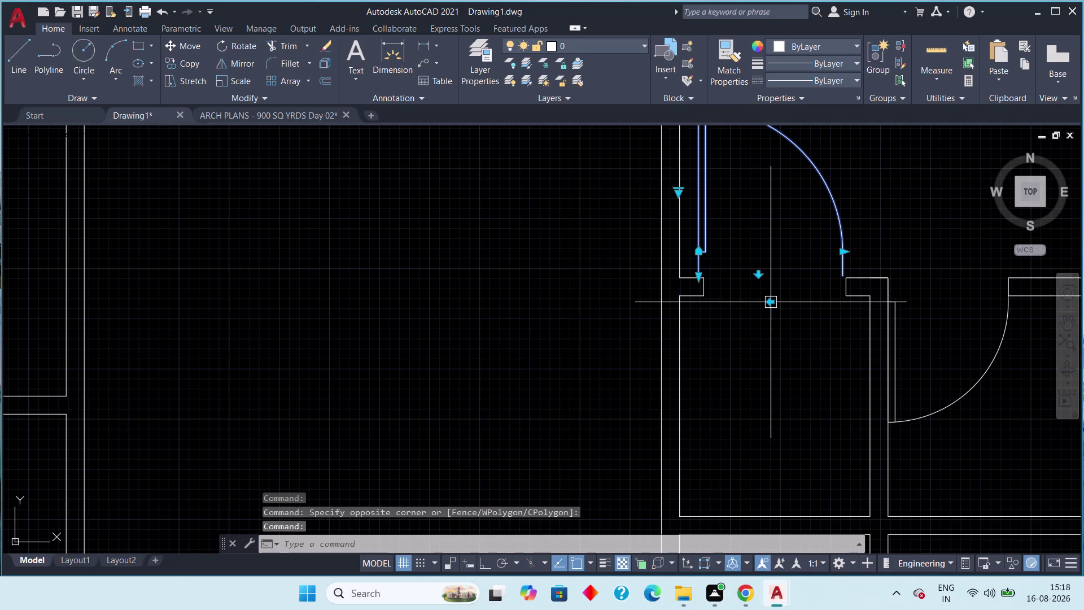
key(Escape)
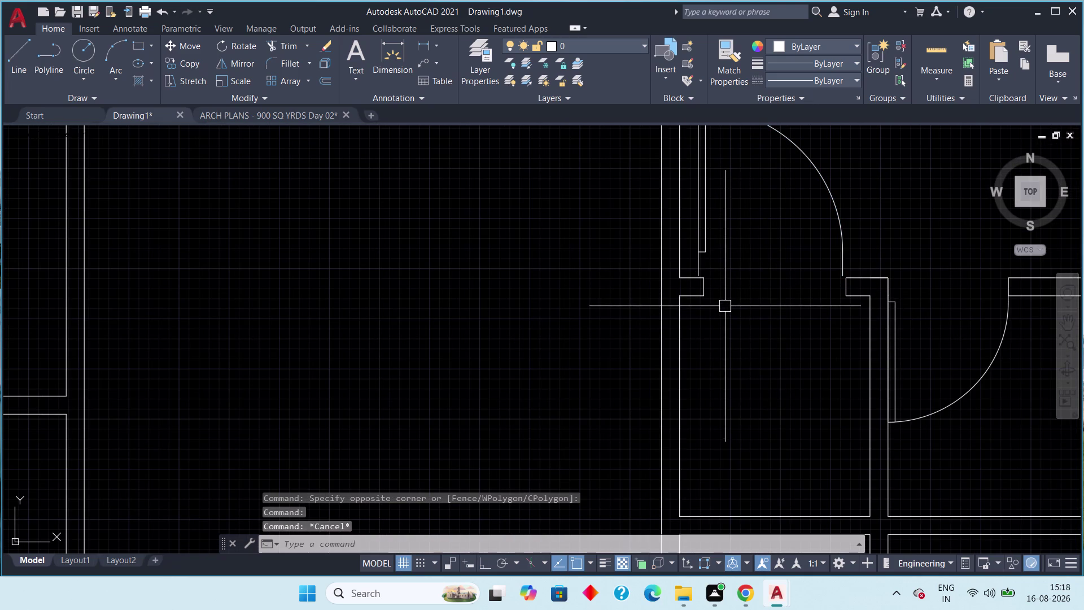
Move the door with M from its hinge corner to the opening's wall corner.
click(837, 219)
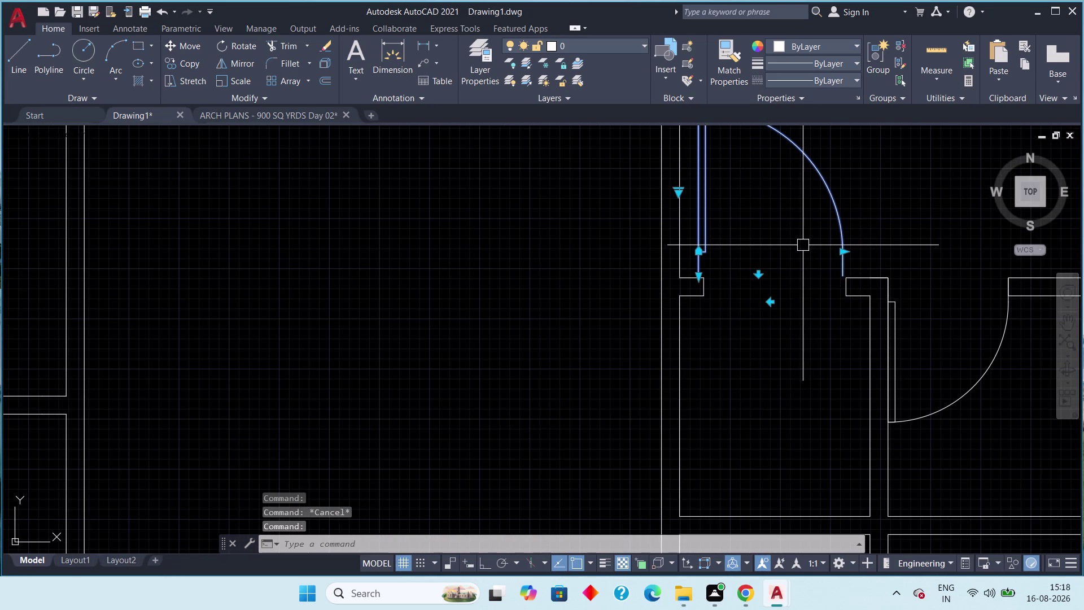
key(m)
key(space)
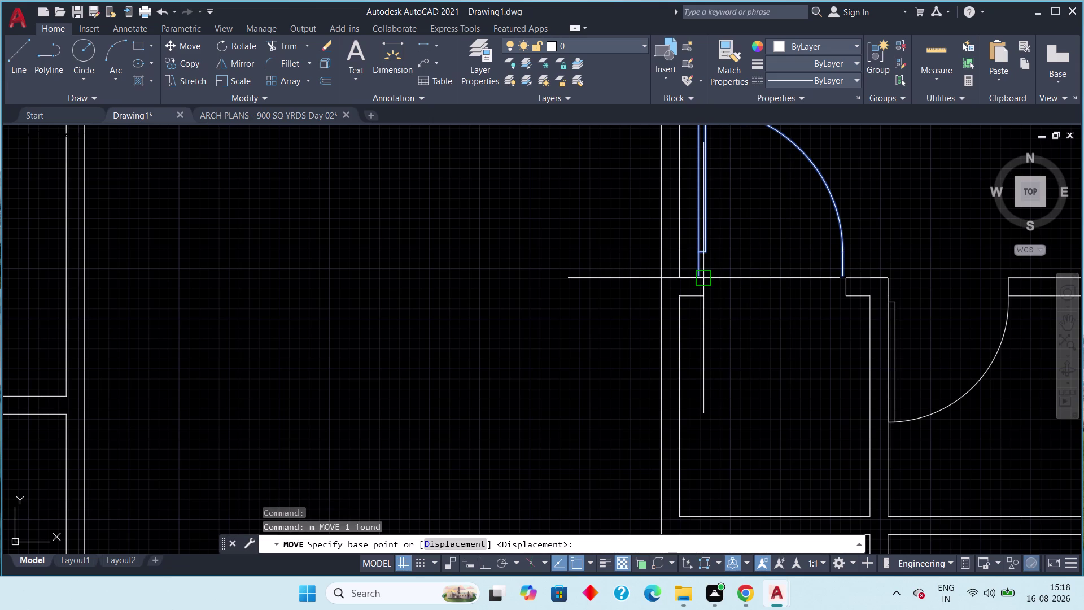
scroll(up, 3)
click(673, 324)
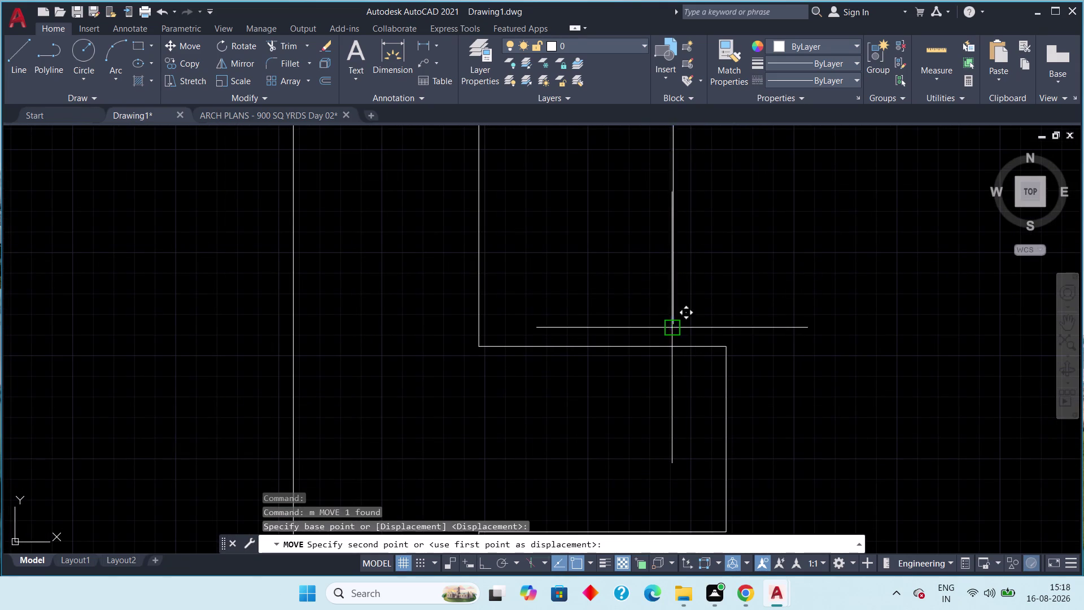
scroll(down, 3)
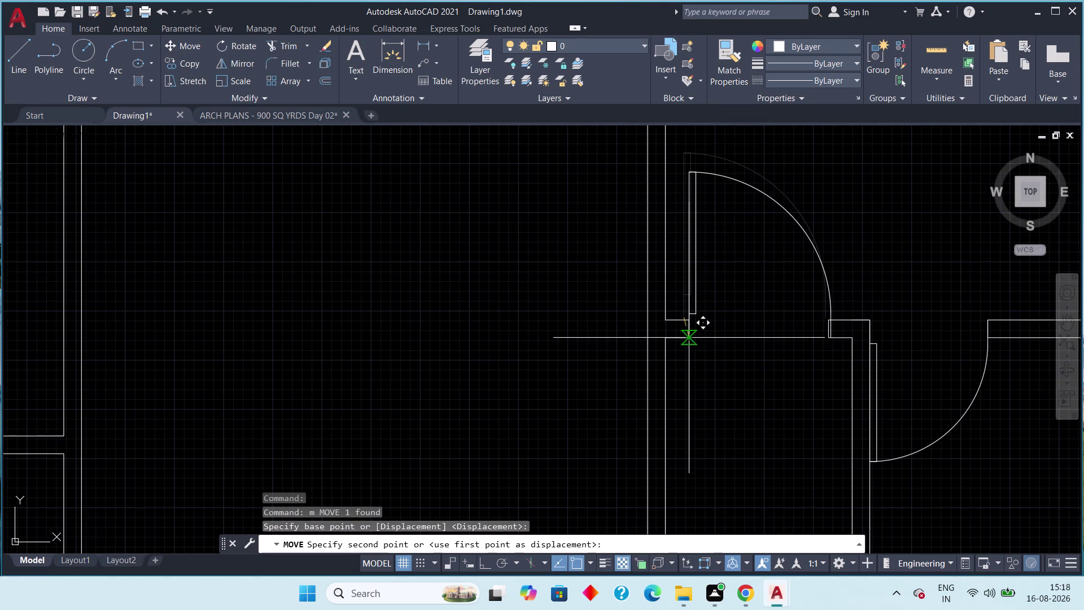
scroll(up, 3)
click(651, 344)
scroll(down, 3)
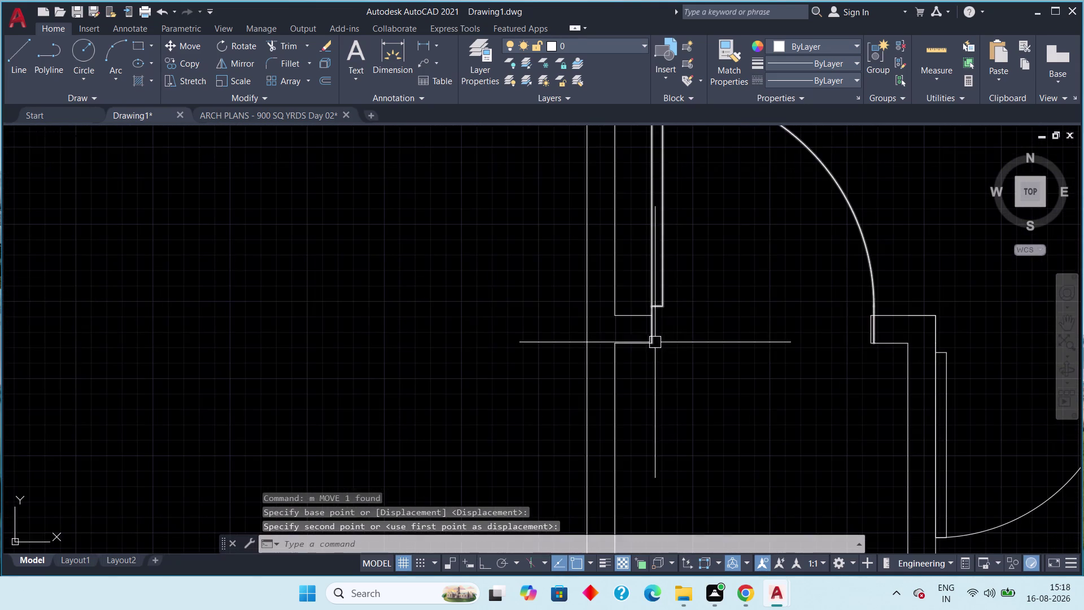
key(Escape)
scroll(down, 3)
middle_drag(693, 359, 714, 320)
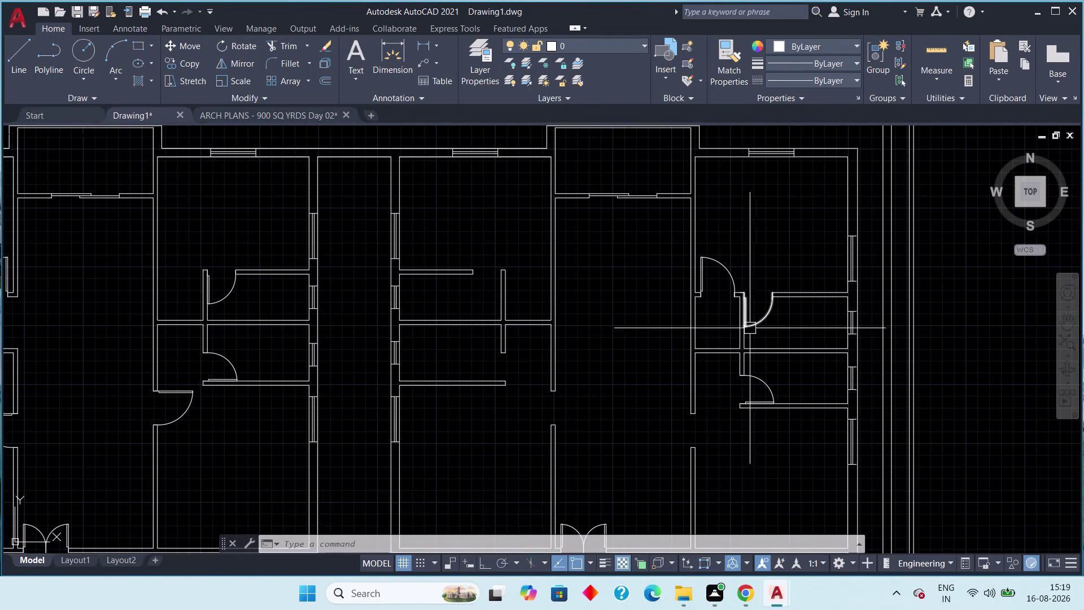
scroll(down, 3)
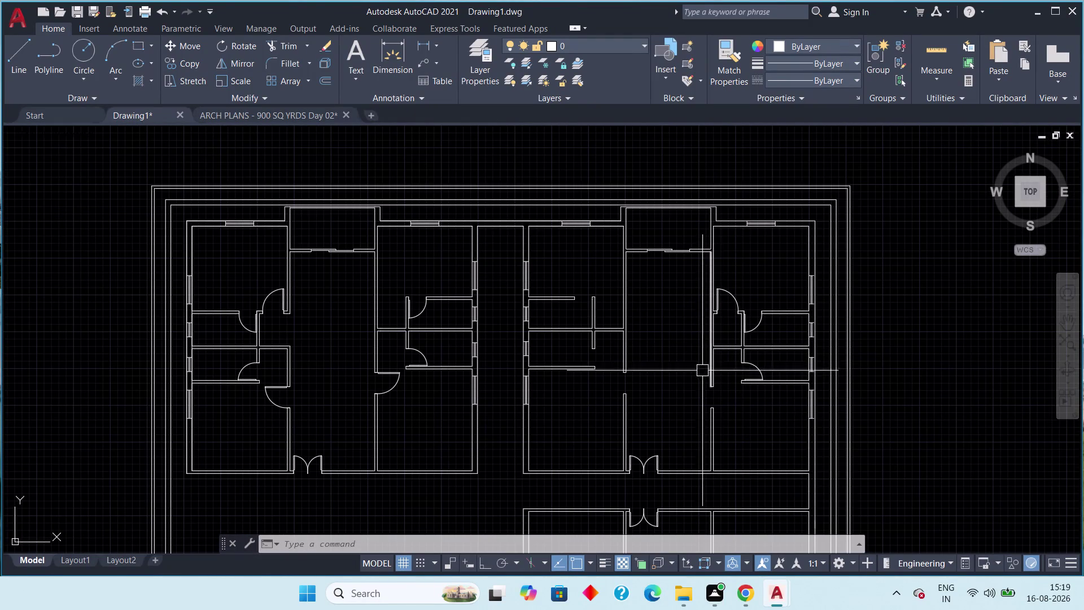
middle_drag(550, 359, 606, 349)
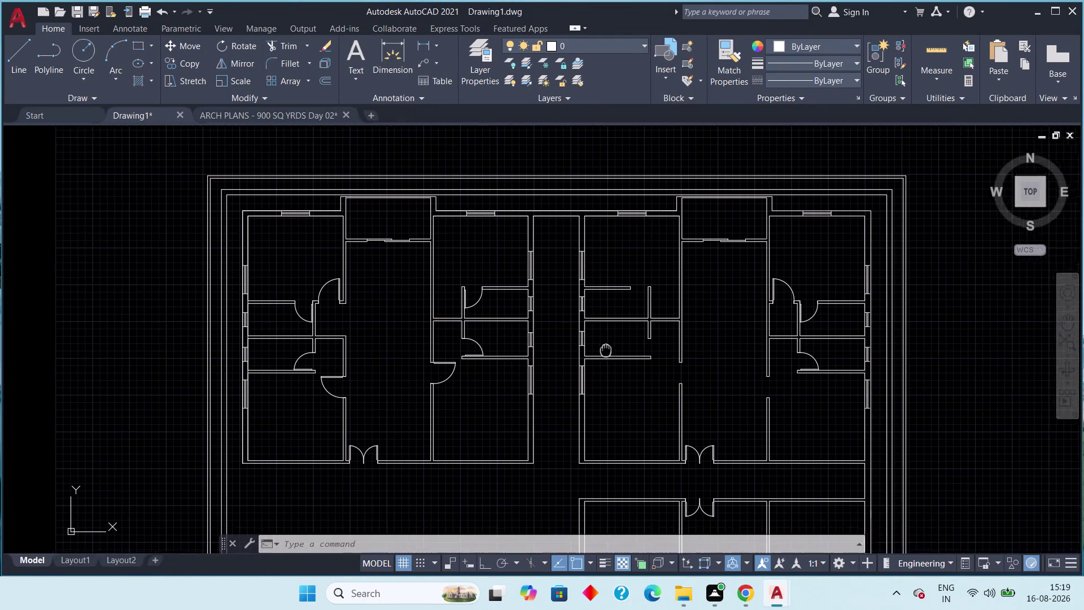
middle_drag(606, 349, 606, 349)
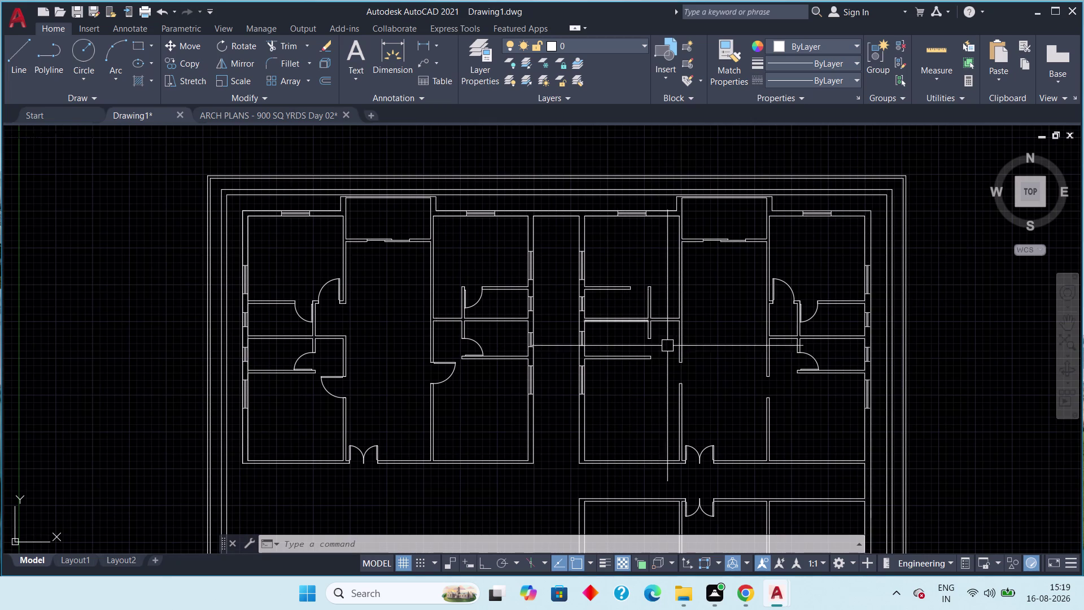
click(999, 590)
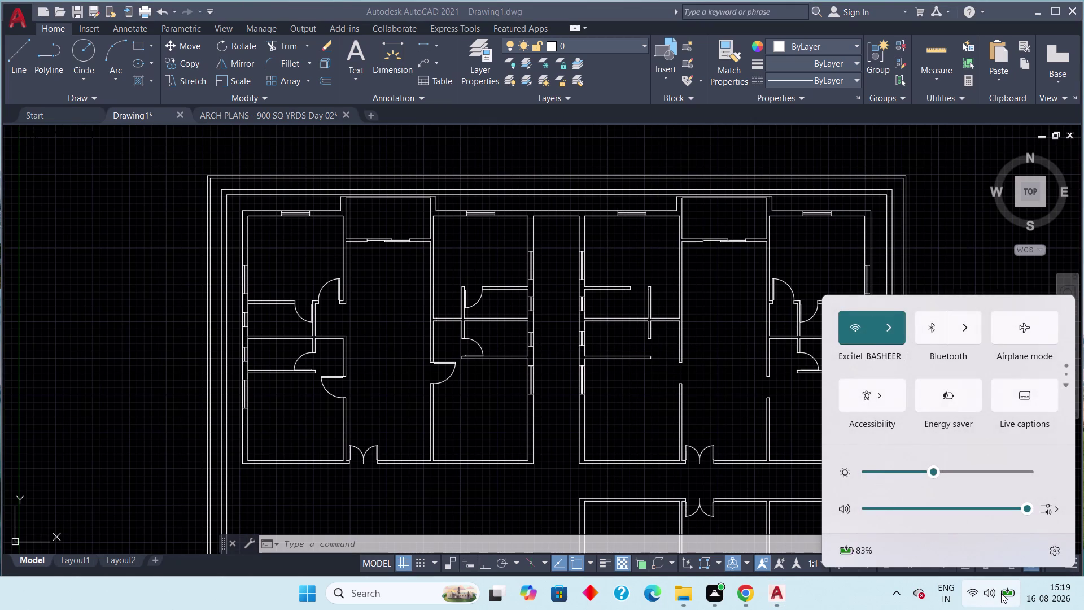
click(1001, 593)
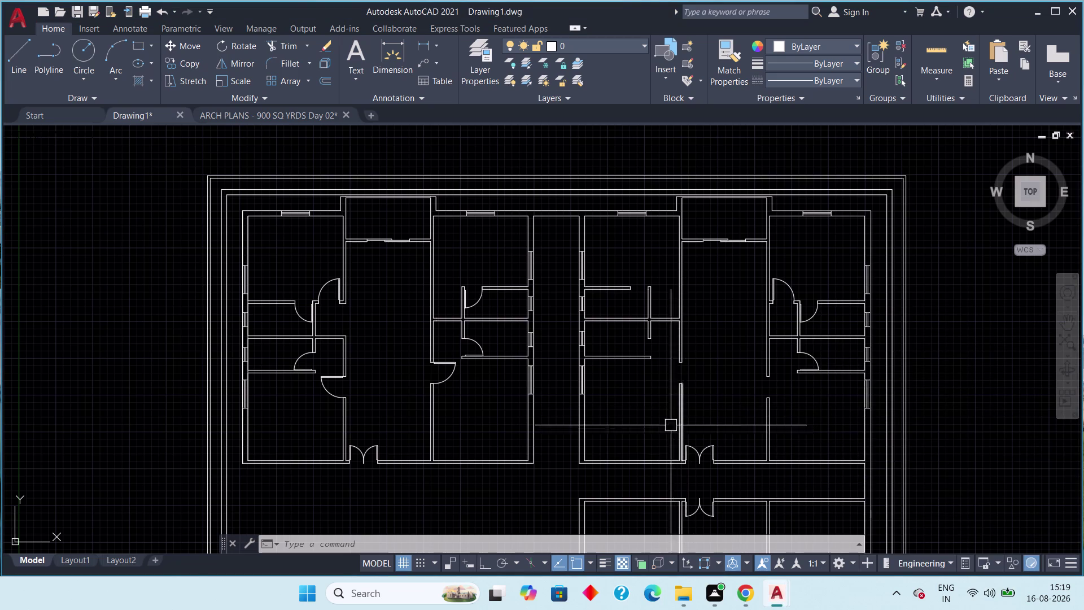
middle_drag(649, 360, 612, 399)
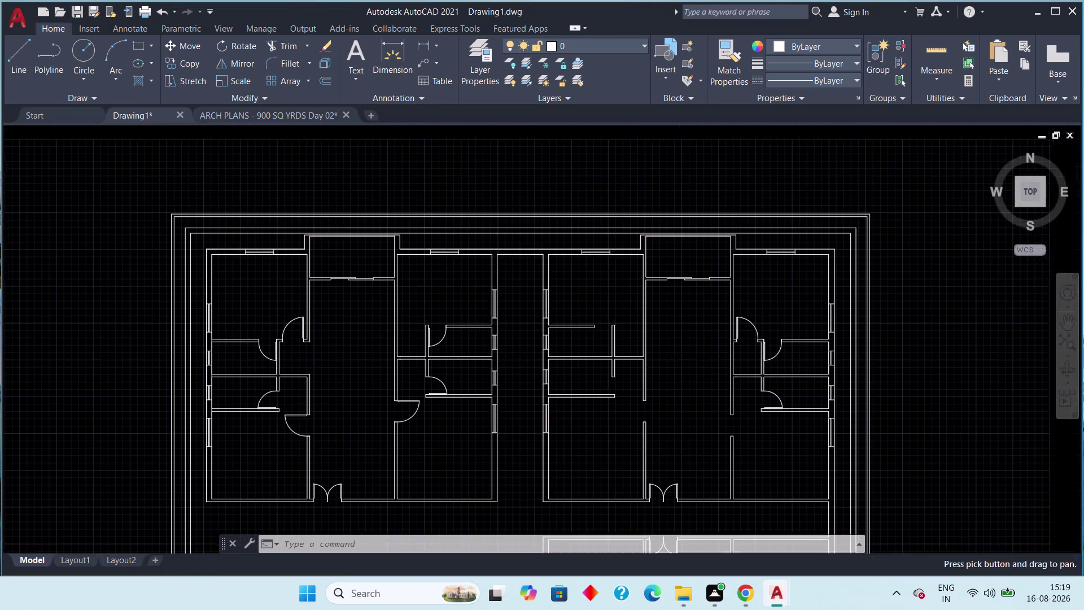
scroll(up, 3)
scroll(down, 3)
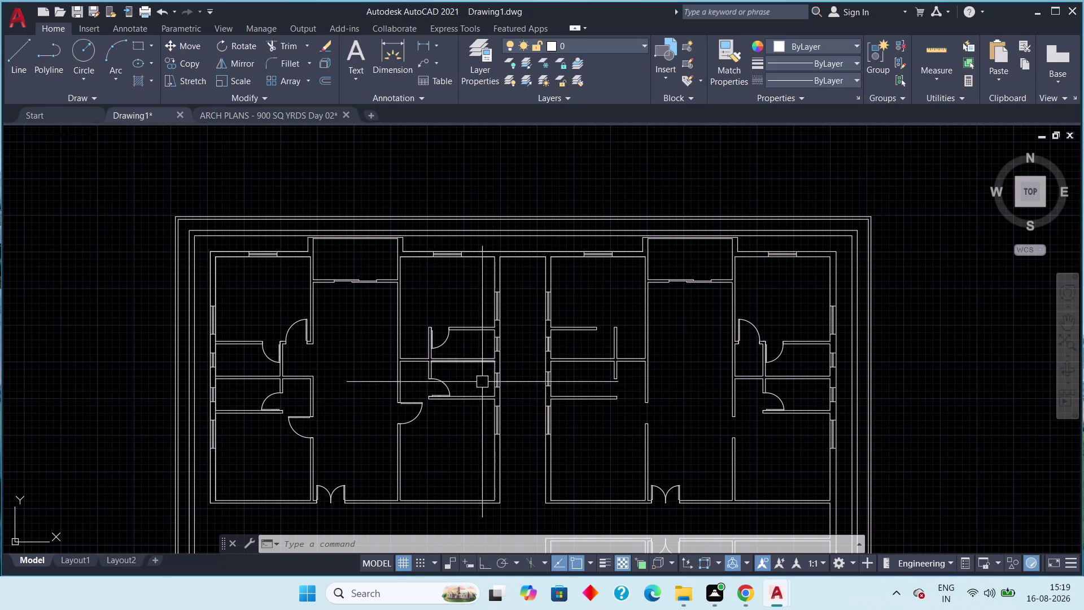
scroll(up, 3)
middle_drag(490, 354, 415, 355)
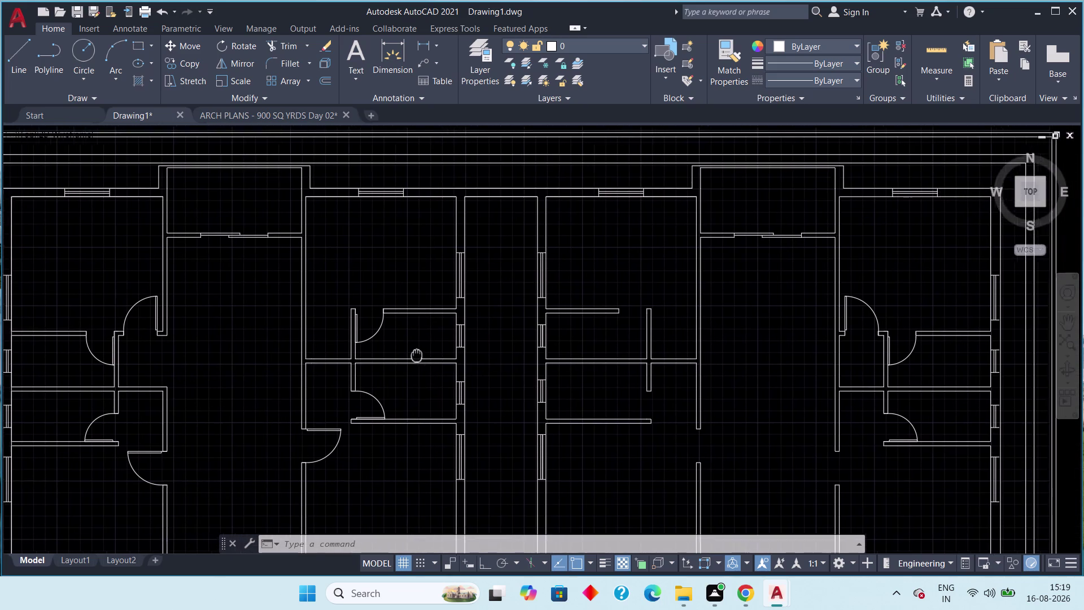
middle_drag(415, 355, 399, 350)
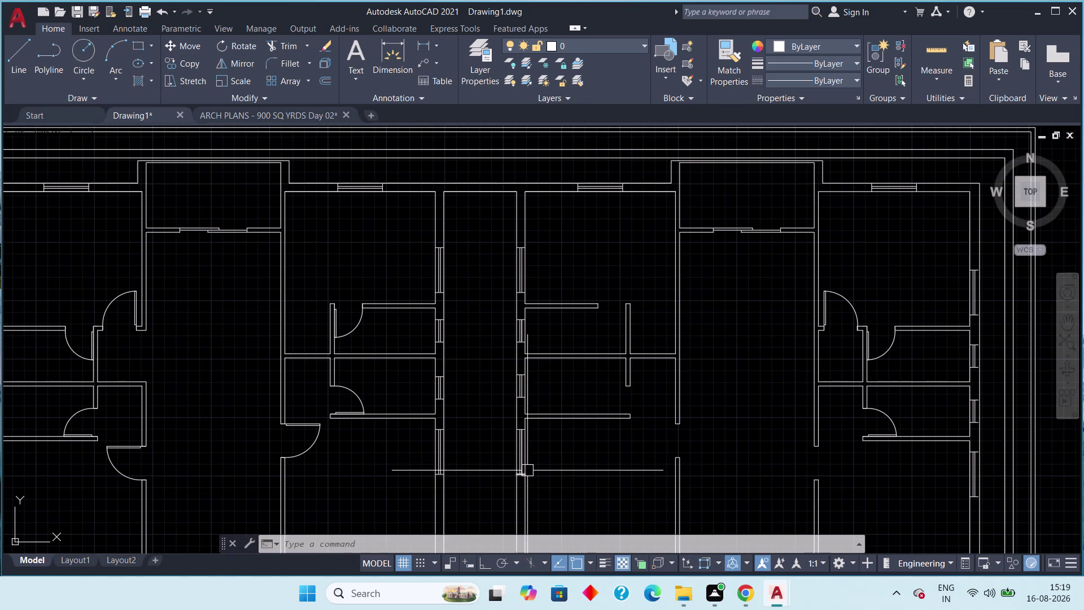
scroll(down, 3)
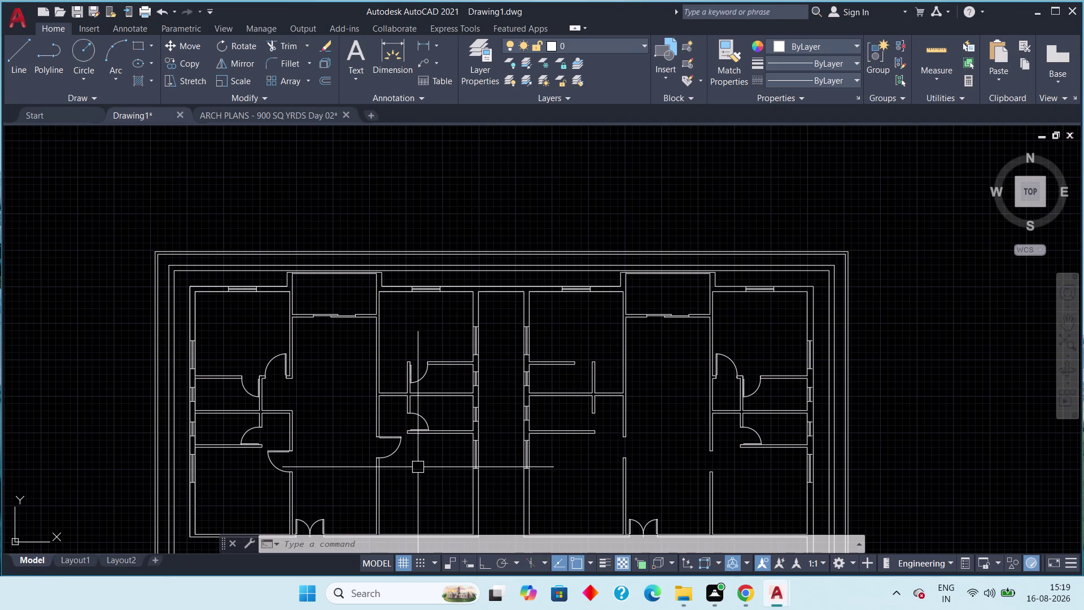
middle_drag(427, 474, 416, 431)
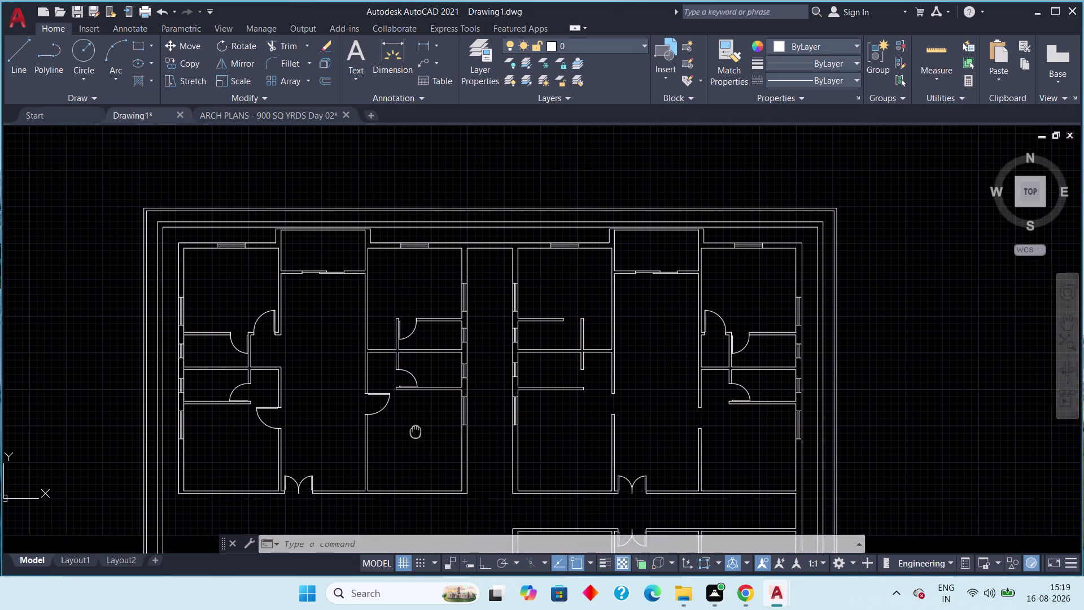
middle_drag(416, 431, 414, 425)
click(376, 402)
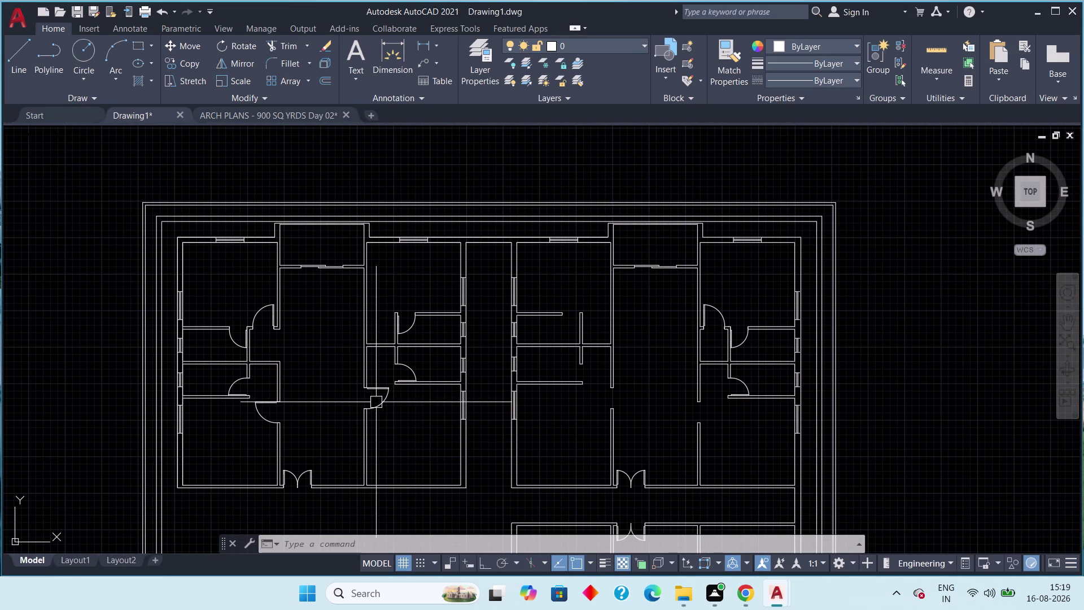
Copy the door block into the right-hand opening of the central rooms.
key(c)
key(o)
key(space)
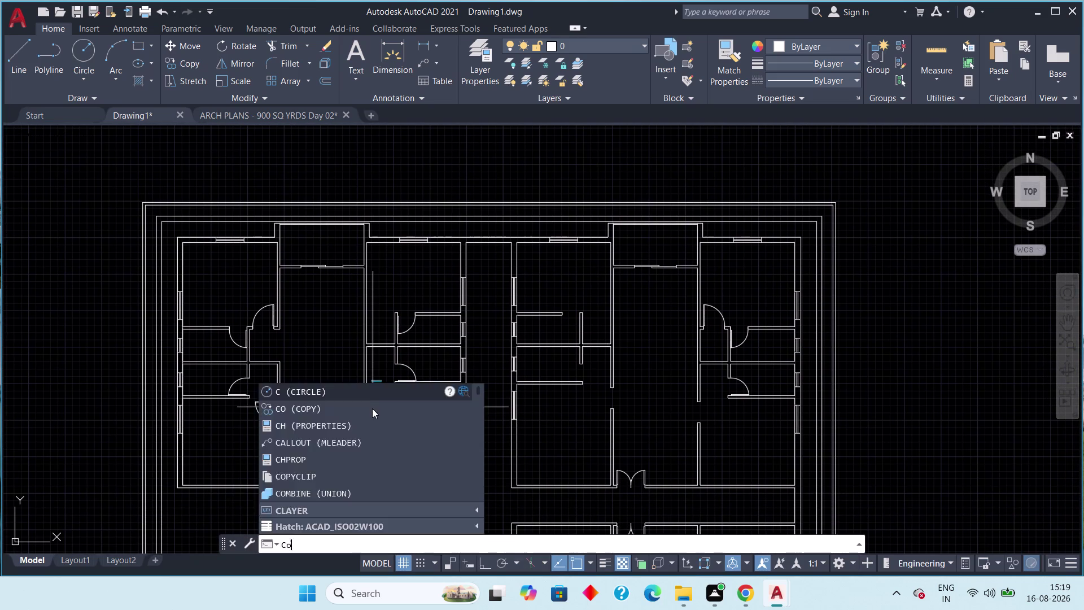
click(383, 409)
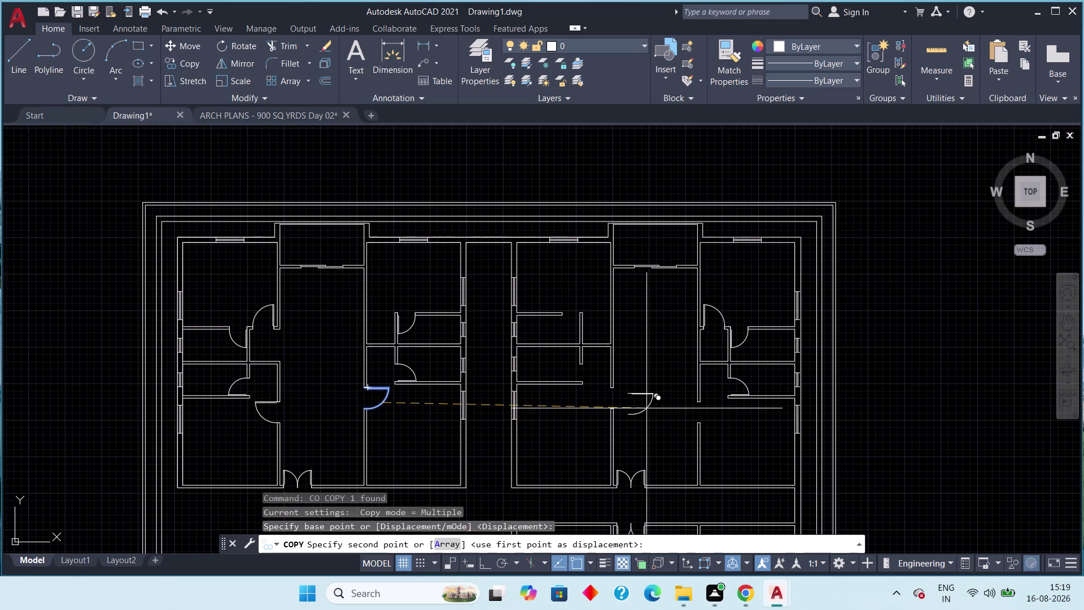
click(597, 410)
key(Escape)
key(Escape)
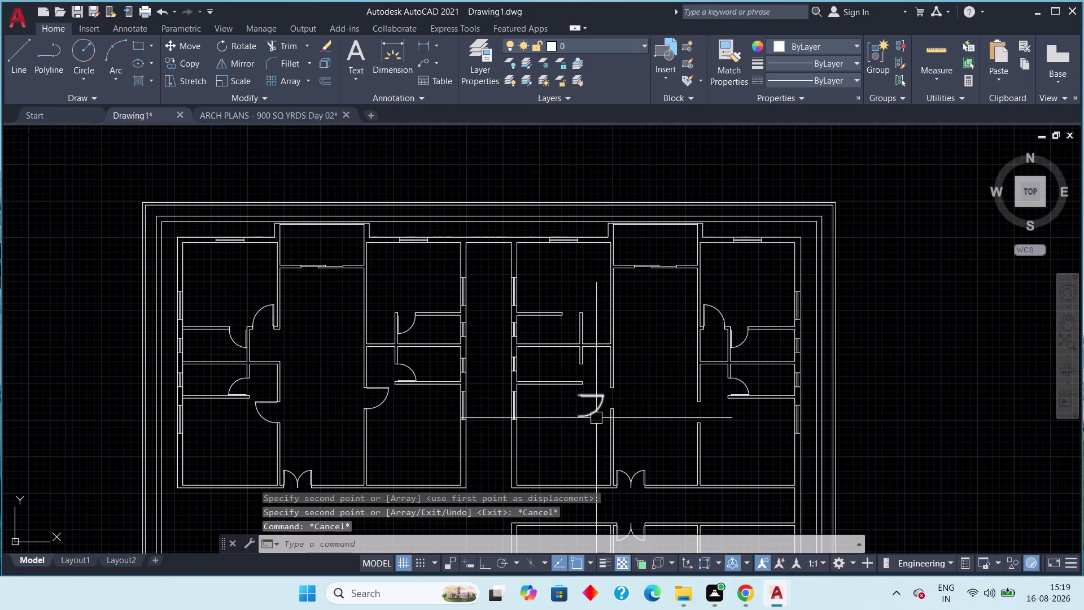
Select and zoom in on the newly copied door.
click(595, 414)
scroll(up, 3)
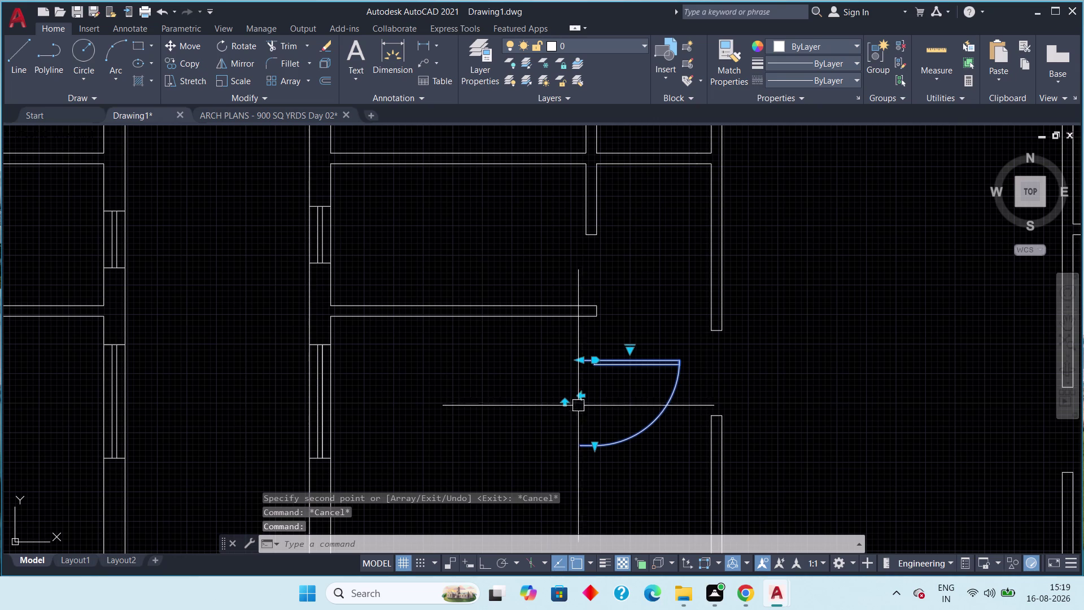
click(582, 398)
key(Escape)
scroll(down, 3)
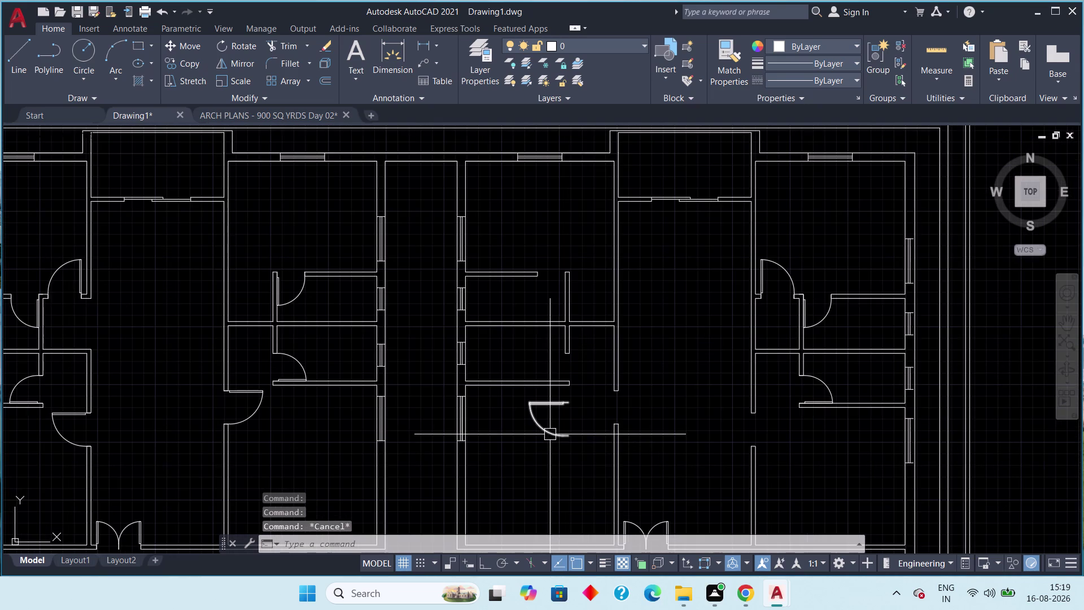
middle_drag(551, 435, 602, 433)
scroll(up, 3)
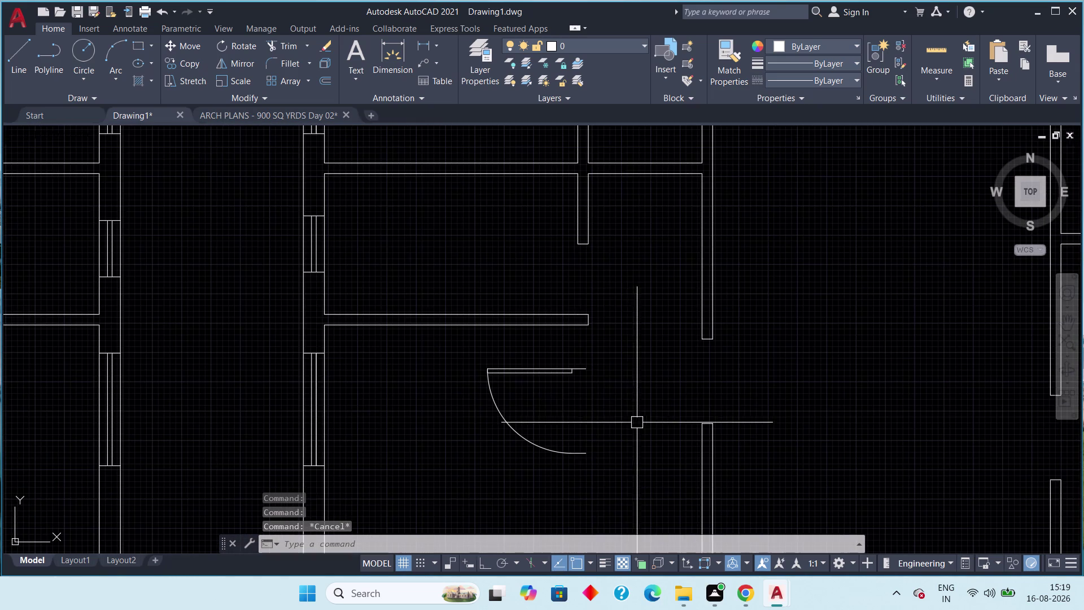
Move the copied door from its corner into the target wall opening.
click(581, 367)
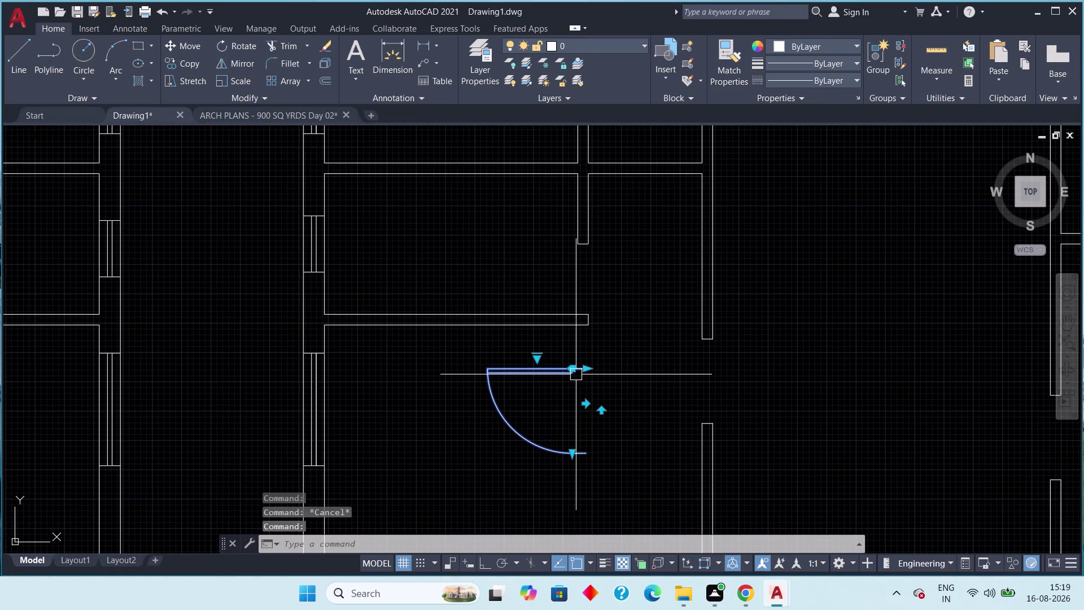
text(m)
key(space)
scroll(up, 3)
click(555, 321)
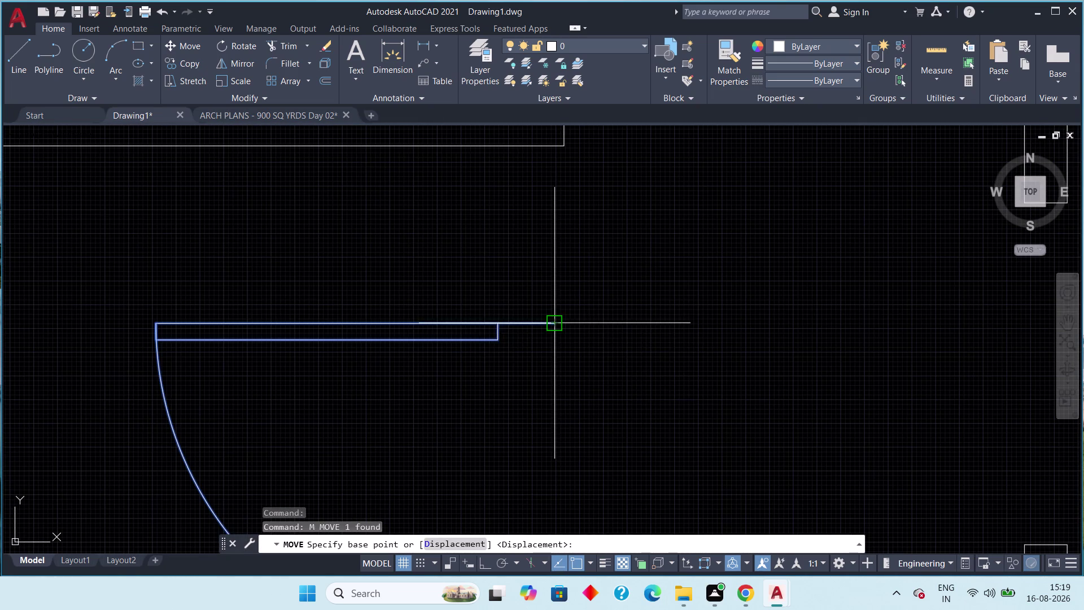
scroll(down, 3)
middle_drag(723, 357, 688, 362)
scroll(up, 3)
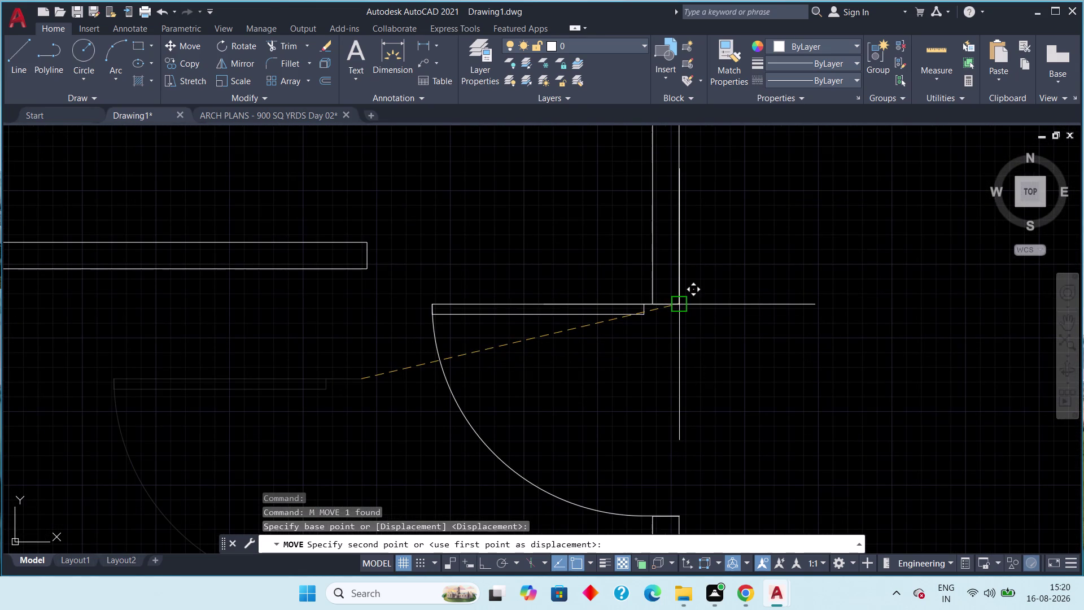
click(683, 306)
Pan and zoom across the plan to check the small rooms' doors.
scroll(down, 3)
scroll(down, 3)
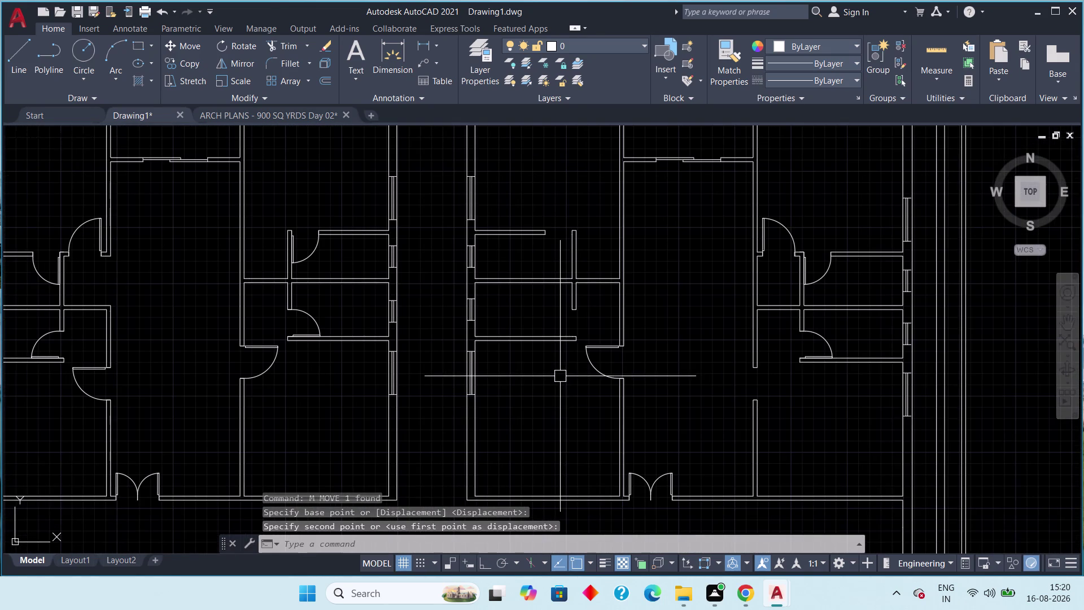
middle_drag(564, 382, 593, 397)
scroll(down, 3)
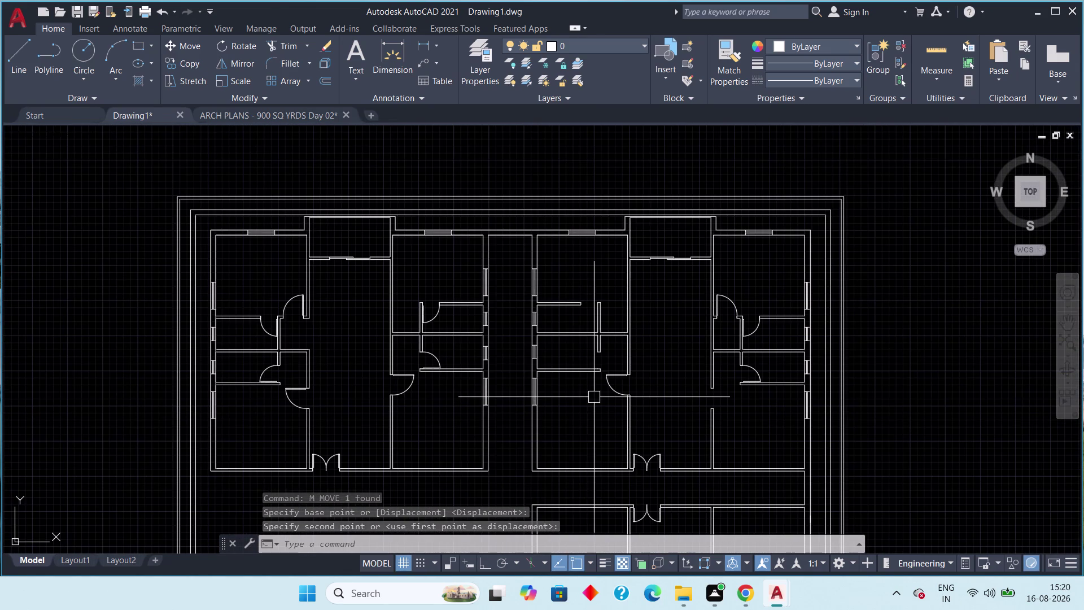
middle_click(618, 438)
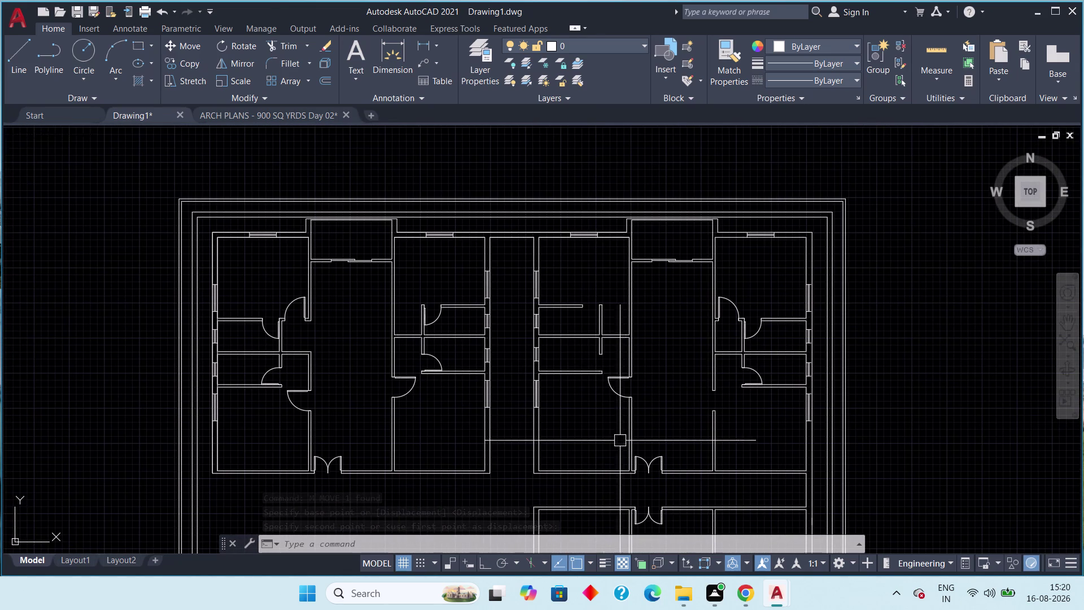
middle_drag(583, 419, 546, 457)
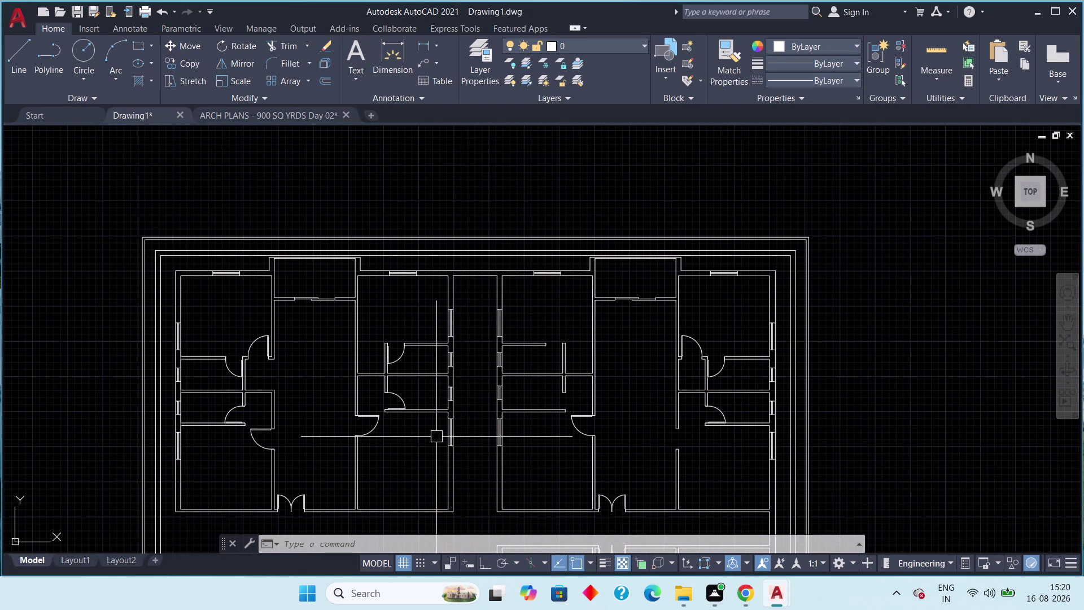
scroll(up, 3)
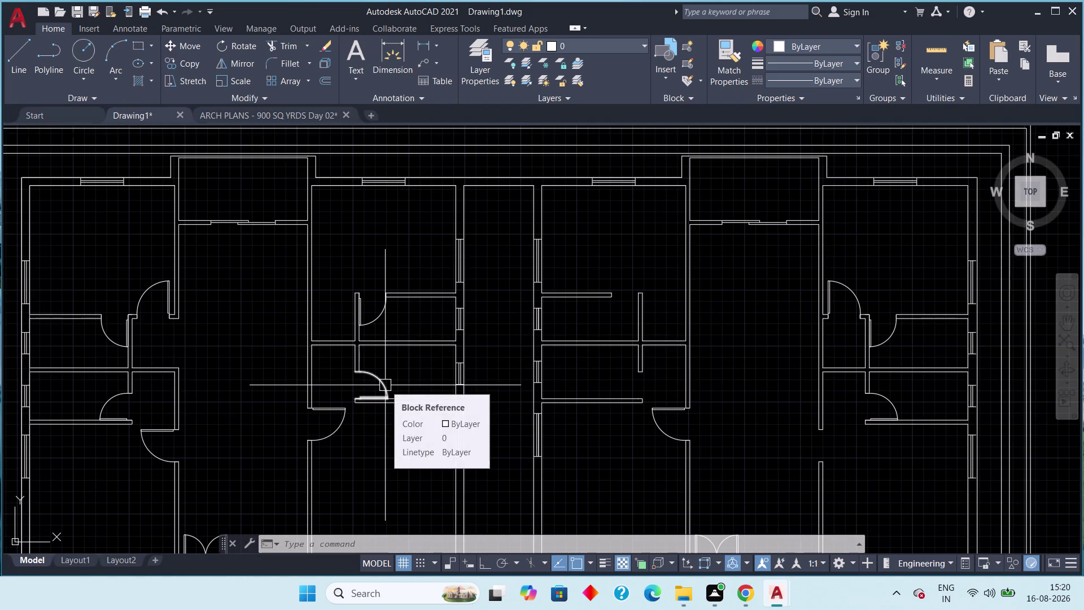
middle_drag(381, 369, 395, 350)
scroll(up, 3)
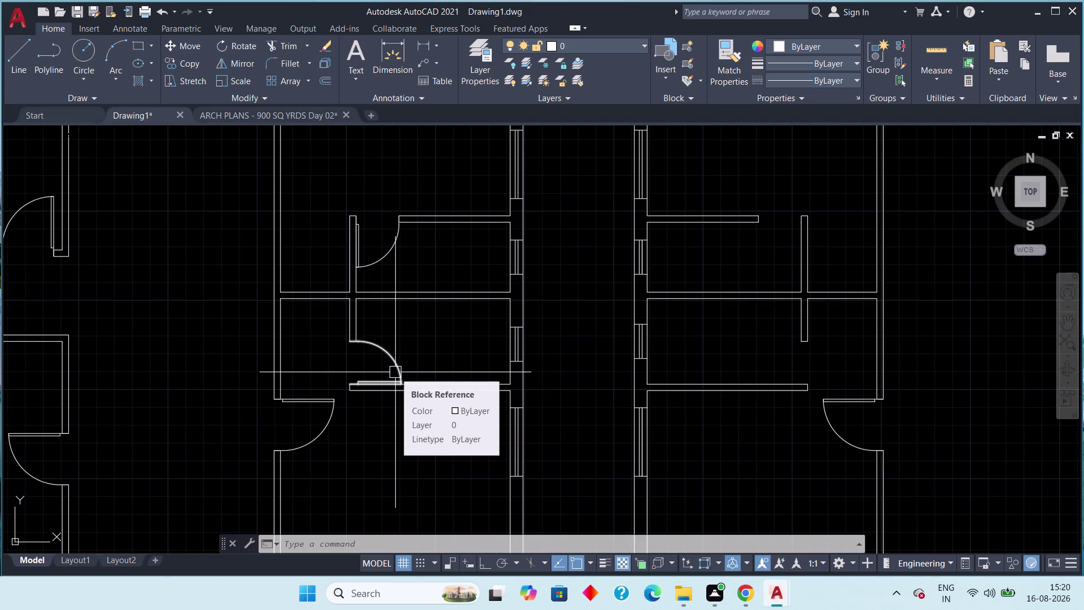
Copy the lower small room's door to the matching room in the right unit.
click(395, 372)
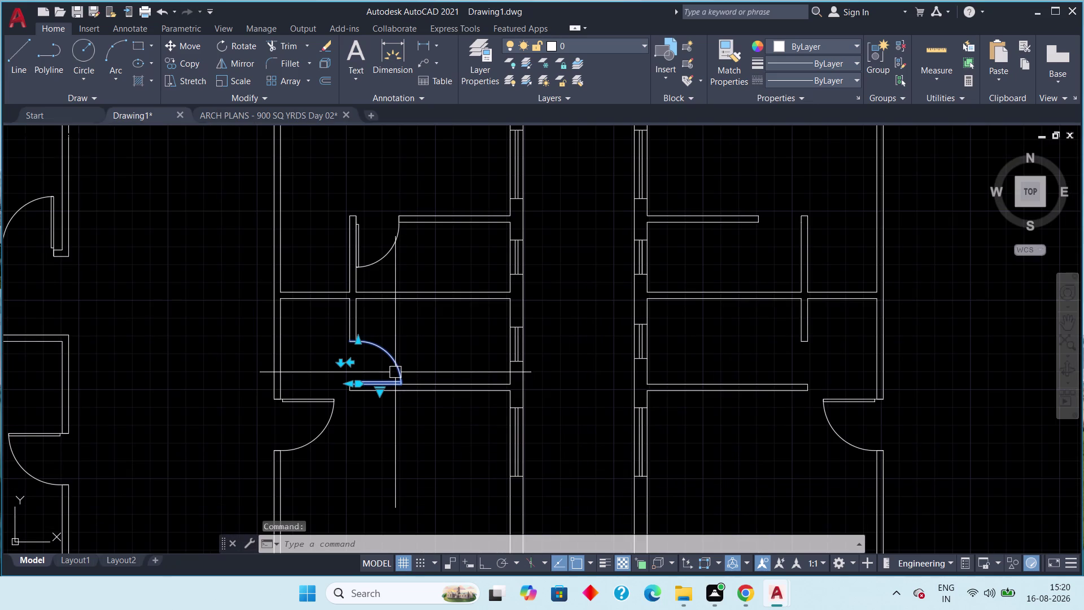
text(co)
key(space)
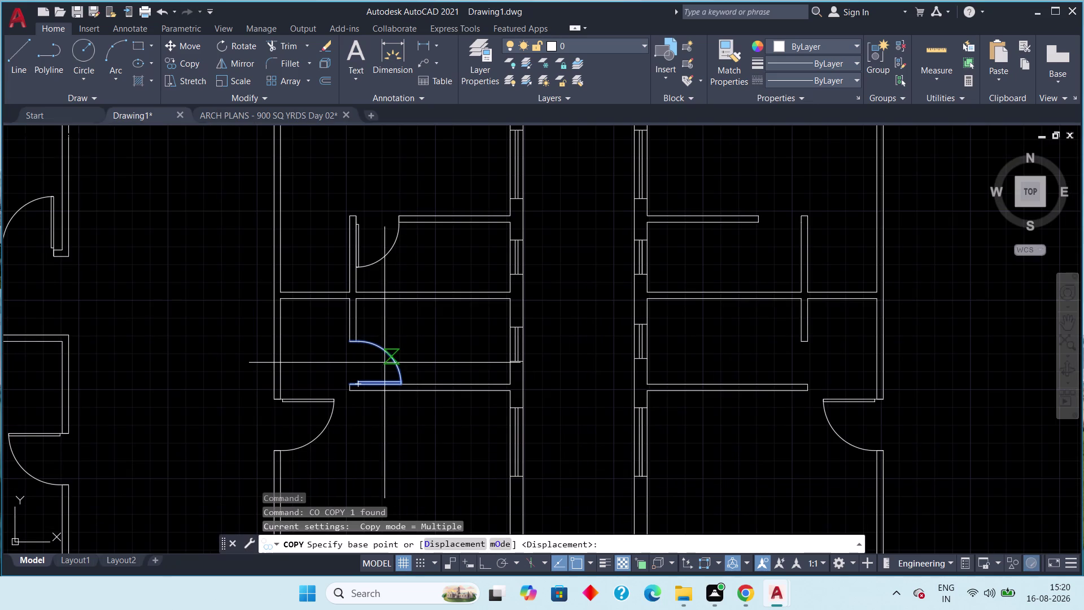
click(384, 362)
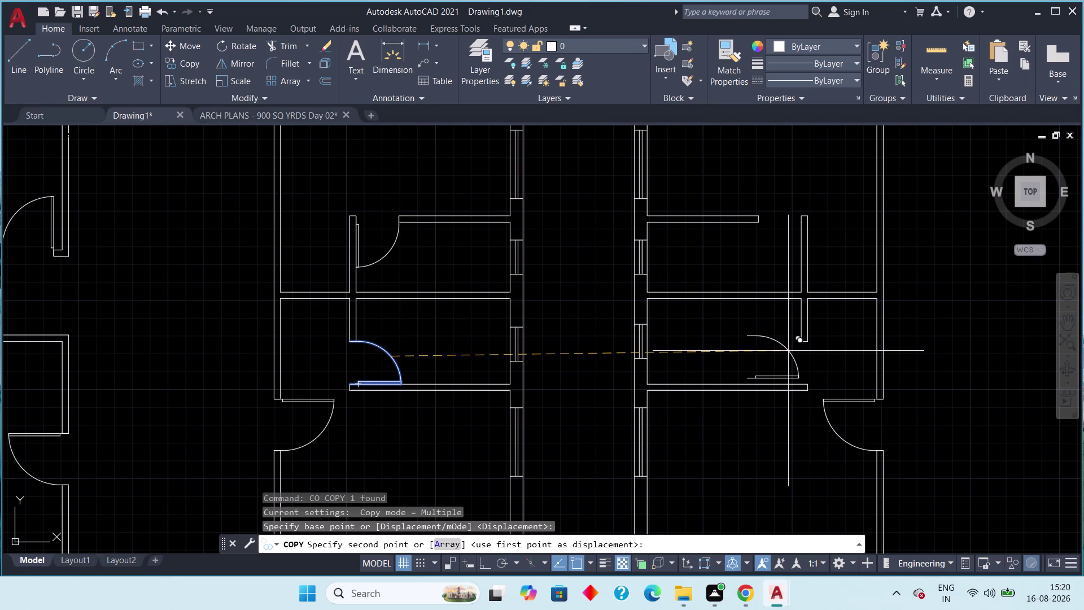
click(792, 350)
key(Escape)
click(793, 354)
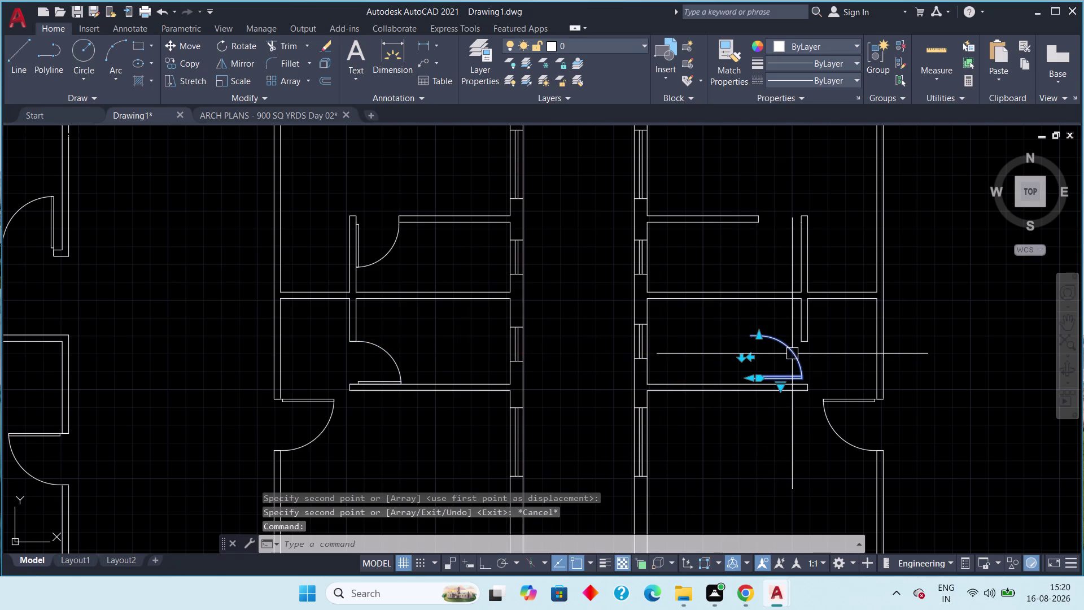
click(753, 359)
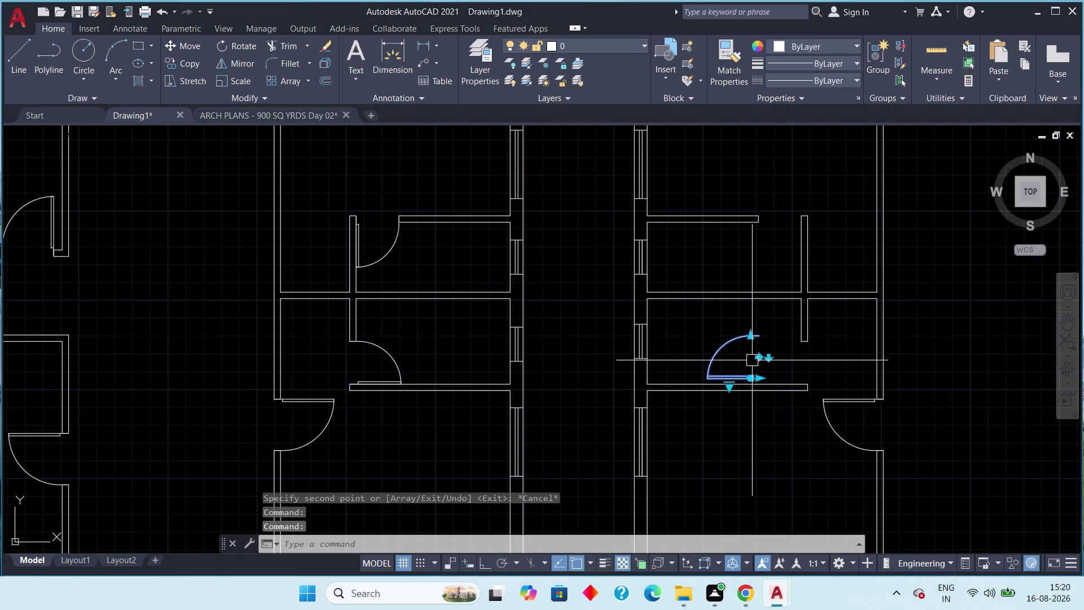
key(Escape)
Move the copied door so its leaf end snaps to the wall's end.
scroll(up, 3)
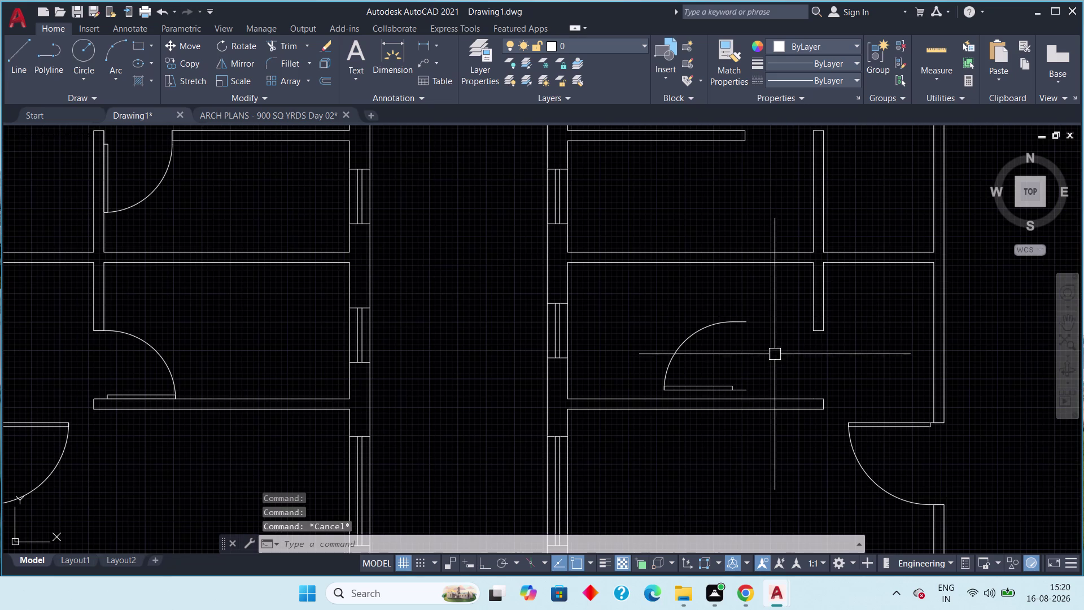
drag(759, 303, 737, 322)
click(709, 344)
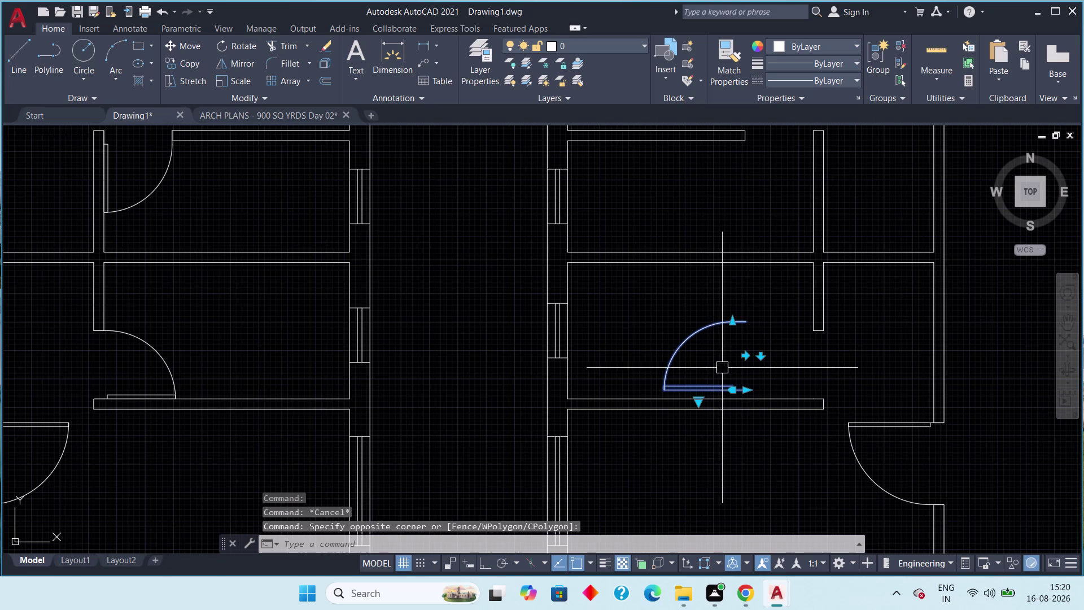
scroll(up, 3)
middle_drag(760, 390, 784, 385)
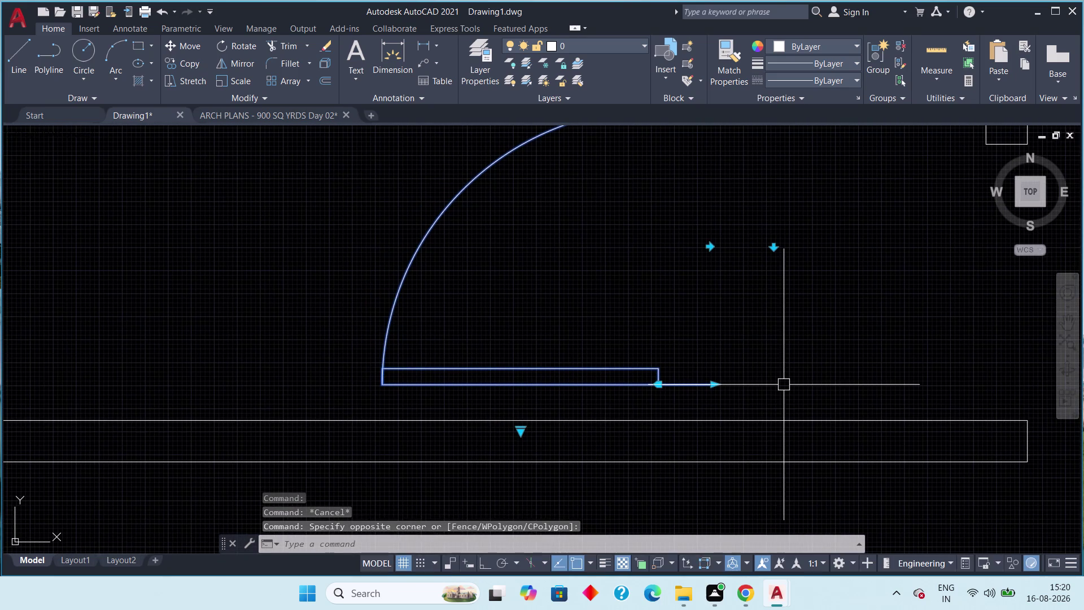
key(m)
key(space)
click(707, 386)
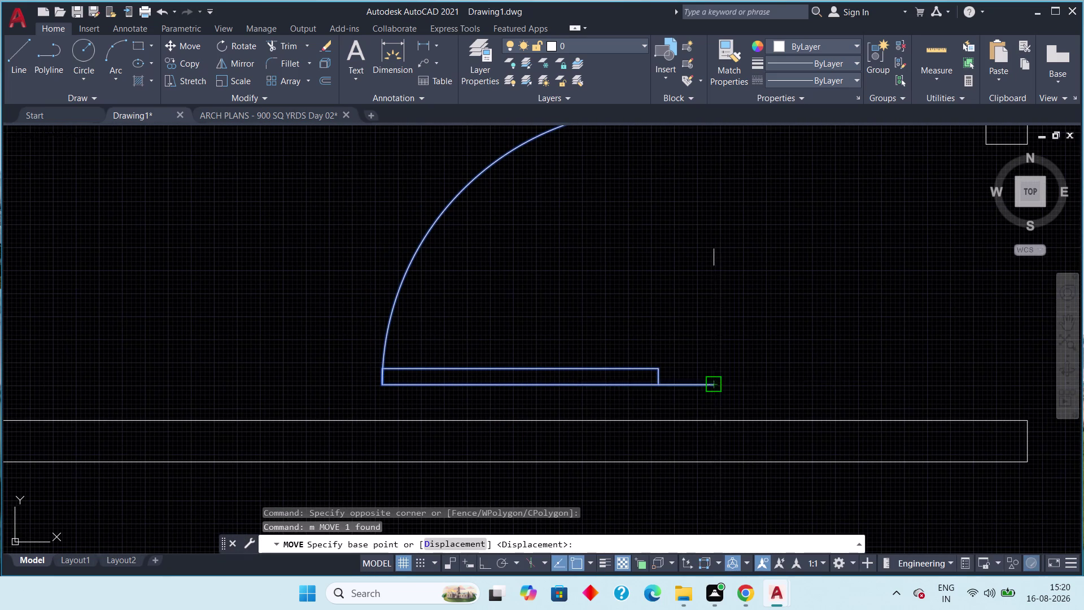
scroll(down, 3)
middle_drag(885, 401, 784, 343)
scroll(up, 3)
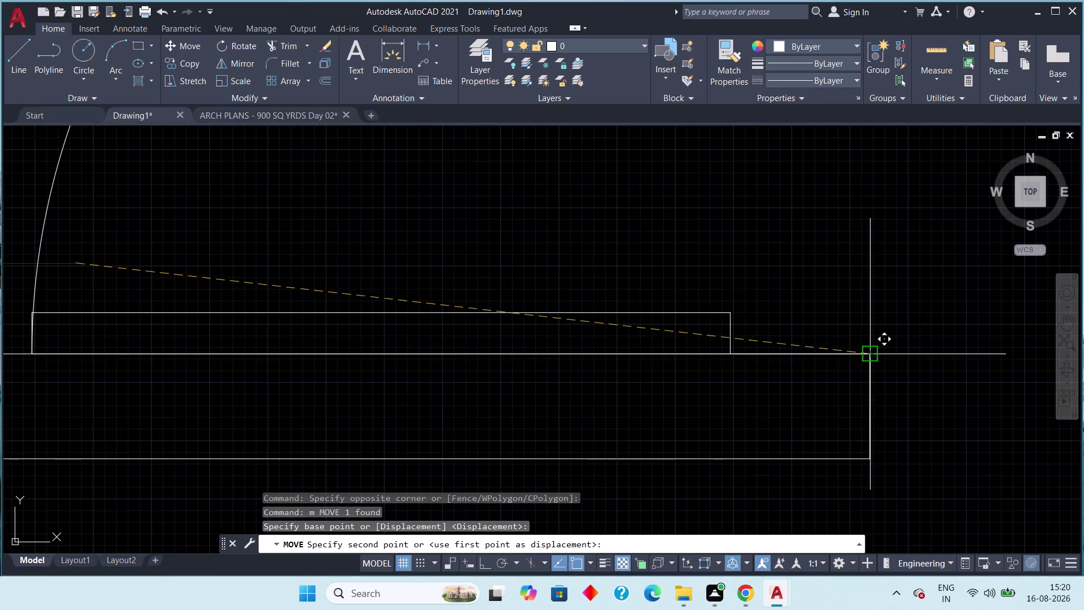
click(870, 355)
Copy the left unit's upper small room door into the right unit's upper room.
scroll(down, 3)
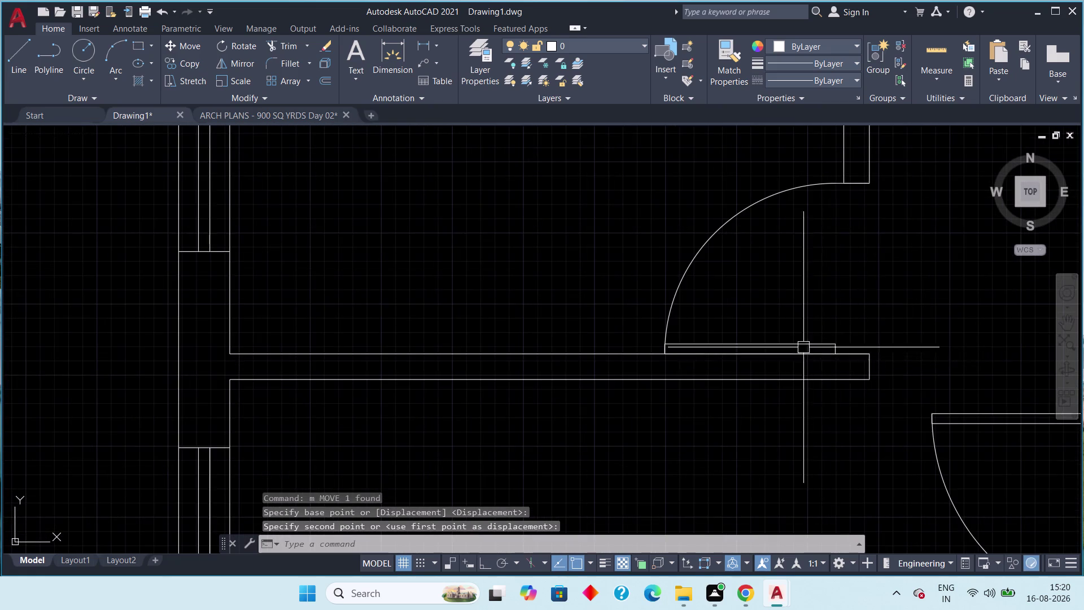
scroll(down, 3)
middle_drag(714, 285, 739, 343)
scroll(down, 3)
middle_drag(719, 351, 727, 363)
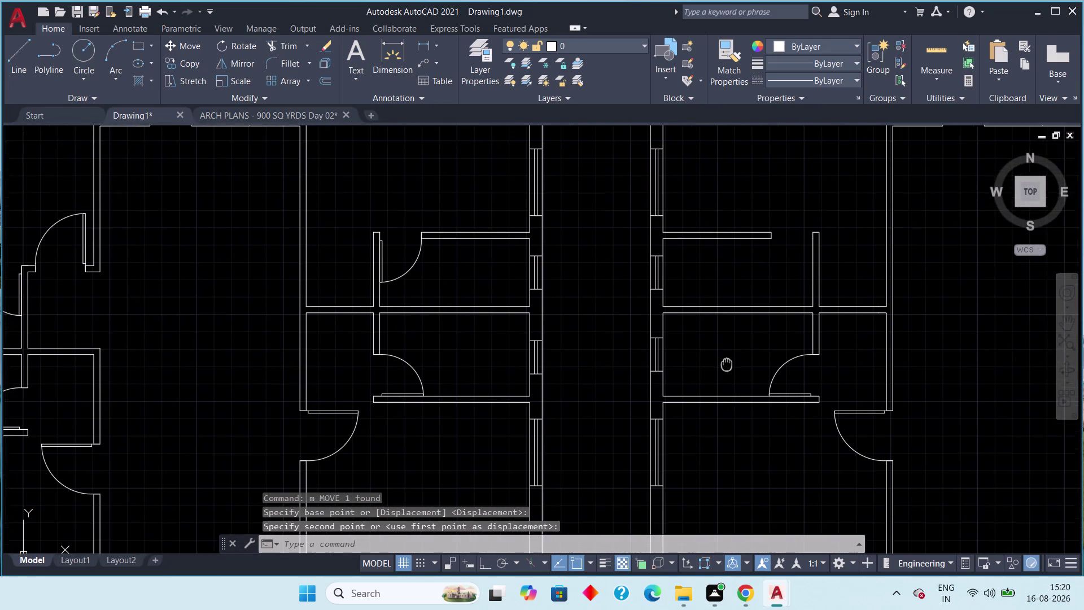
middle_drag(727, 363, 720, 398)
click(417, 297)
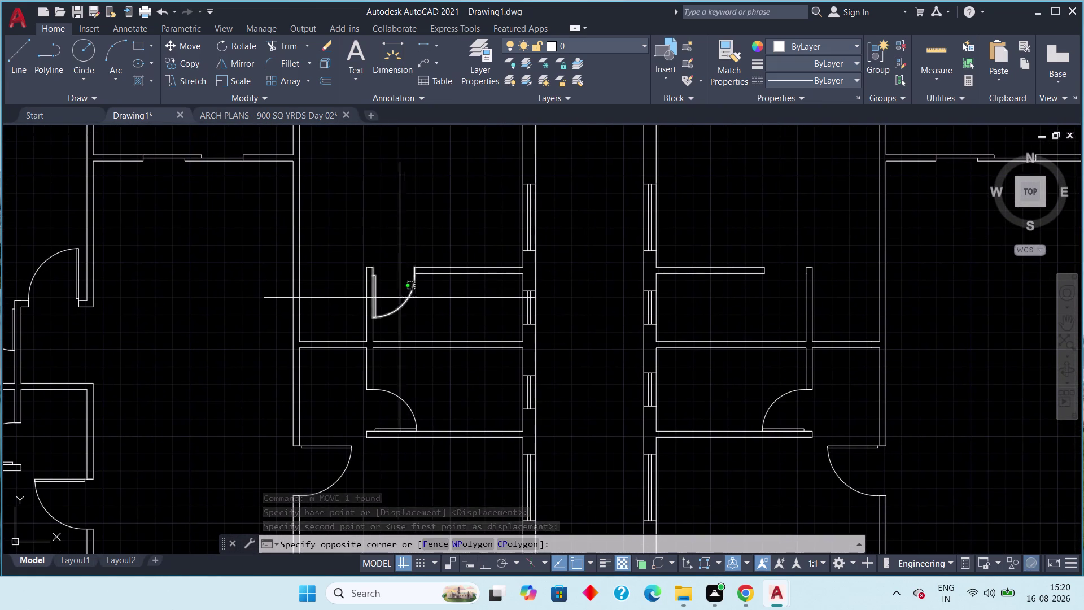
click(399, 297)
key(c)
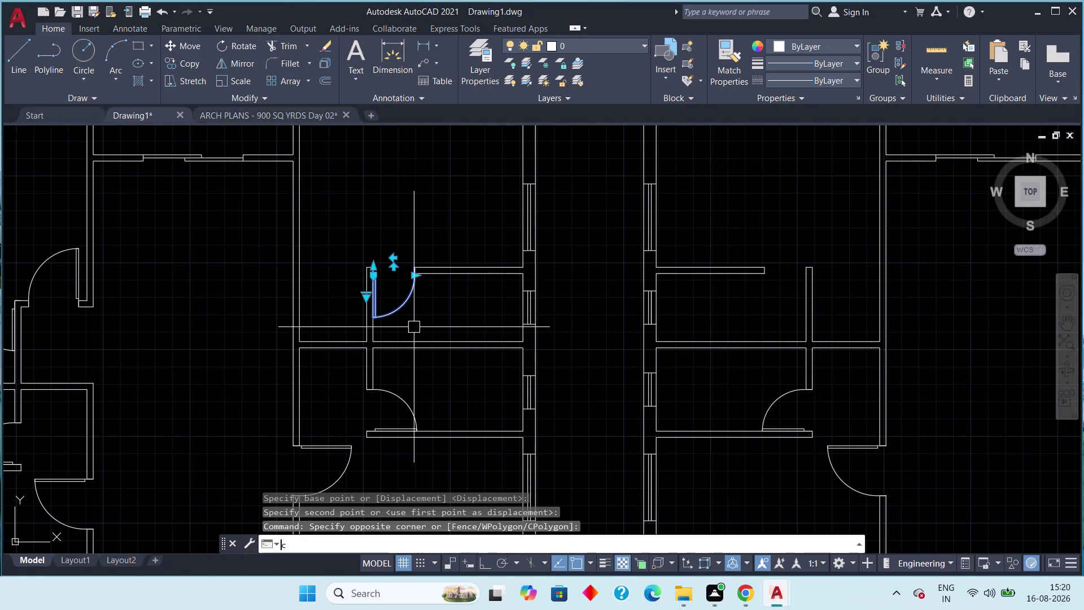
key(o)
key(space)
click(397, 308)
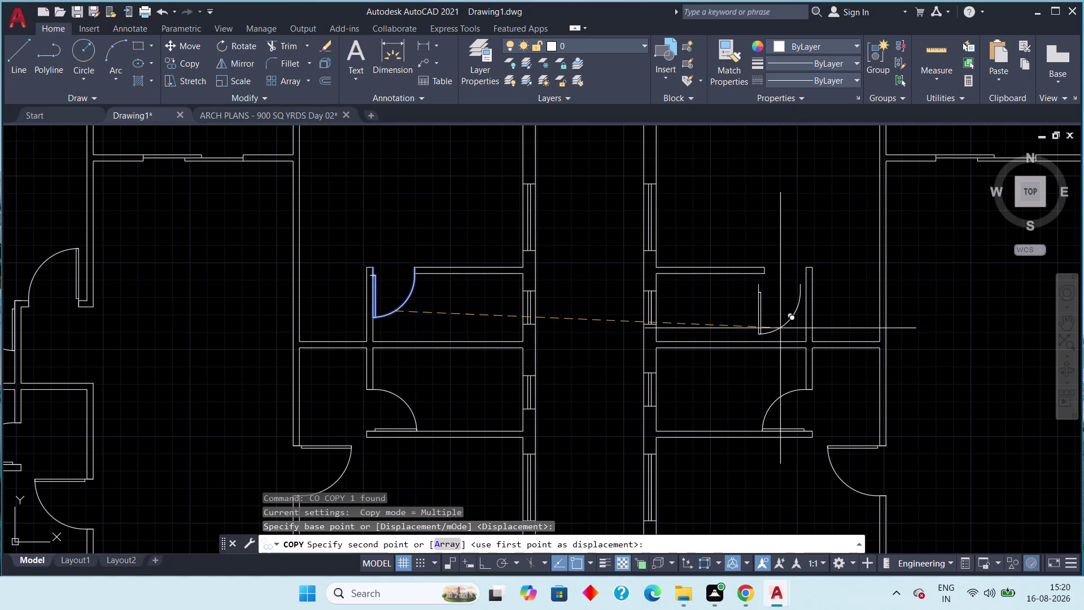
click(780, 328)
key(Escape)
Flip the copied upper door with its grip to swing the other way.
click(764, 323)
scroll(up, 3)
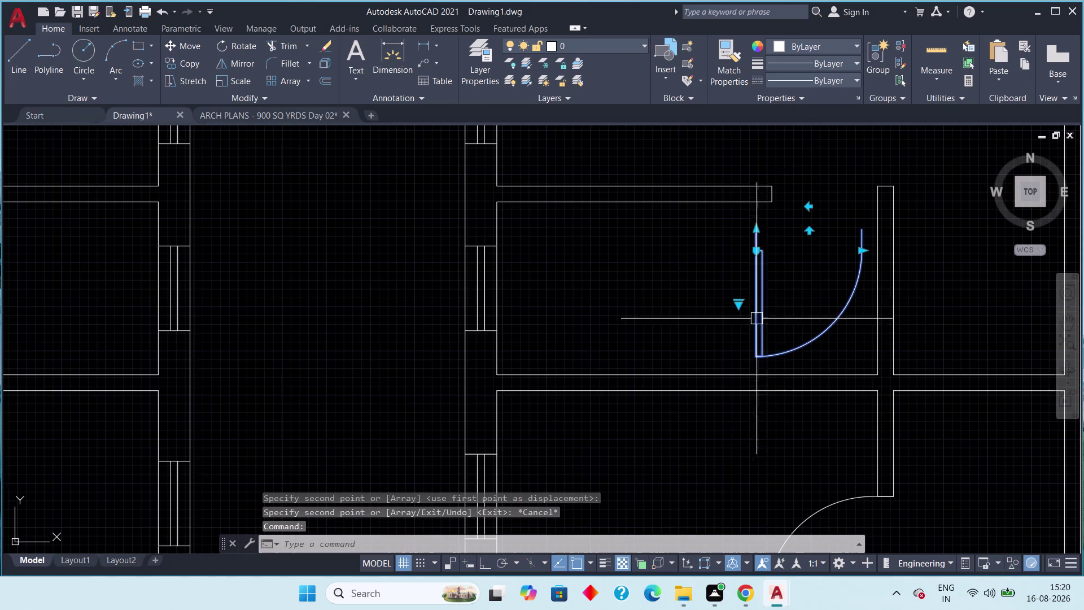
click(807, 207)
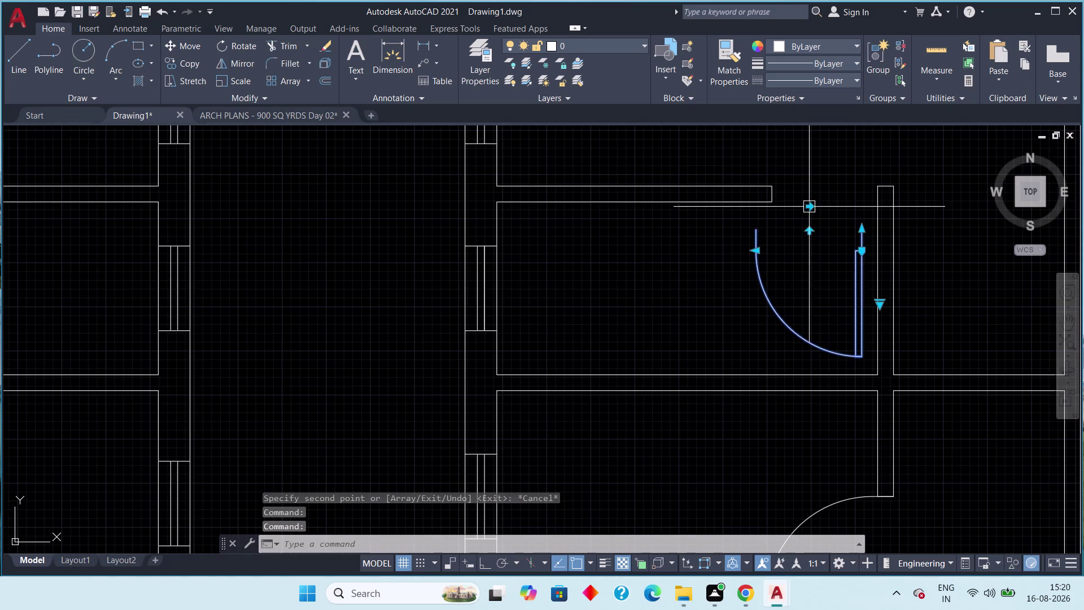
key(Escape)
Move the flipped door so it sits against the wall.
scroll(down, 3)
middle_drag(737, 251, 731, 255)
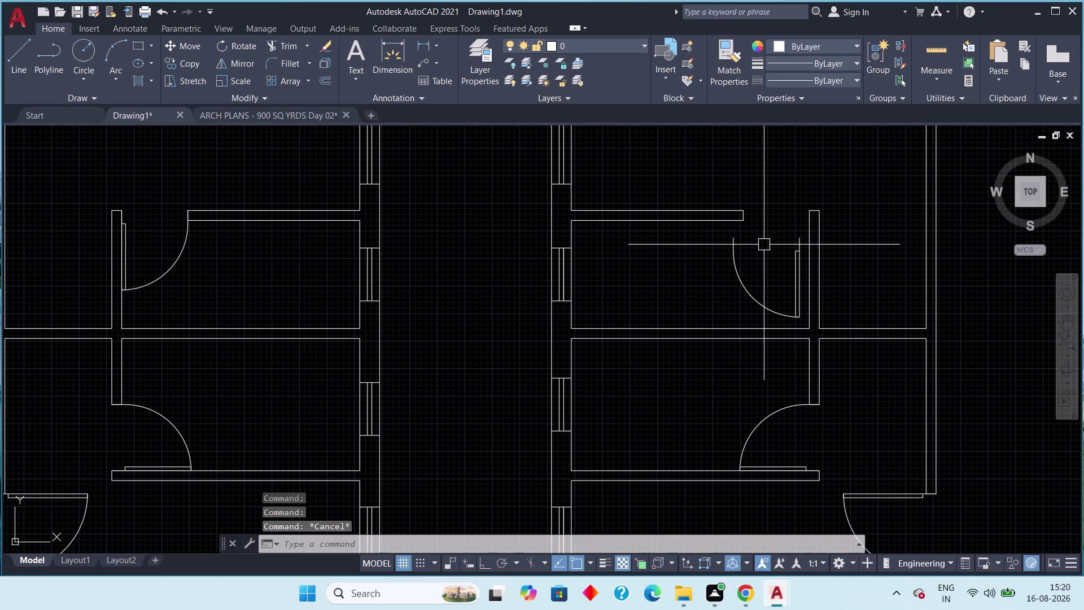
scroll(up, 3)
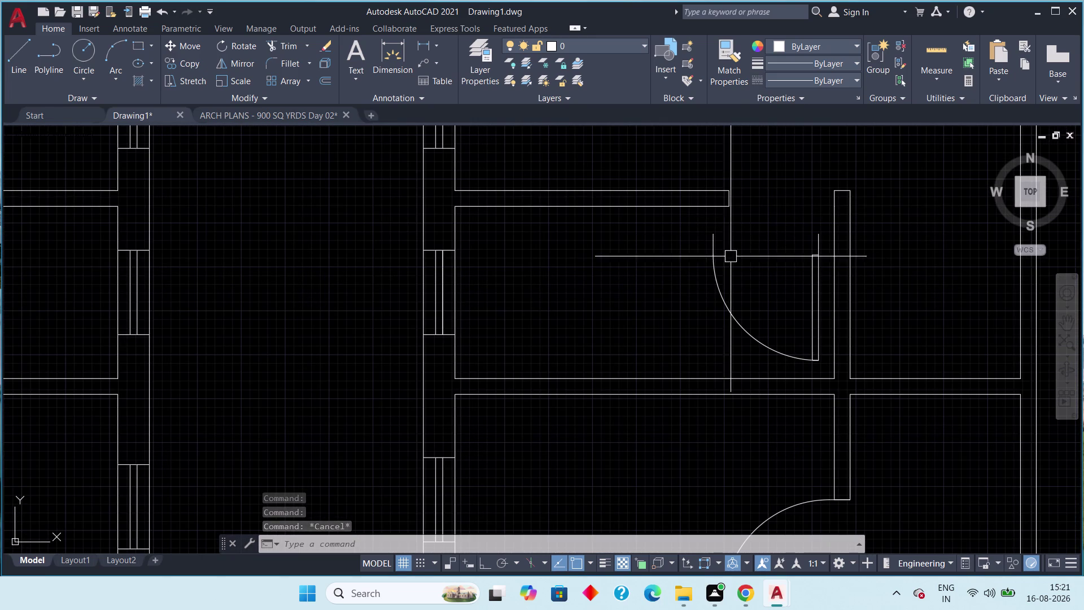
drag(740, 253, 731, 264)
click(696, 282)
key(m)
key(space)
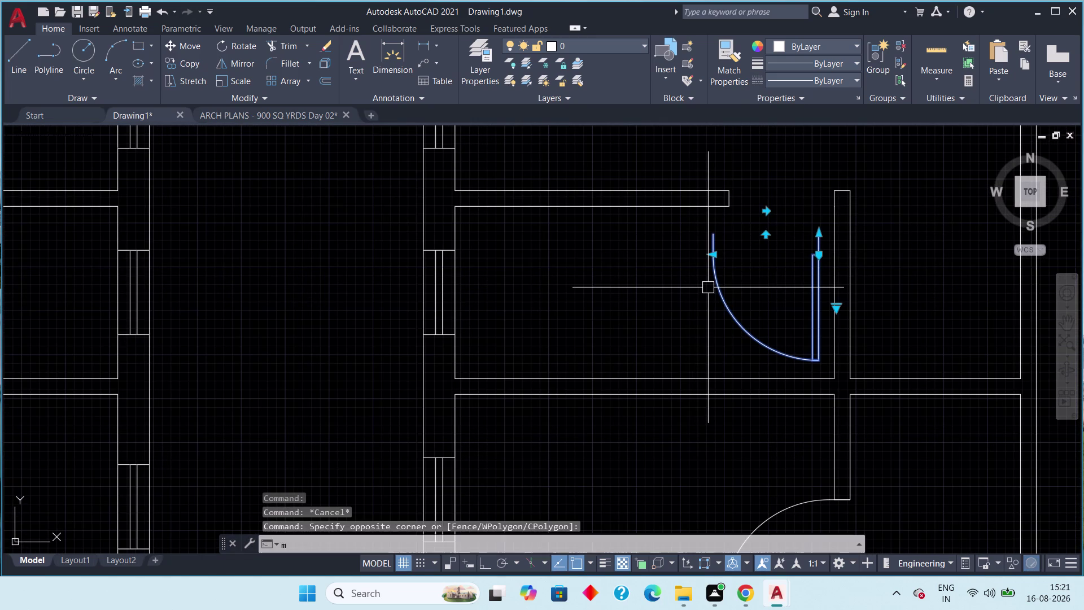
middle_drag(817, 254, 748, 268)
scroll(up, 3)
click(744, 253)
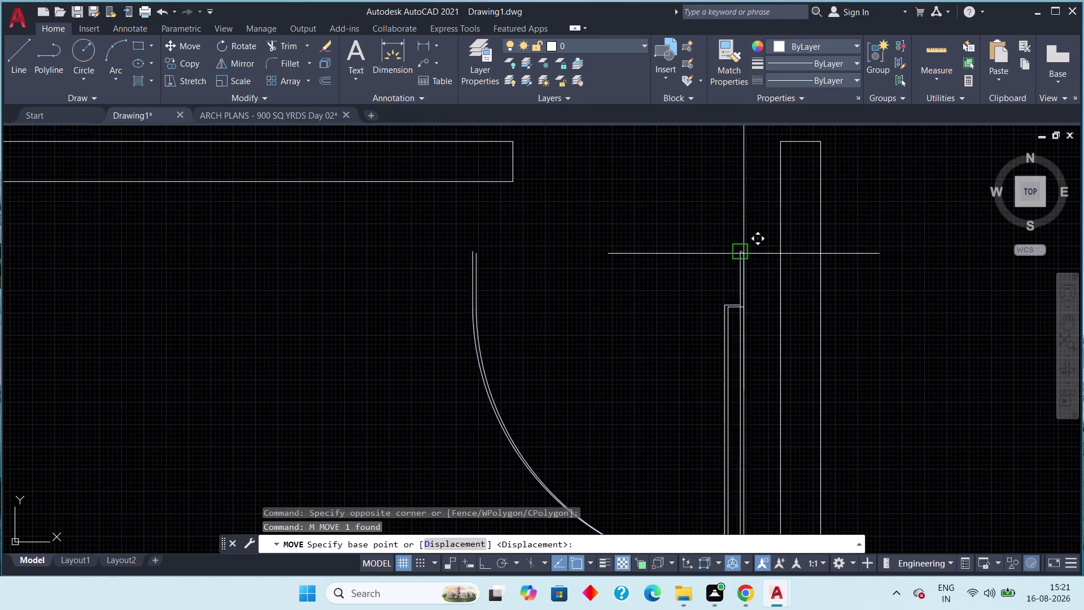
middle_drag(766, 238, 747, 307)
click(764, 215)
Zoom out over the house plan and select the upper right wing door block.
scroll(down, 3)
middle_drag(715, 261, 738, 250)
scroll(down, 3)
scroll(down, 3)
middle_drag(682, 318, 718, 272)
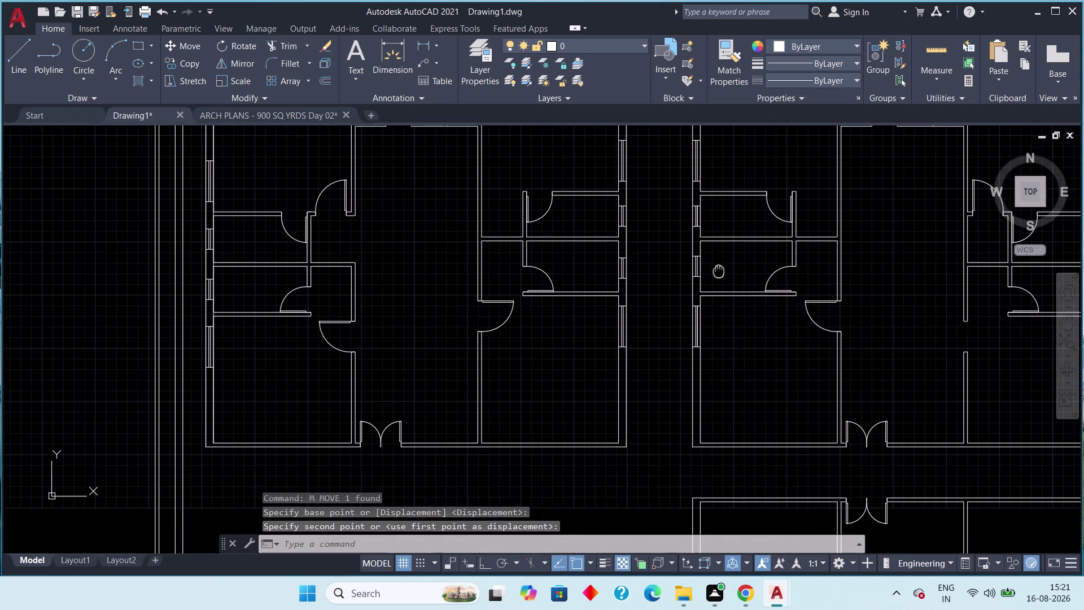
middle_drag(719, 272, 719, 271)
key(Escape)
scroll(down, 3)
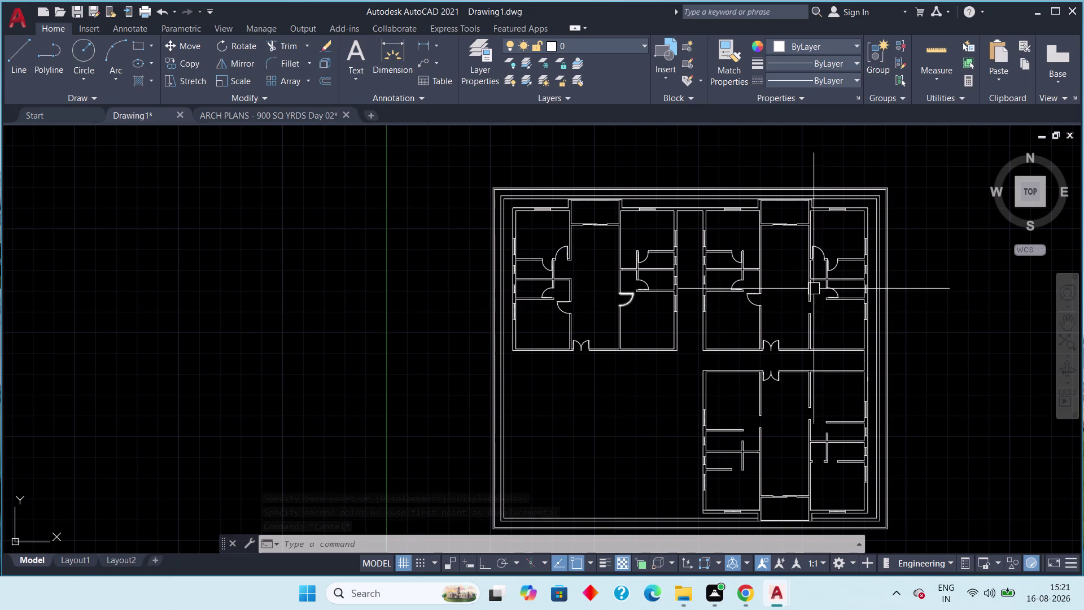
middle_drag(772, 382, 708, 281)
middle_drag(724, 298, 682, 337)
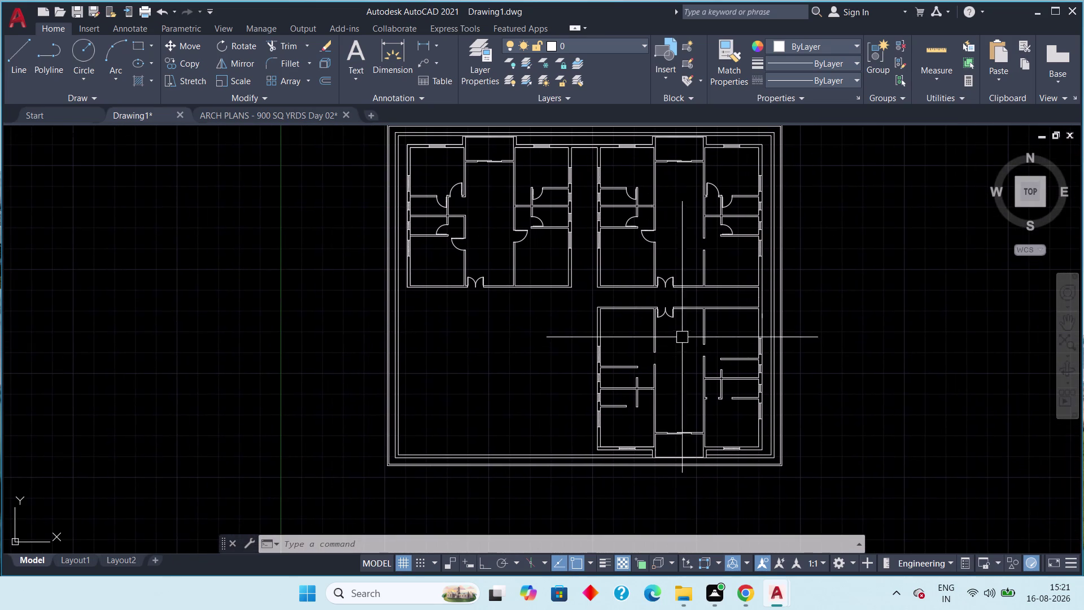
middle_drag(738, 346, 735, 347)
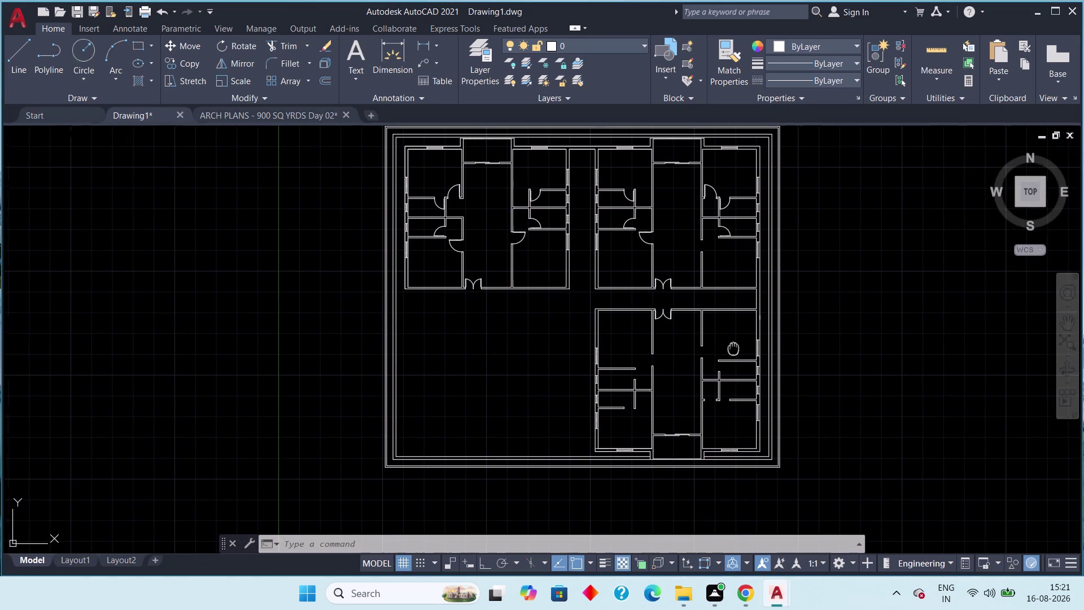
middle_drag(735, 348, 716, 362)
scroll(up, 3)
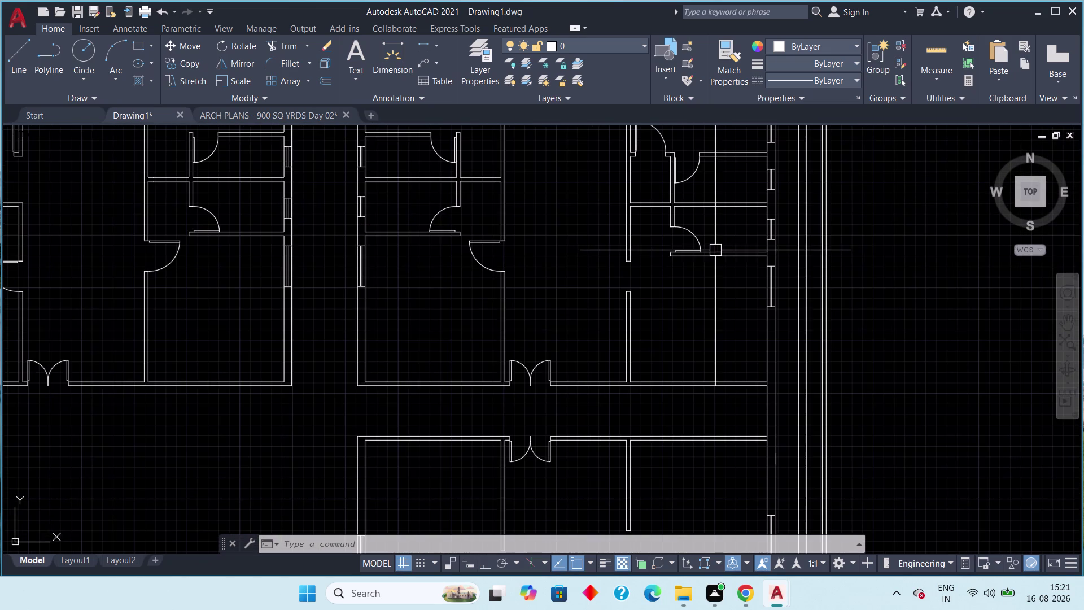
click(693, 239)
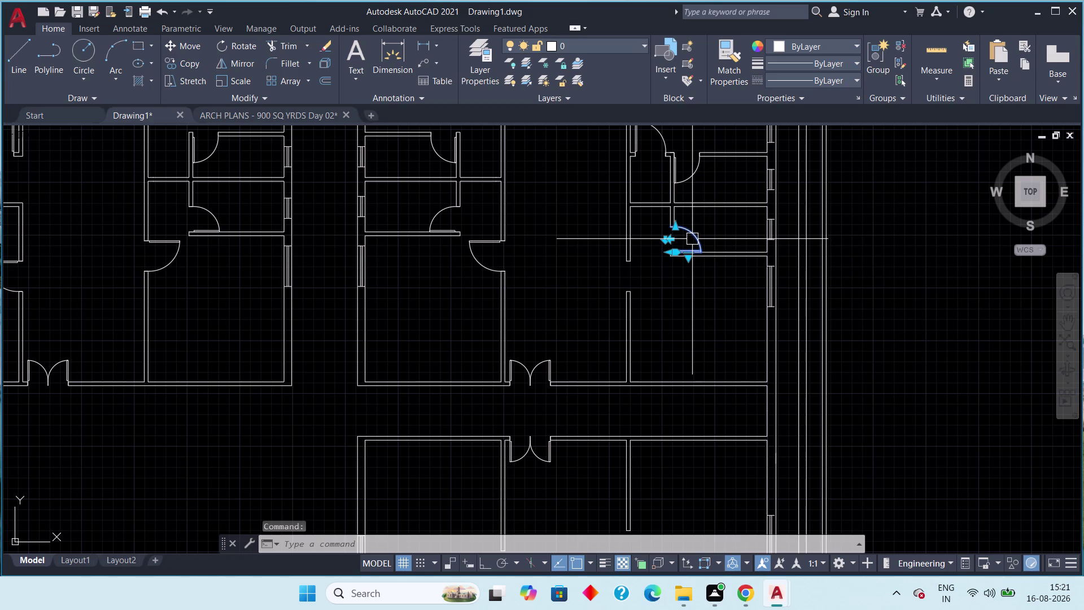
Start copying the upper-wing door, then cancel the attempt.
key(c)
text(o)
key(space)
scroll(down, 3)
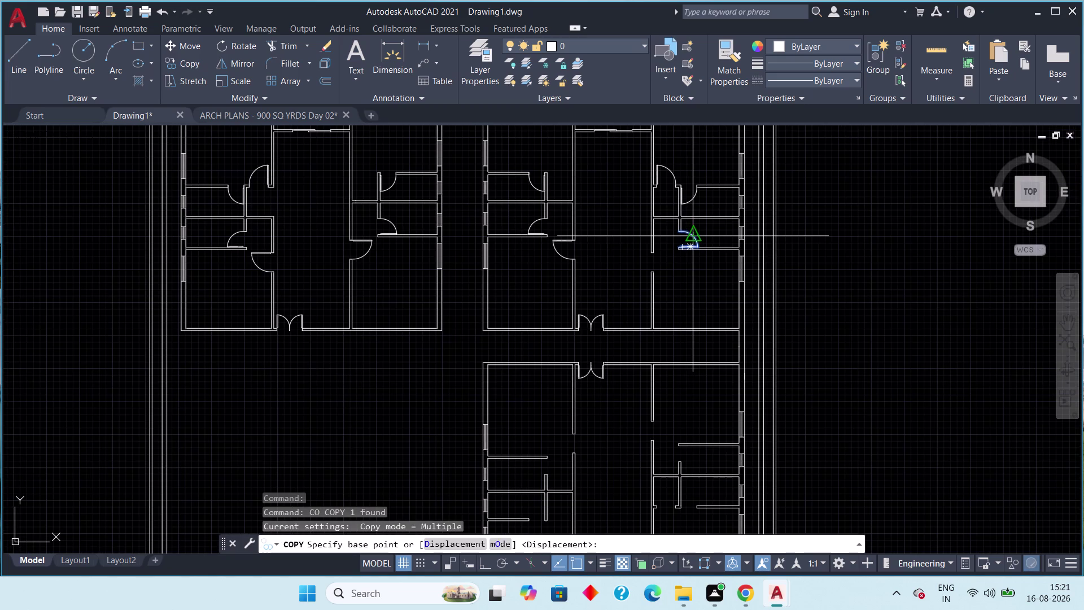
click(693, 239)
key(Escape)
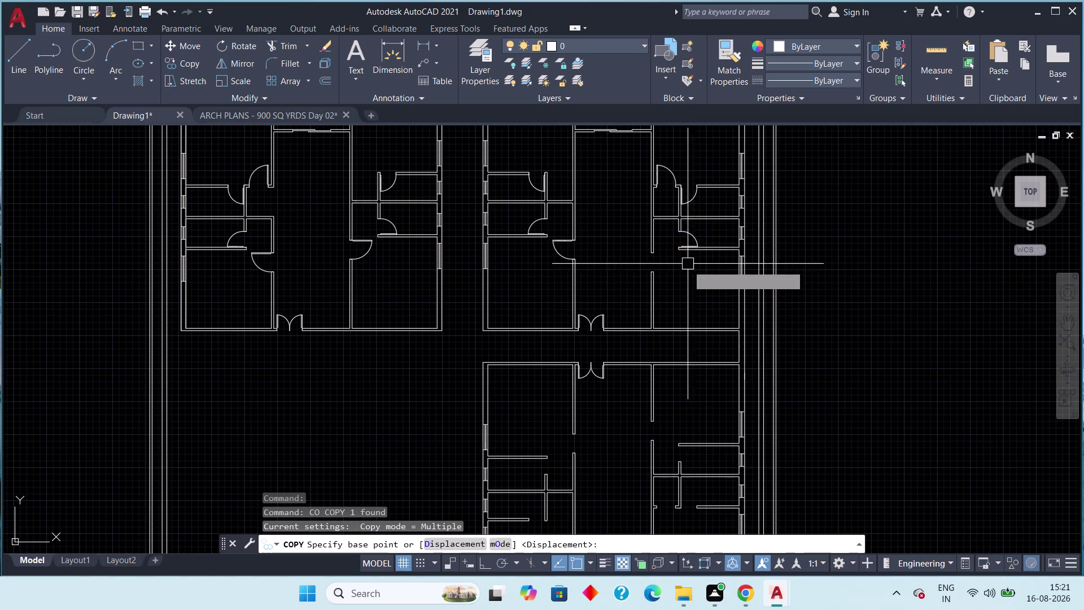
Copy the door from its hinge into a lower right wing room opening.
click(692, 234)
key(c)
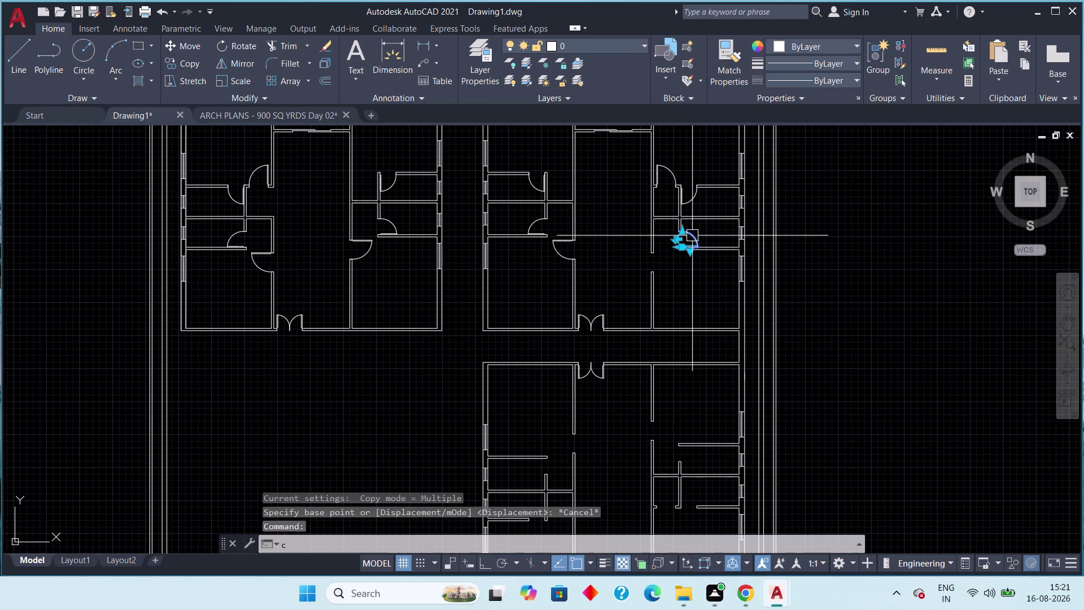
key(o)
key(space)
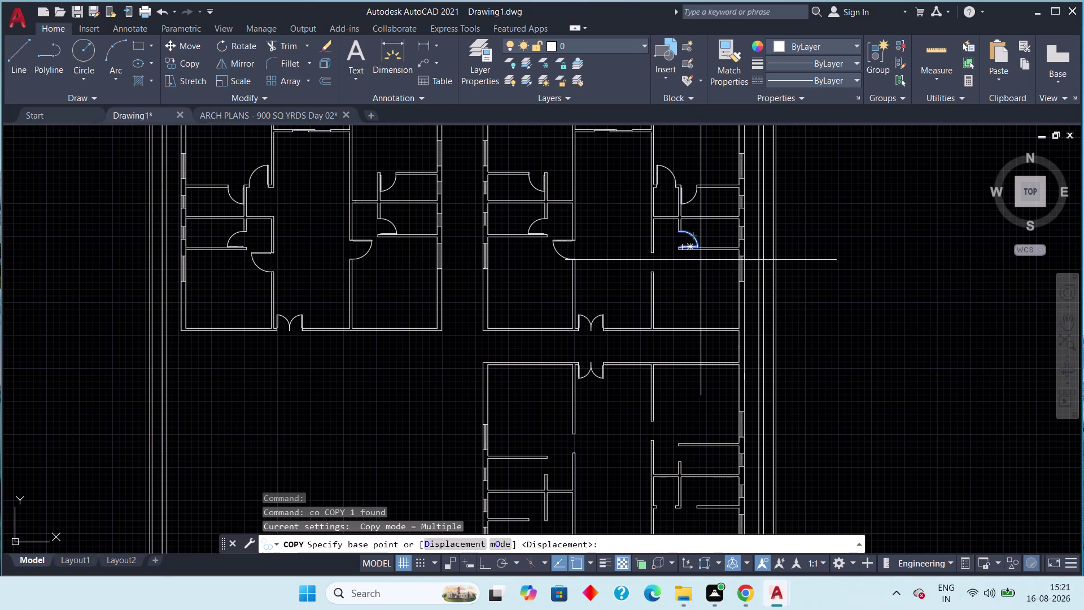
click(695, 238)
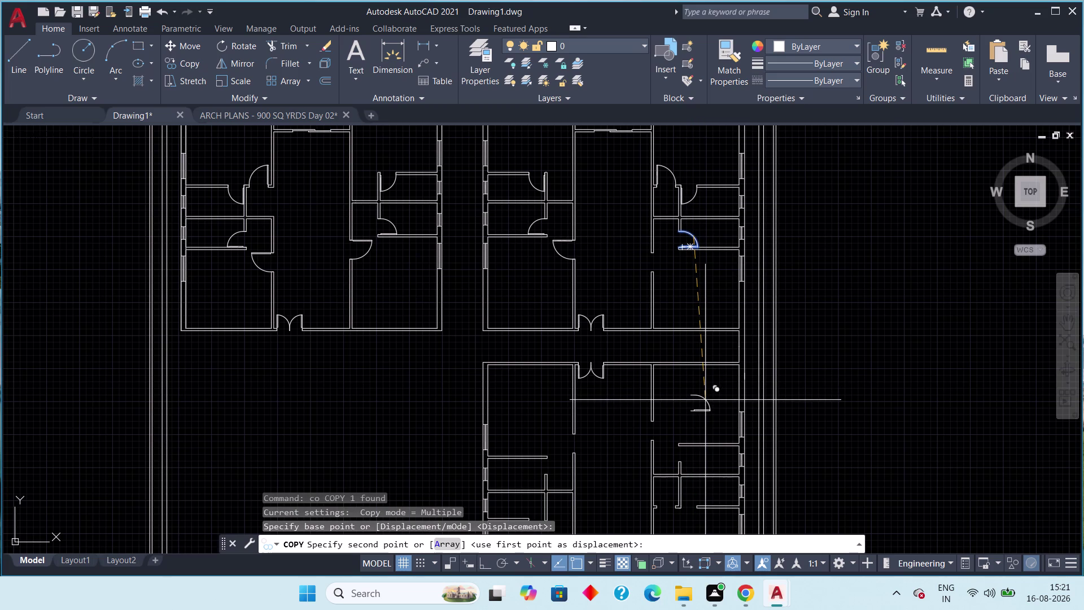
middle_drag(706, 405, 682, 377)
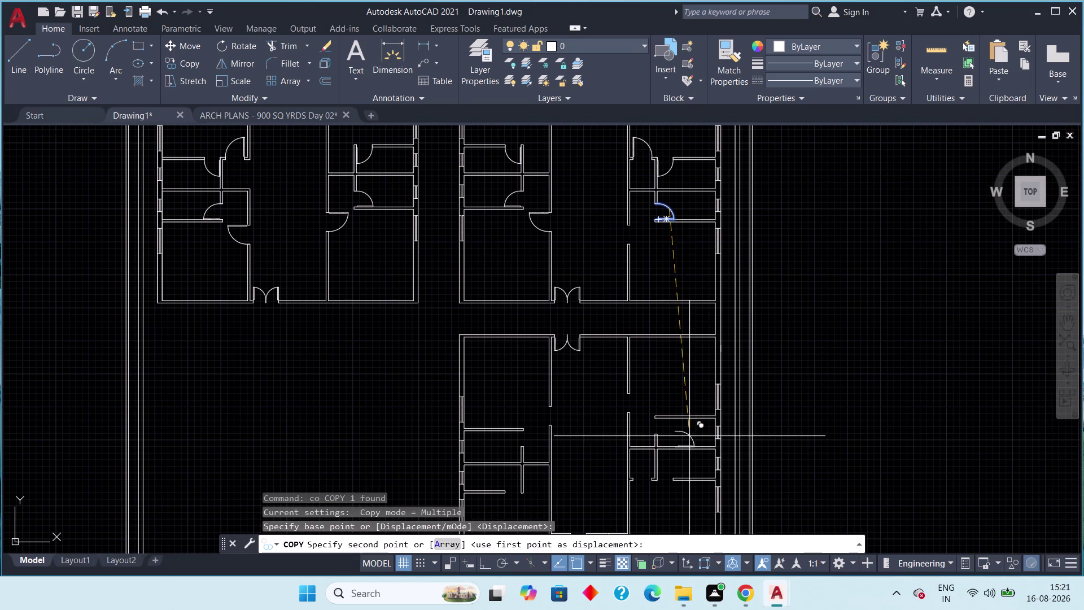
click(679, 430)
key(Escape)
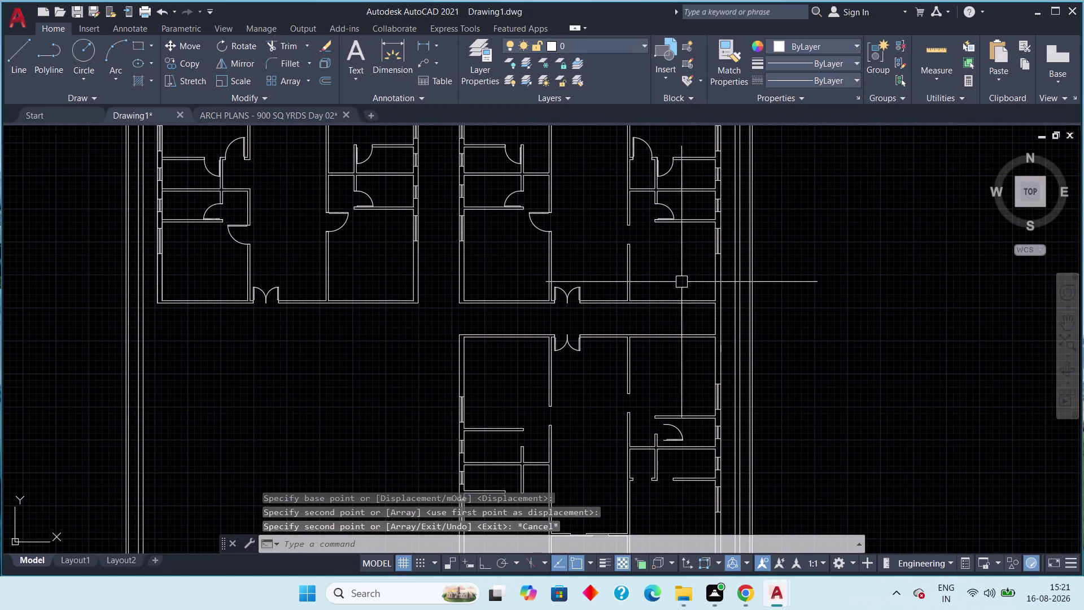
Copy the upper-wing door again into the second lower-wing opening.
click(667, 171)
key(c)
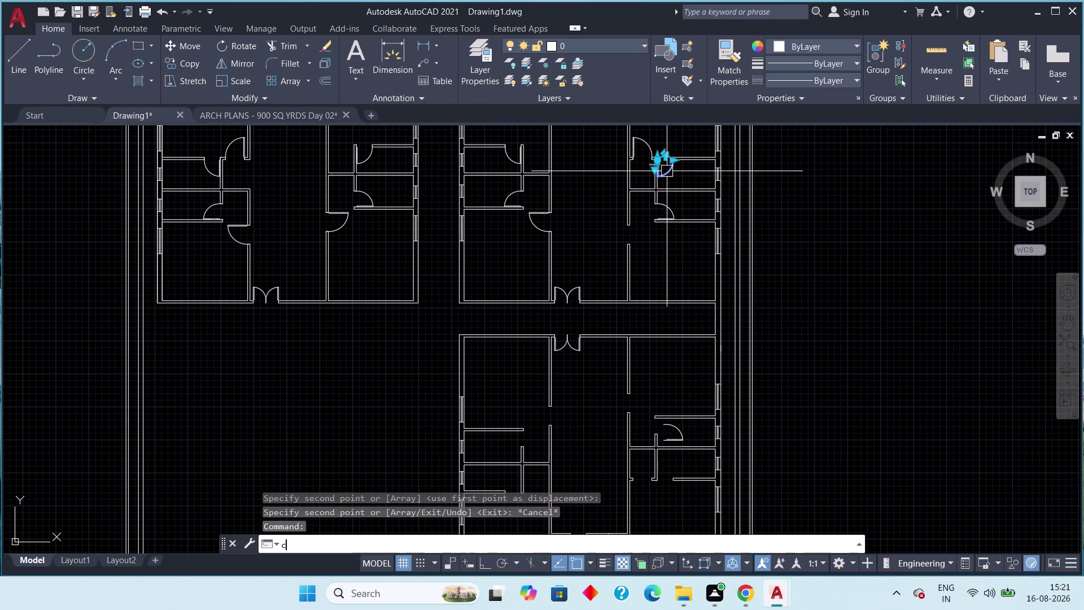
key(o)
key(space)
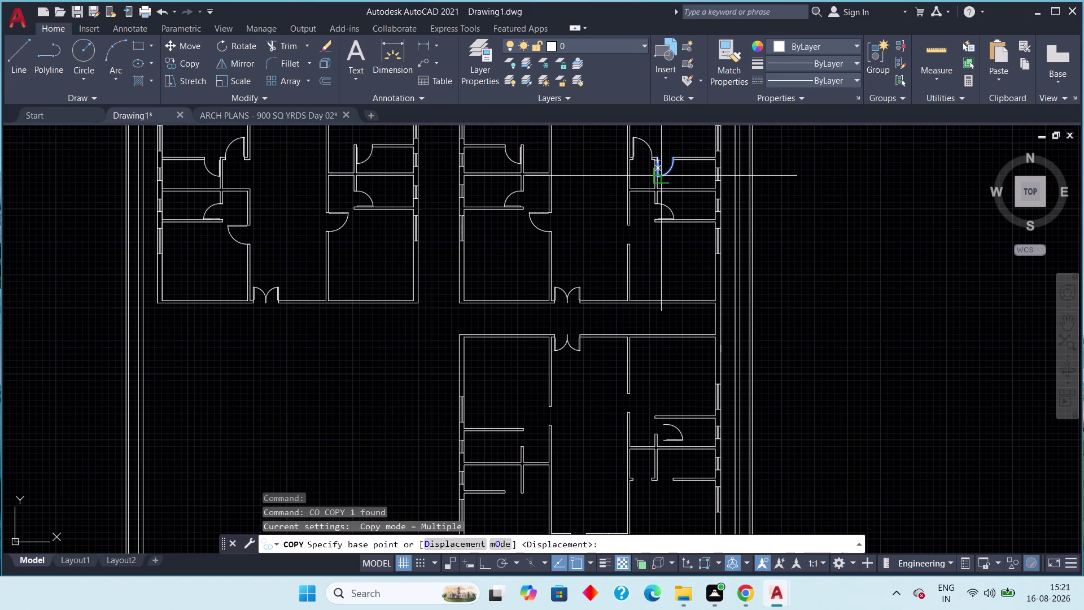
click(665, 174)
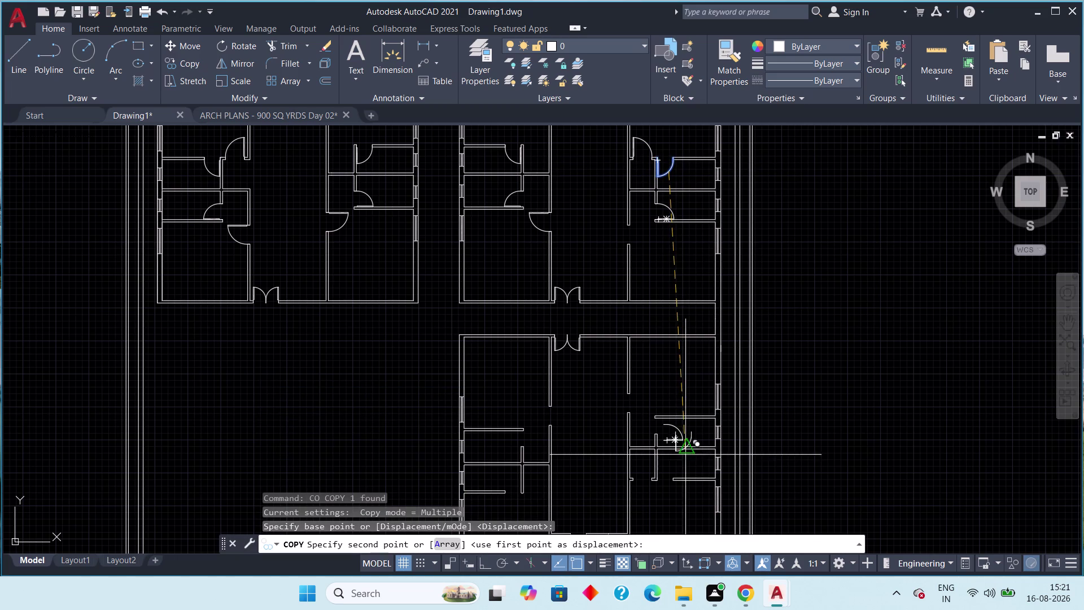
click(680, 470)
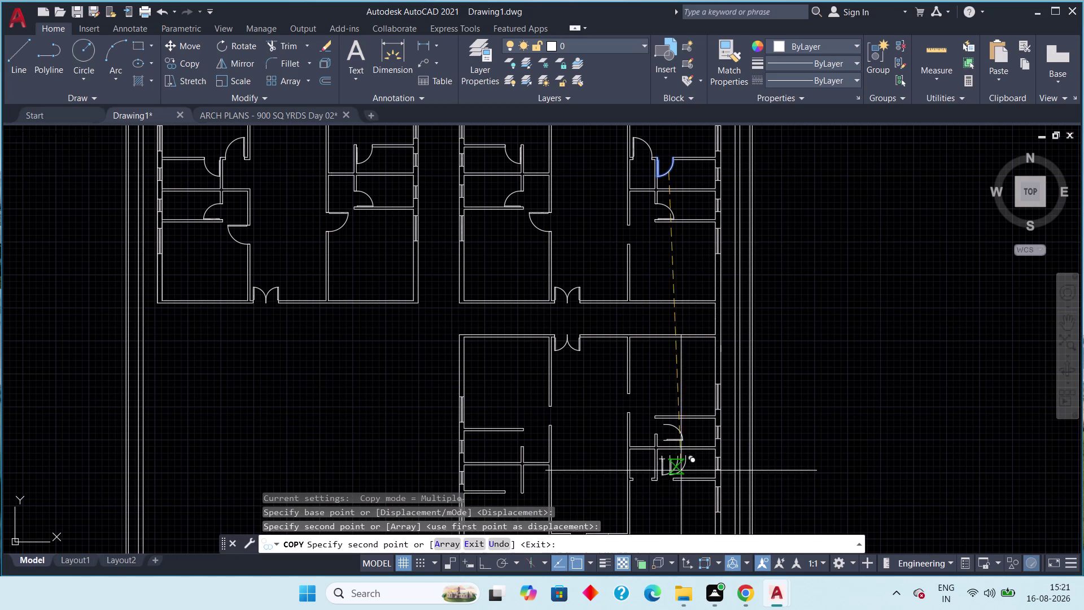
key(Escape)
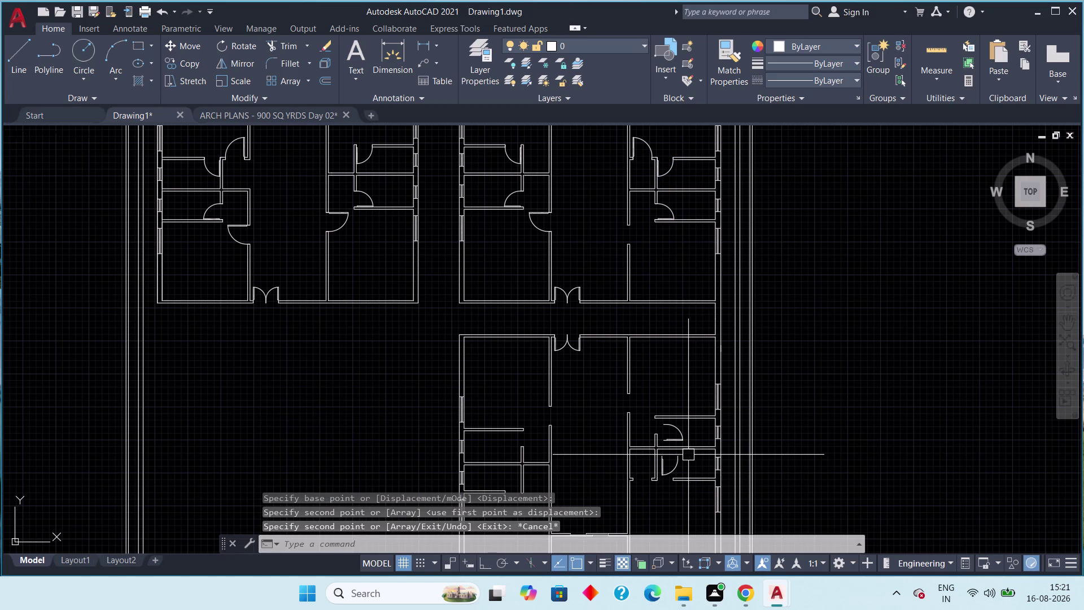
Pan the view to centre on the lower right rooms.
middle_drag(705, 264, 696, 290)
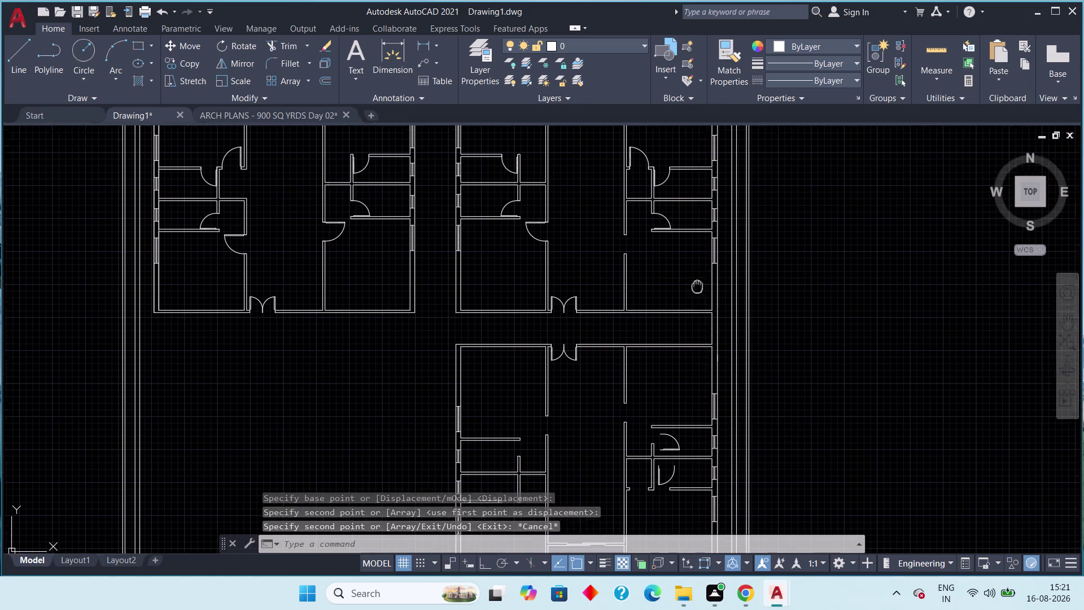
middle_drag(696, 290, 685, 323)
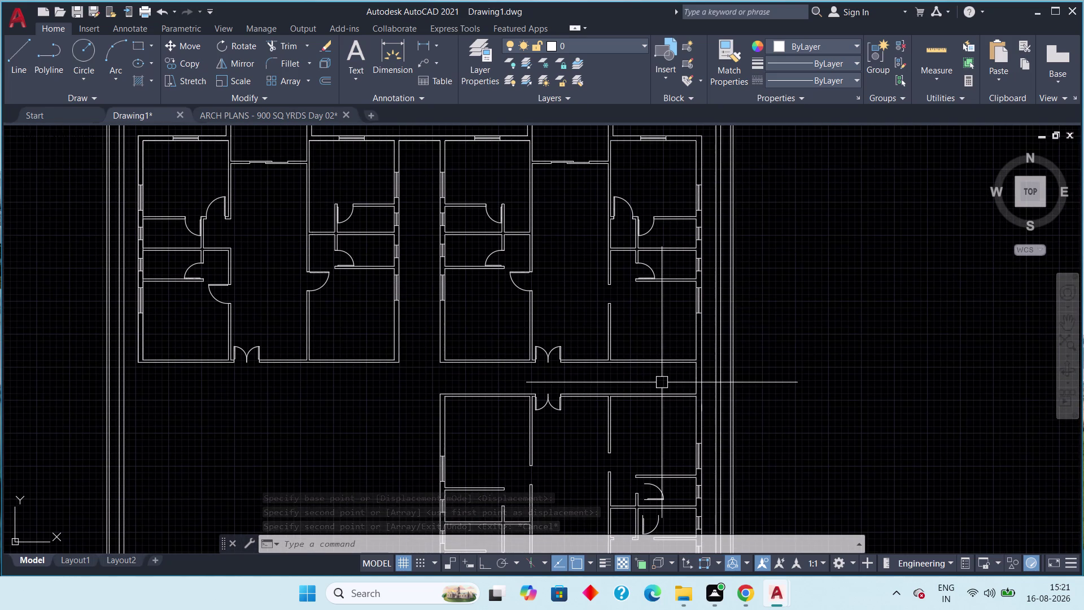
middle_drag(663, 391, 655, 331)
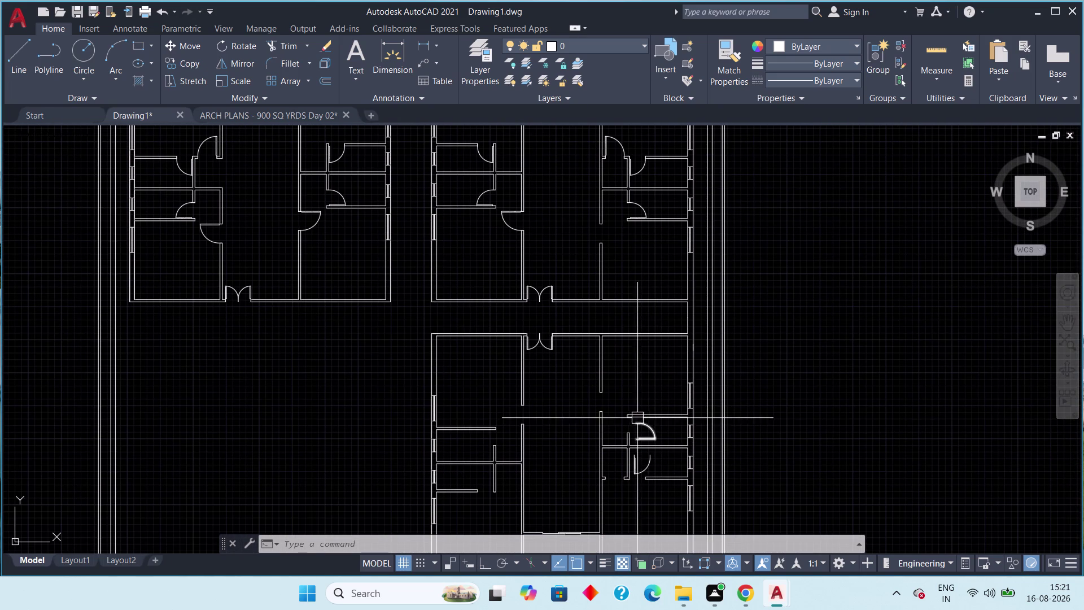
scroll(up, 3)
scroll(down, 3)
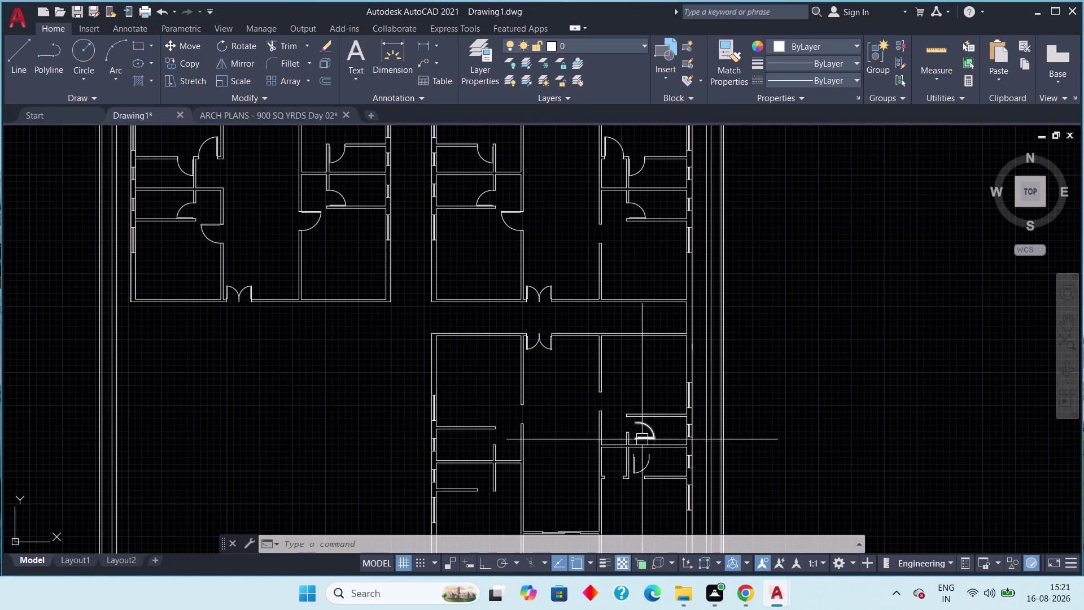
middle_drag(661, 430, 655, 440)
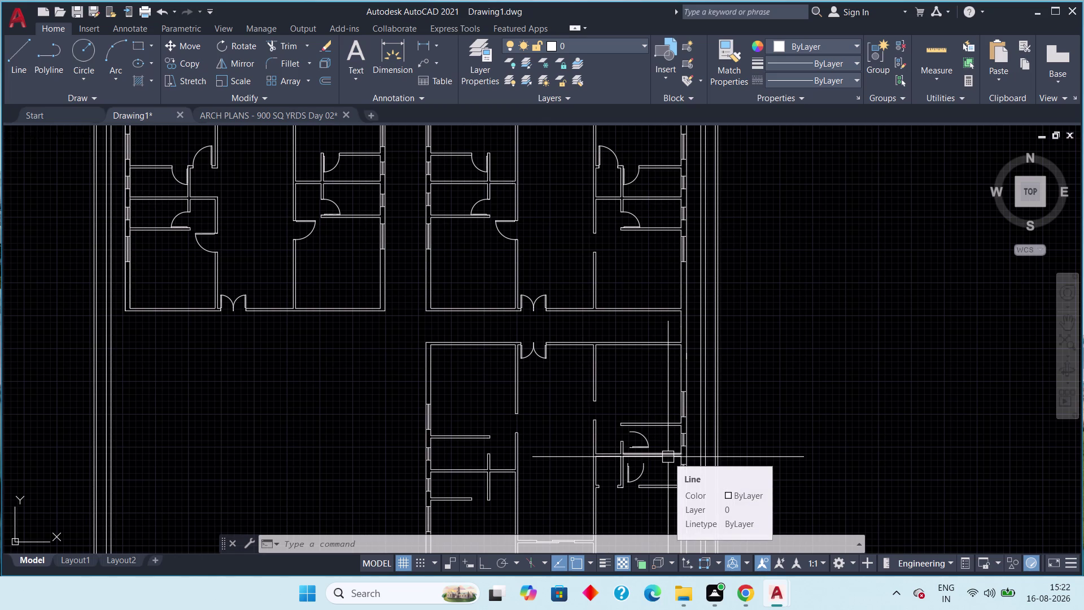
middle_drag(669, 443, 666, 443)
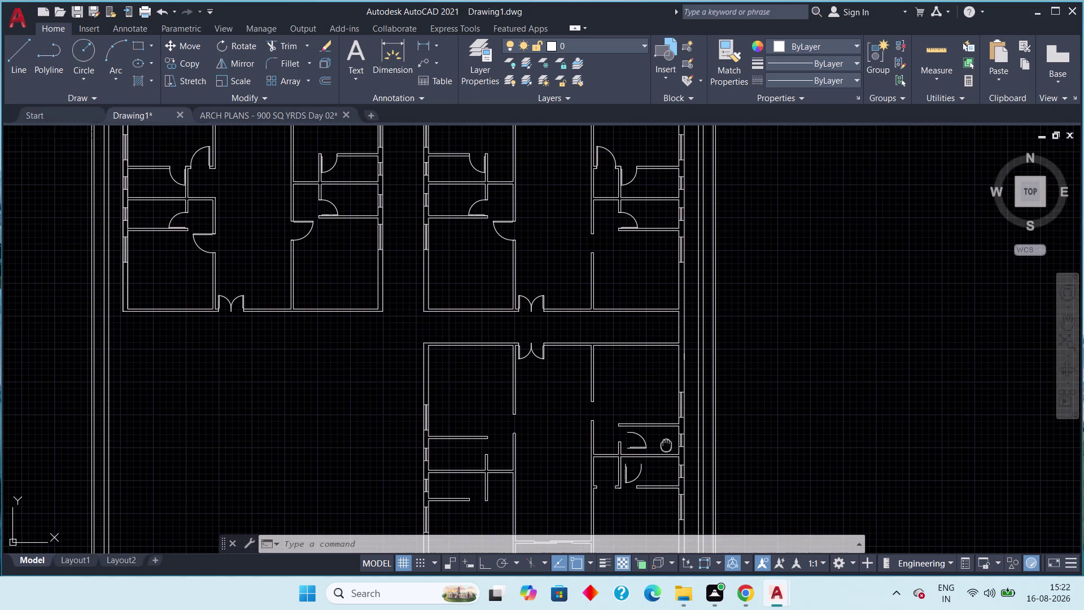
middle_drag(667, 444, 666, 483)
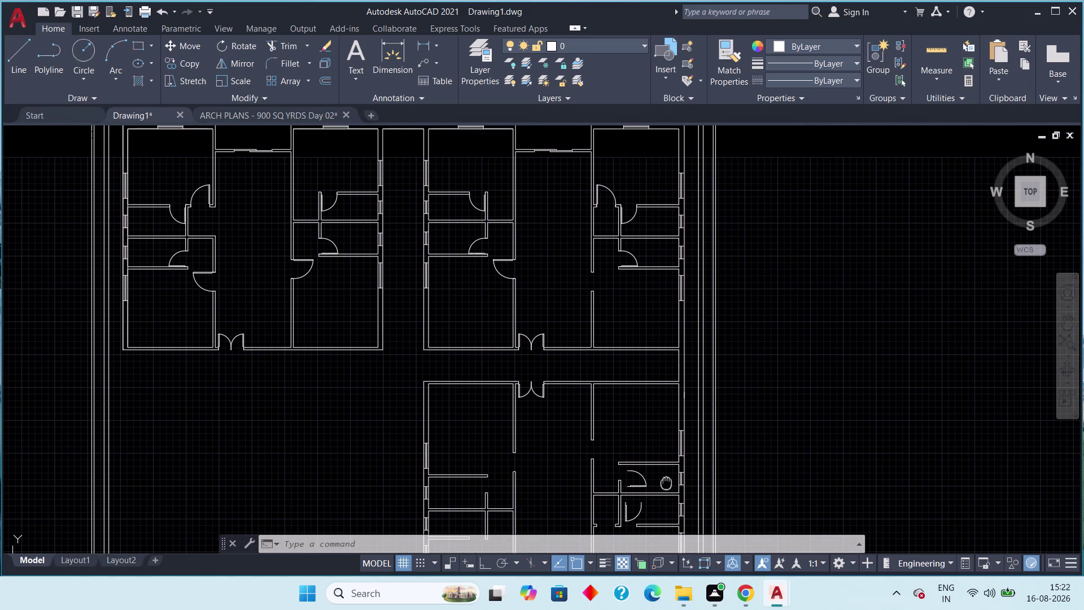
middle_drag(666, 482, 666, 483)
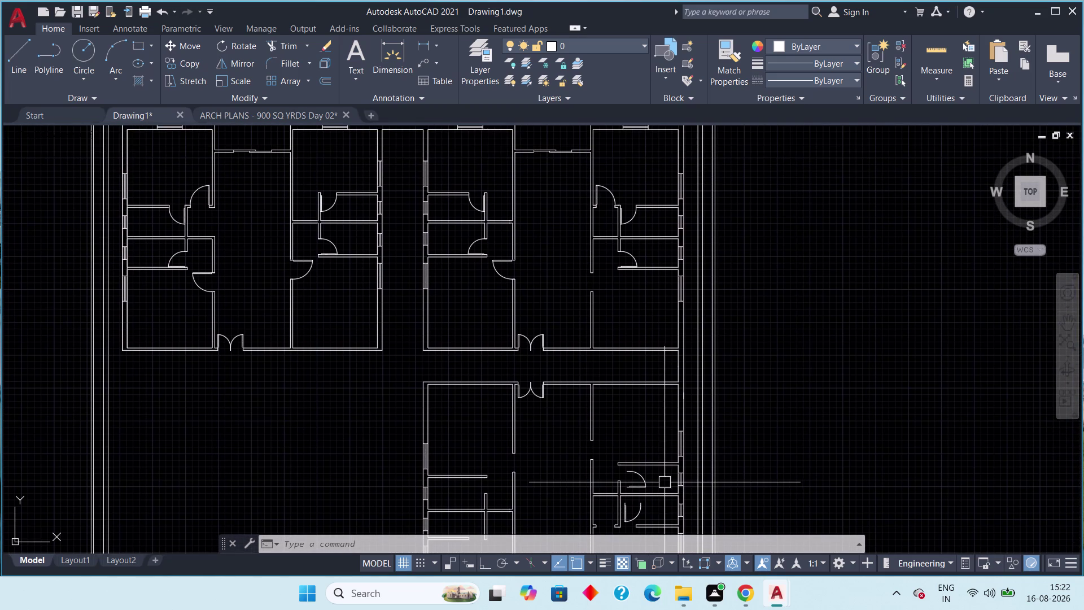
middle_drag(663, 478, 659, 449)
scroll(down, 3)
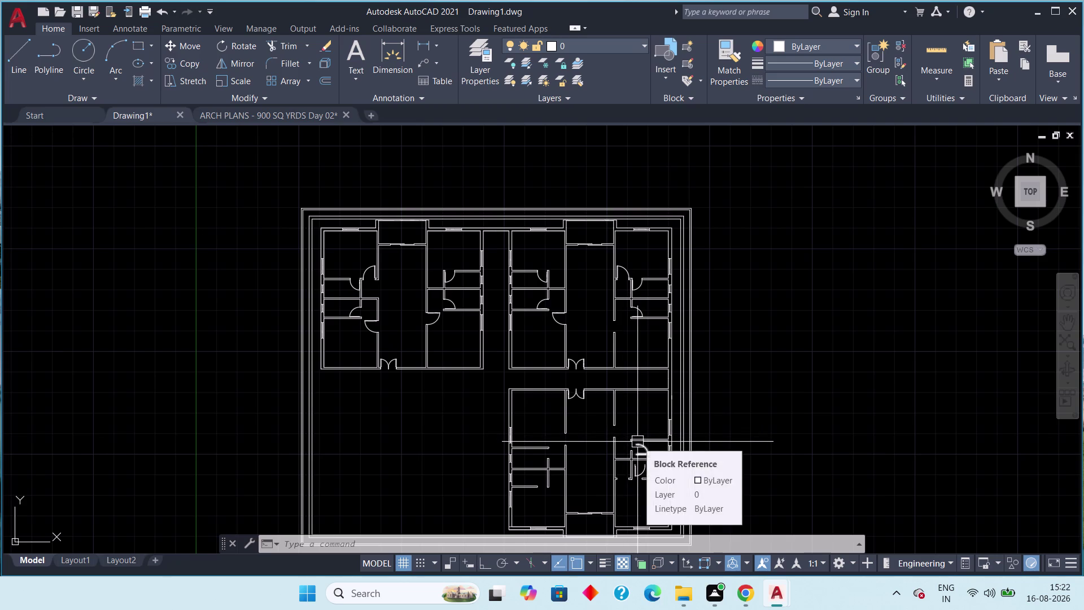
middle_drag(641, 424, 636, 393)
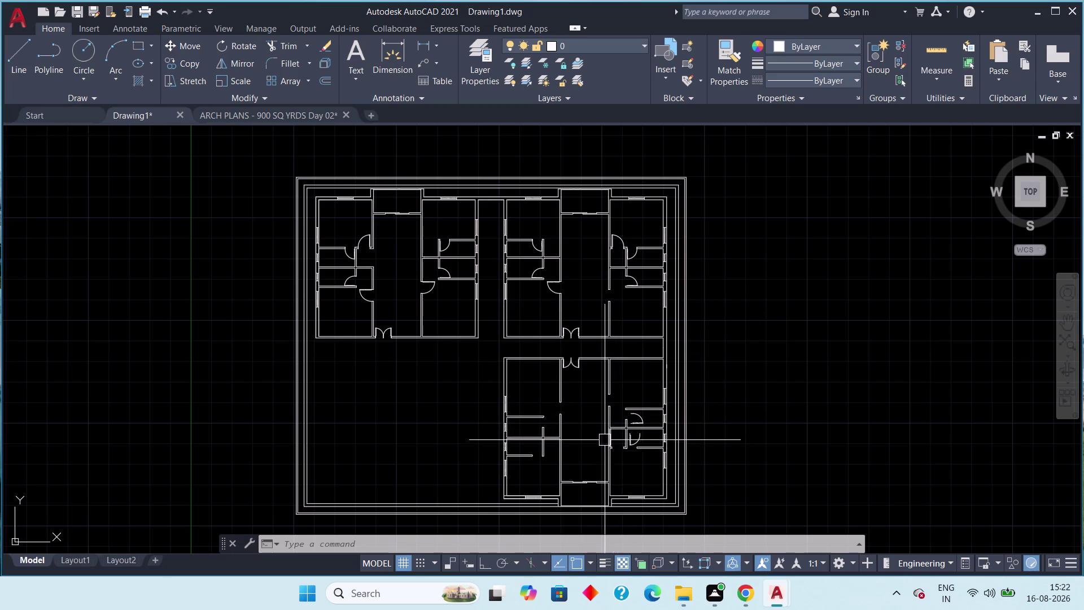
scroll(up, 3)
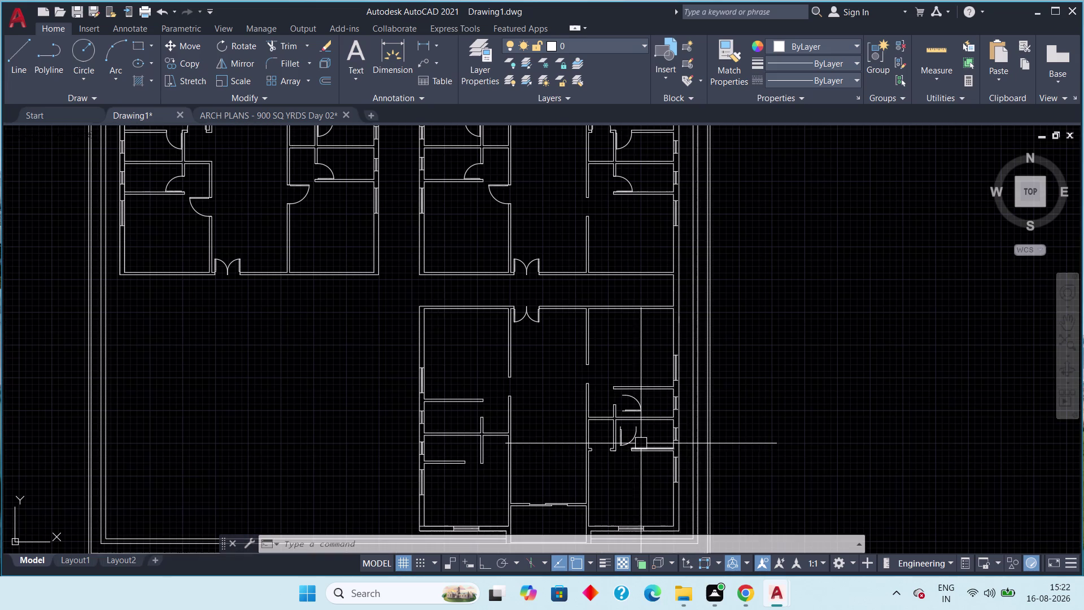
Delete the two misplaced door copies in the lower wing.
click(633, 436)
key(Delete)
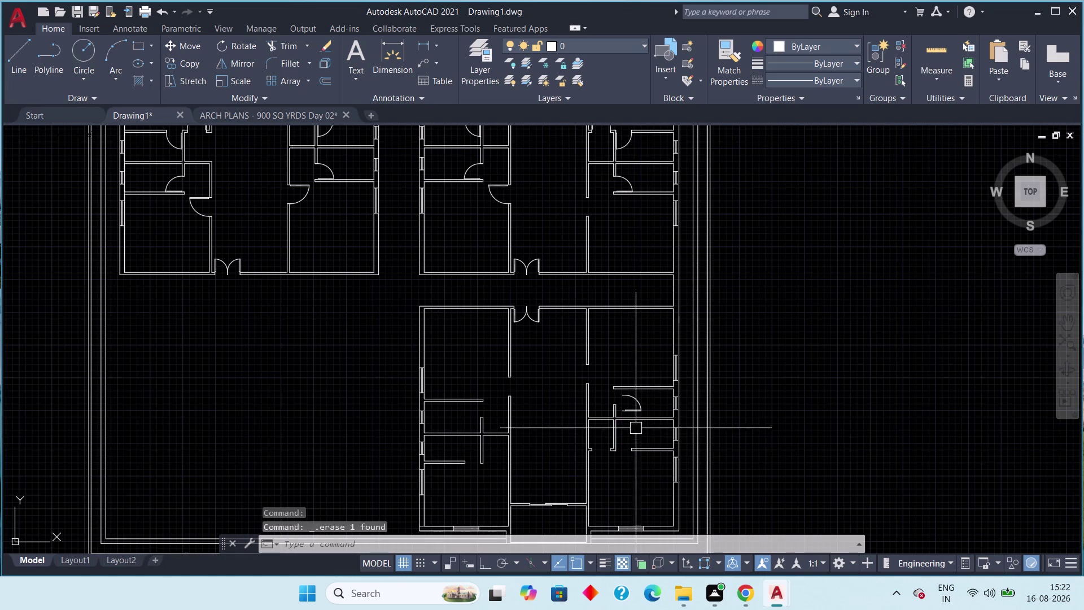
click(638, 406)
key(Delete)
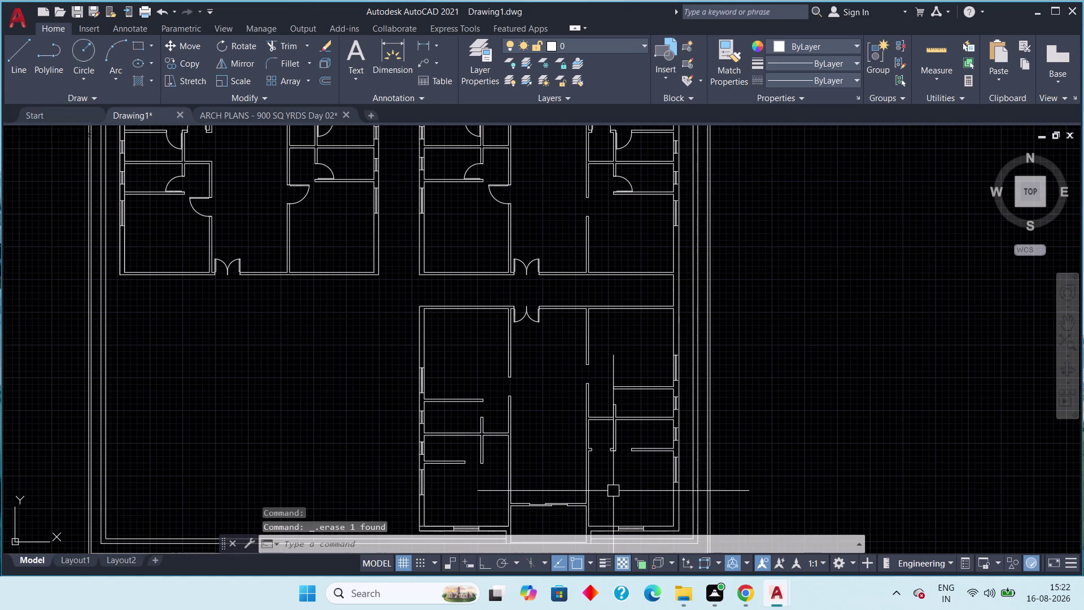
Zoom out and start copying the upper right wing door from its hinge.
middle_drag(614, 480, 629, 467)
scroll(down, 3)
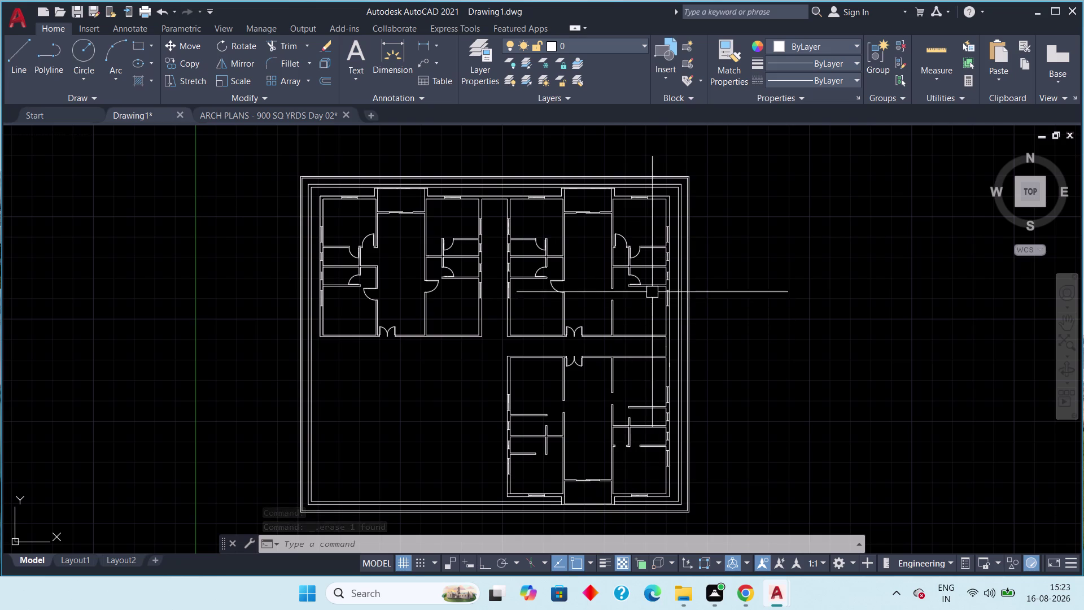
click(628, 233)
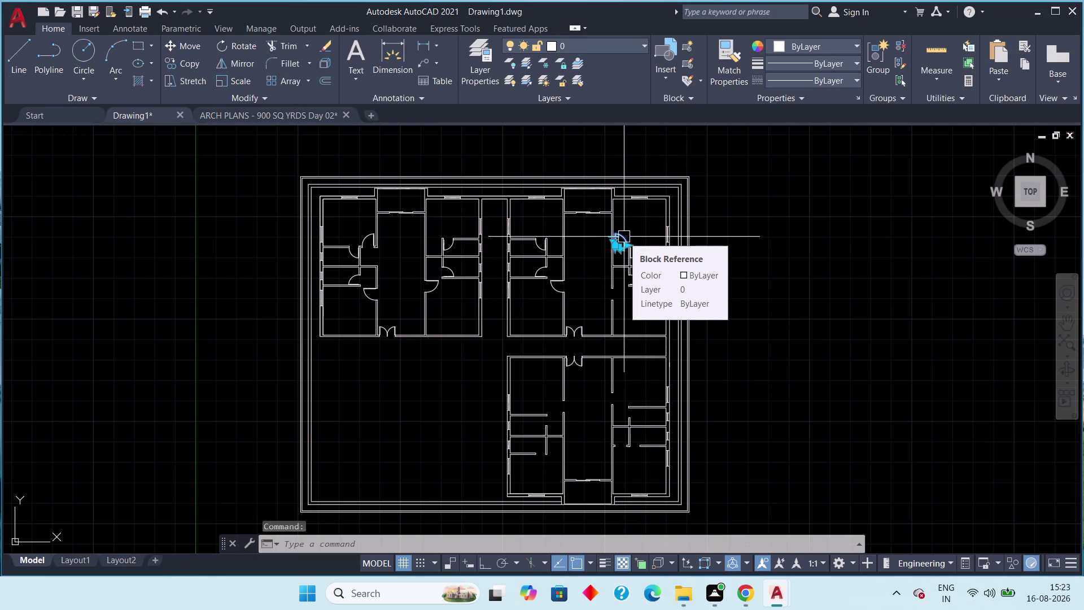
text(co)
key(space)
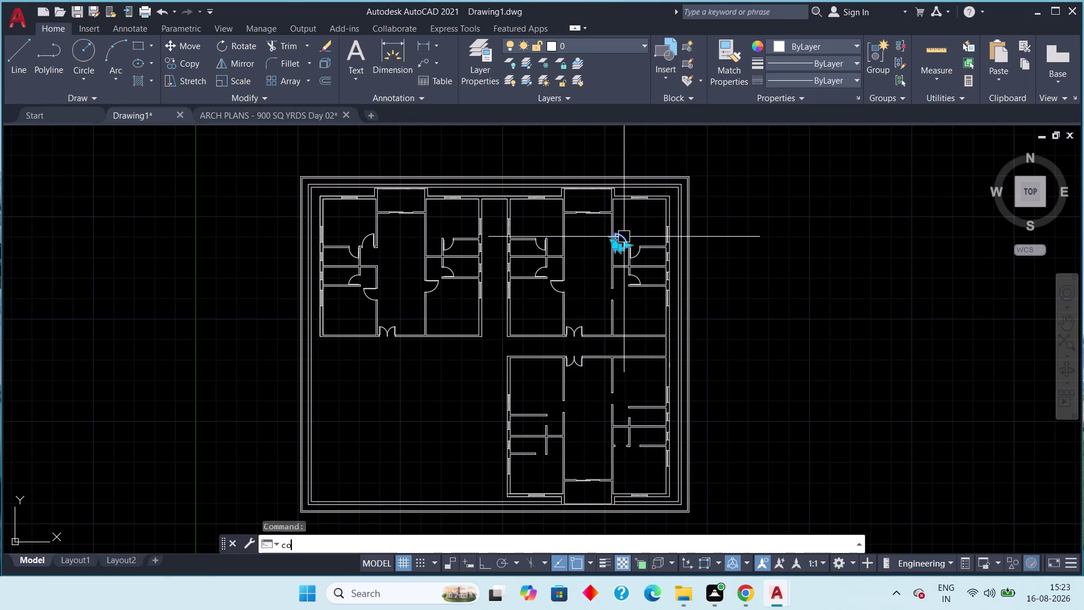
scroll(up, 3)
click(624, 238)
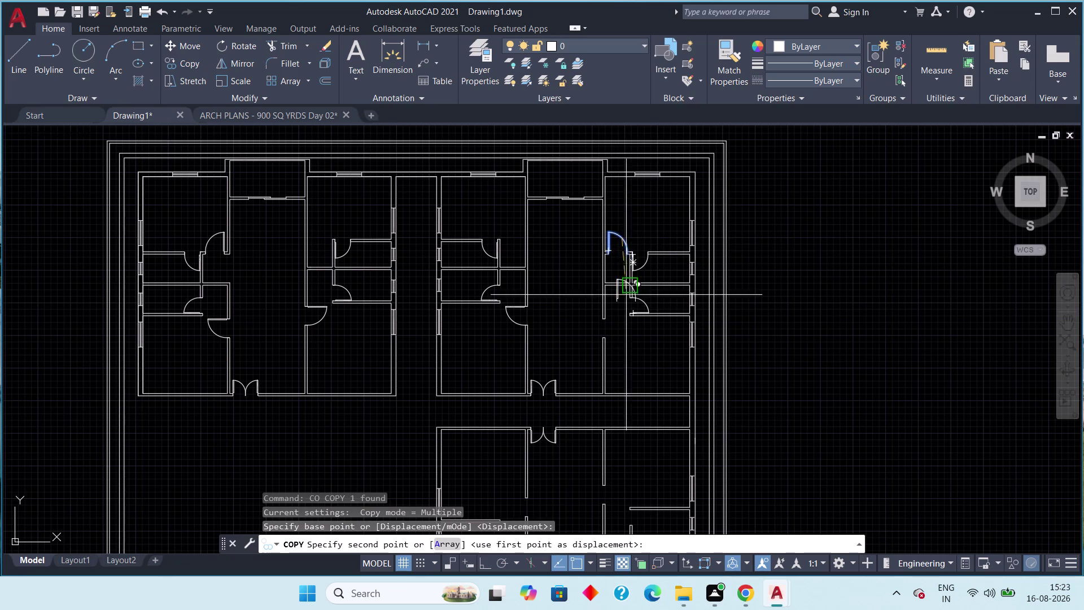
middle_drag(624, 339, 625, 205)
scroll(down, 3)
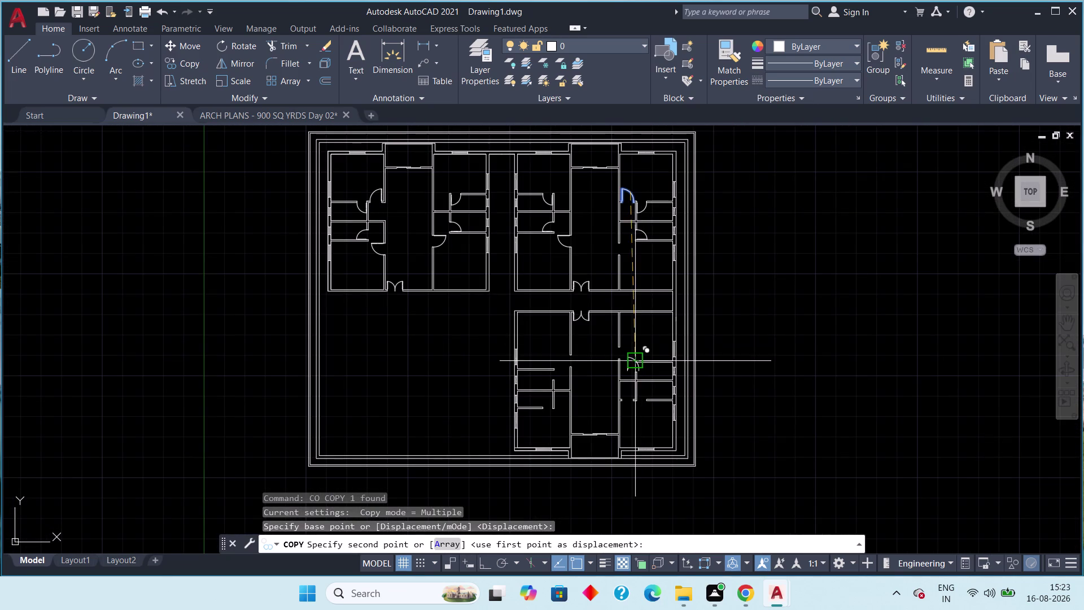
click(637, 416)
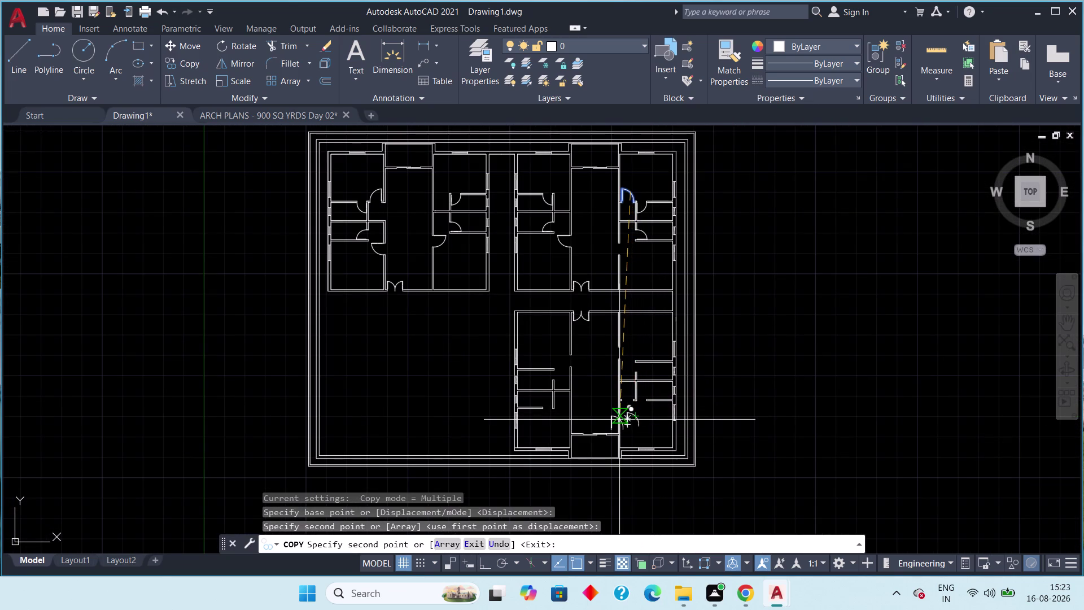
key(Escape)
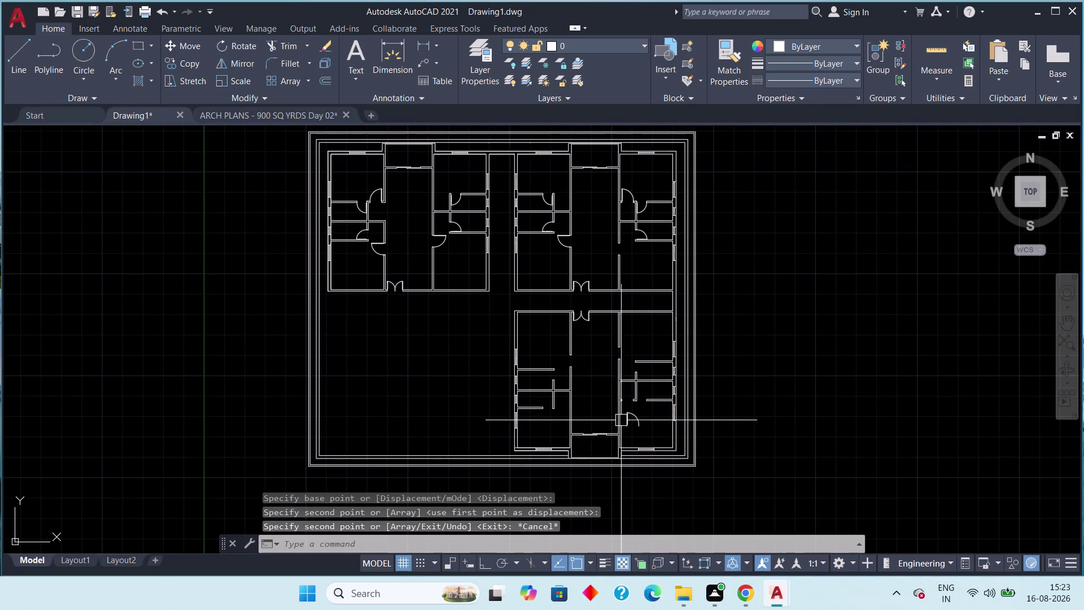
middle_drag(633, 417, 634, 428)
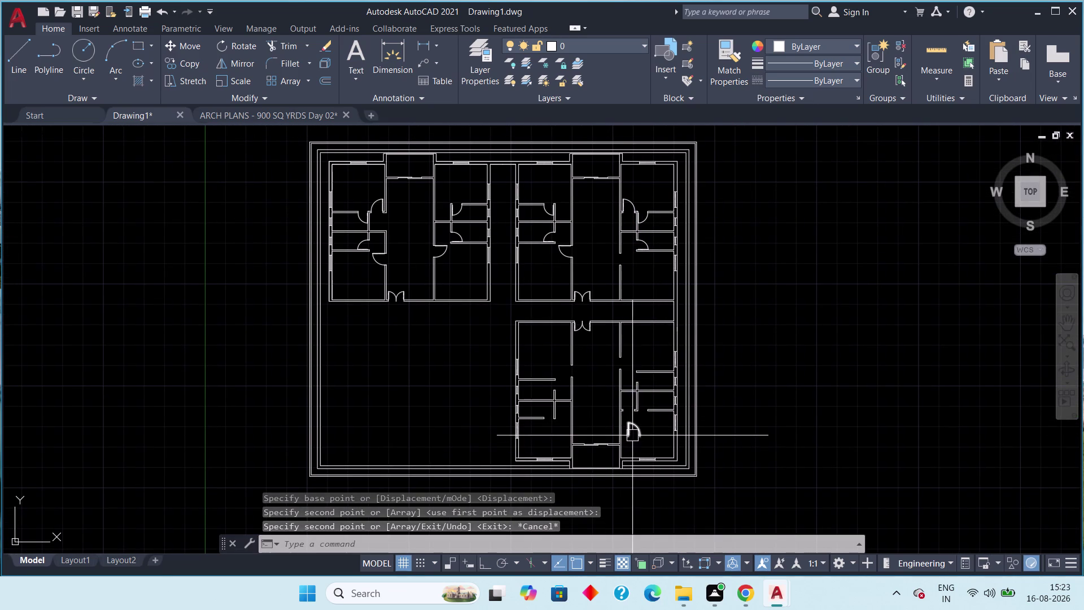
click(637, 428)
scroll(up, 3)
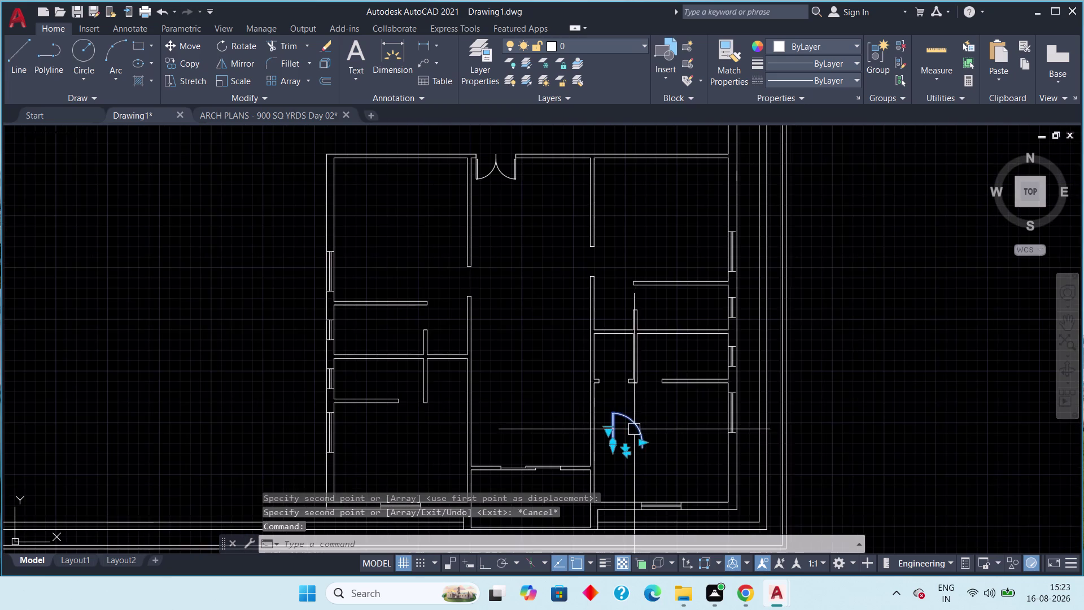
scroll(up, 3)
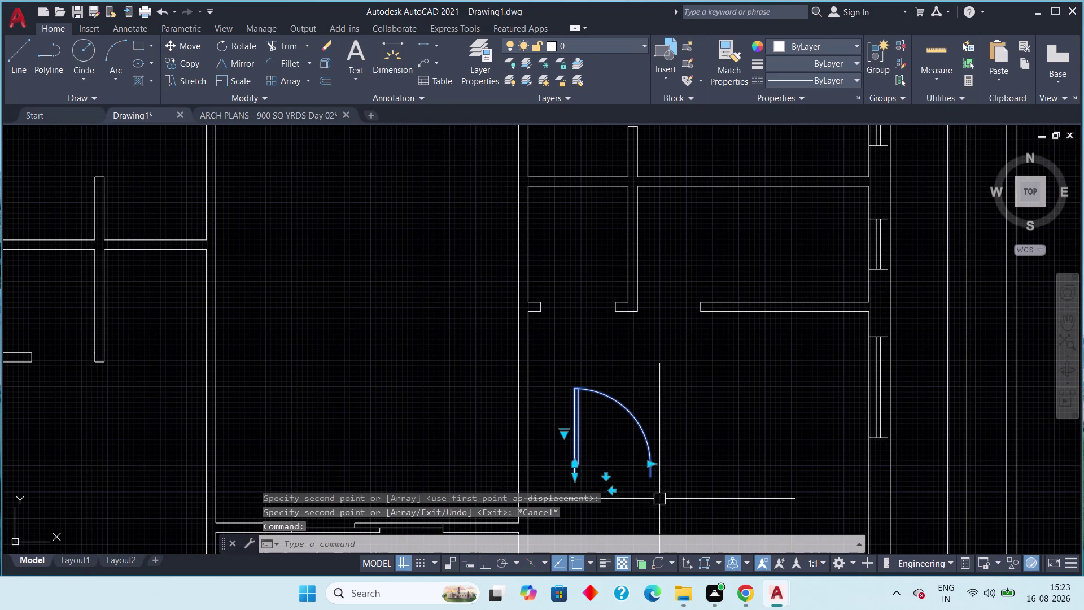
click(606, 473)
scroll(down, 3)
middle_drag(621, 420, 622, 417)
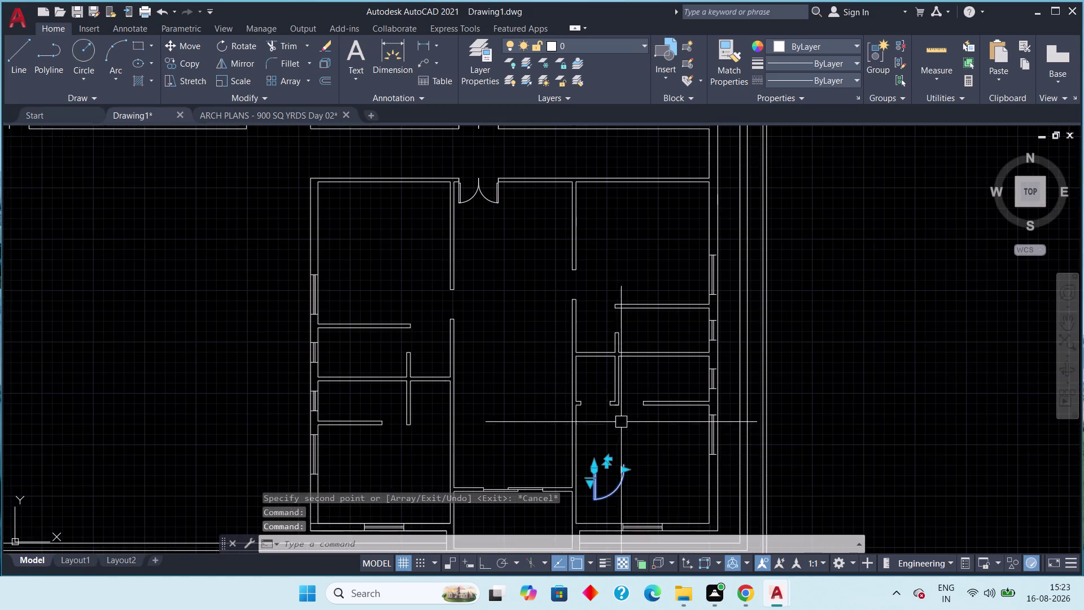
middle_drag(622, 417, 626, 385)
scroll(down, 3)
scroll(down, 3)
middle_drag(625, 392, 624, 393)
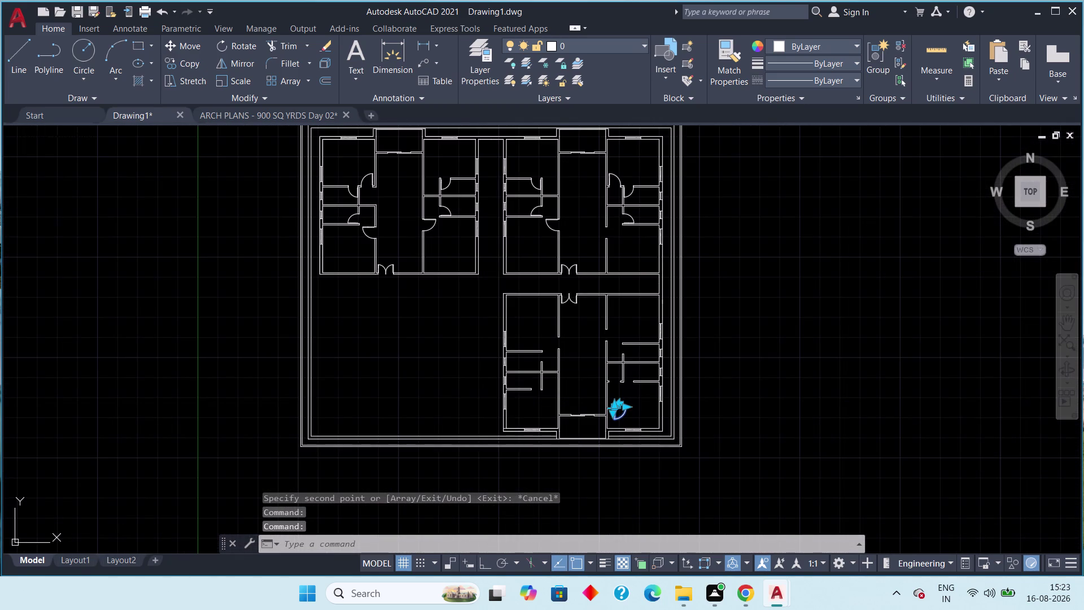
middle_drag(625, 393, 627, 399)
scroll(up, 3)
scroll(down, 3)
scroll(up, 3)
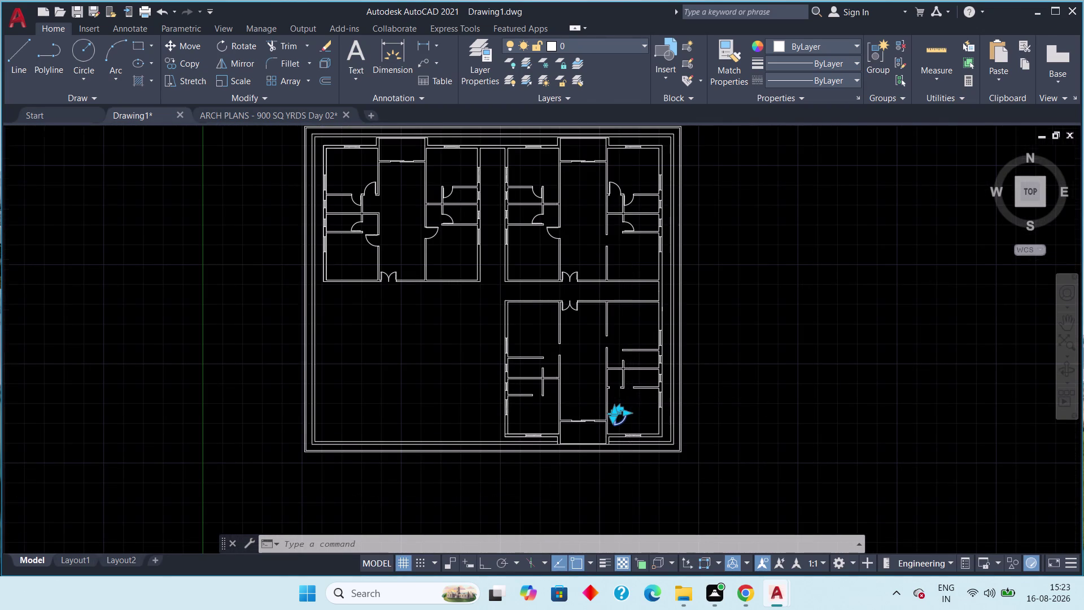
scroll(up, 3)
middle_drag(538, 429, 570, 374)
scroll(up, 3)
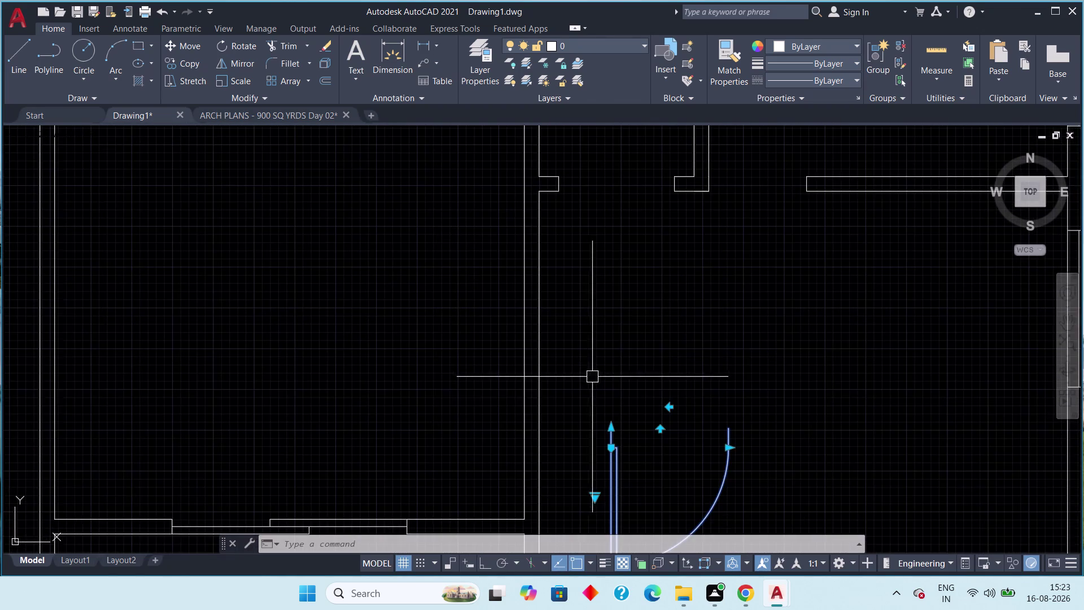
Move the copied door from its leaf end to the wall end of the opening.
middle_drag(595, 378, 617, 346)
key(m)
key(space)
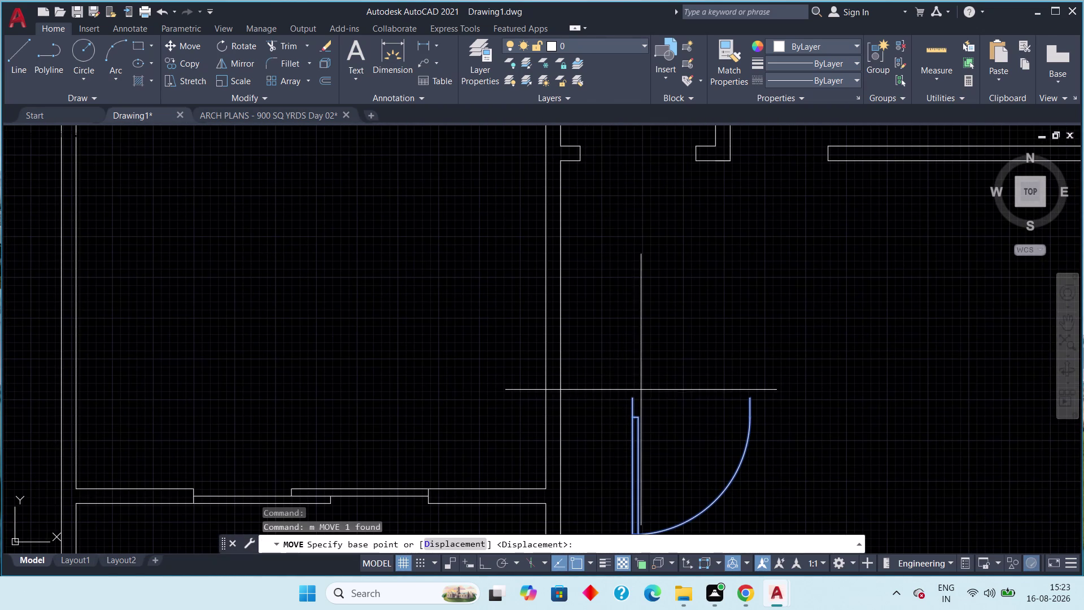
click(636, 393)
middle_drag(568, 227, 580, 298)
scroll(up, 3)
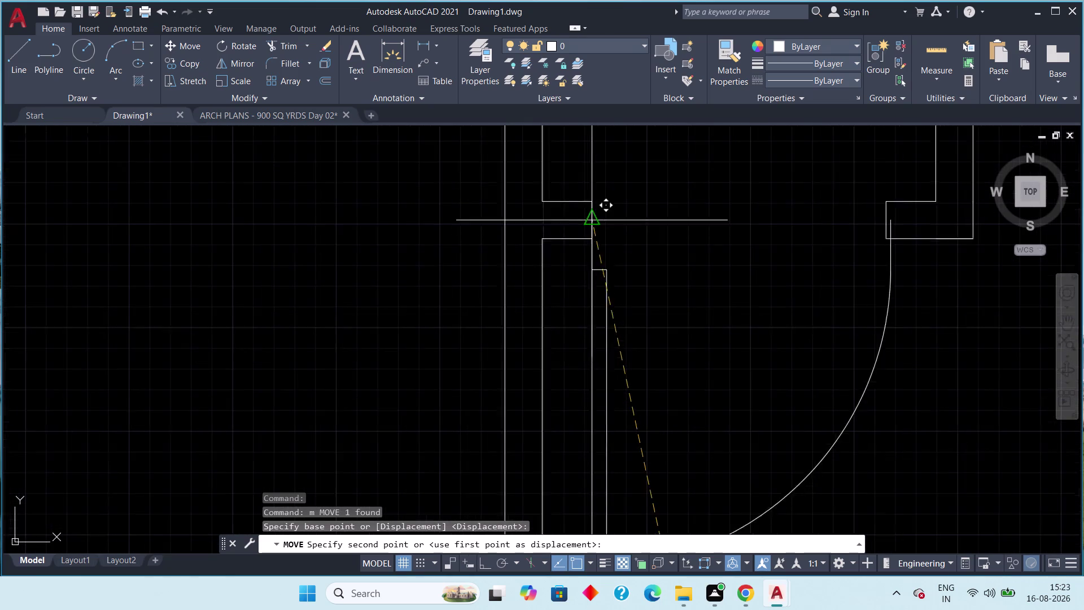
scroll(up, 3)
click(589, 193)
scroll(down, 3)
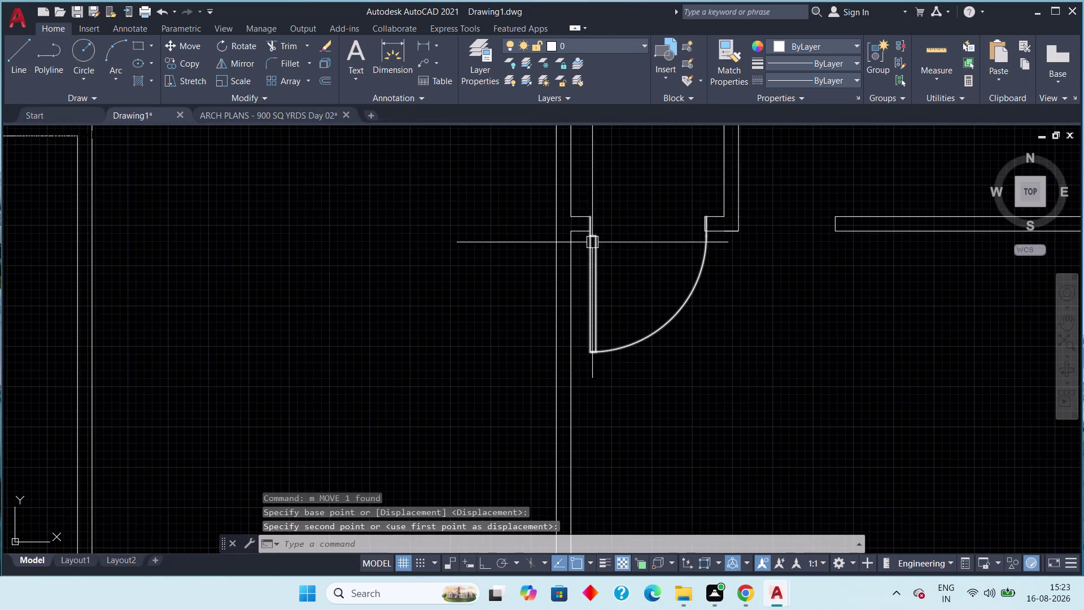
scroll(down, 3)
scroll(up, 3)
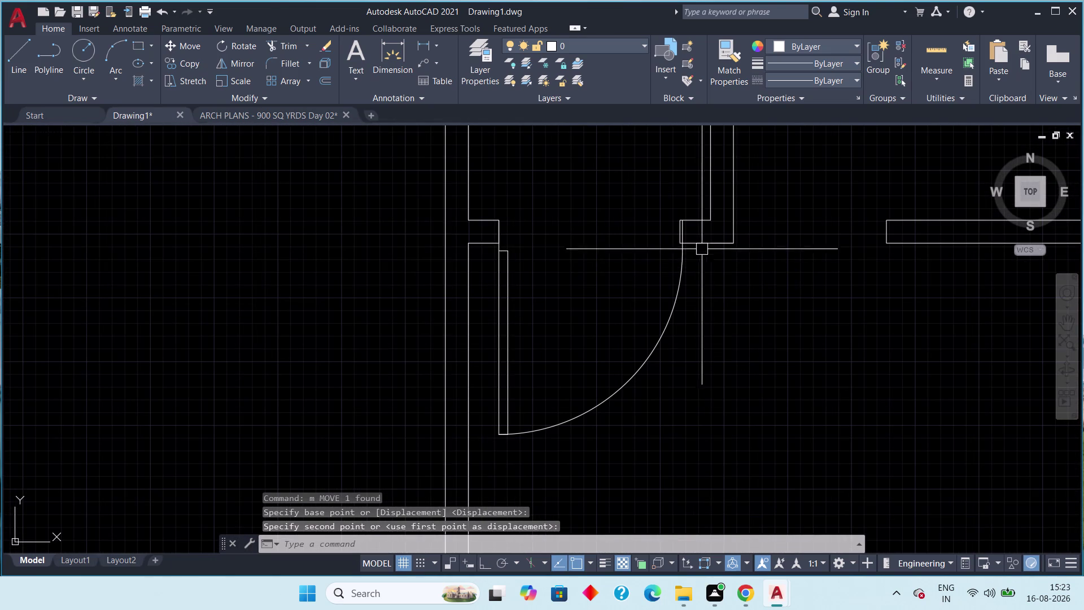
click(686, 250)
middle_drag(685, 251, 661, 323)
scroll(up, 3)
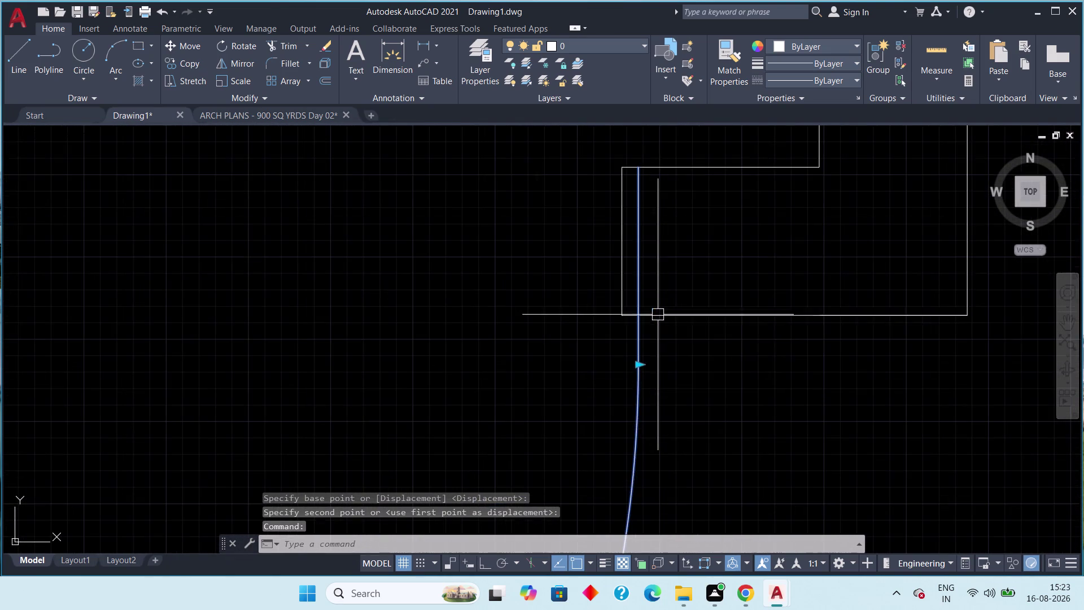
Attempt to stretch the door arc's end grip, cancelling several tries.
click(641, 363)
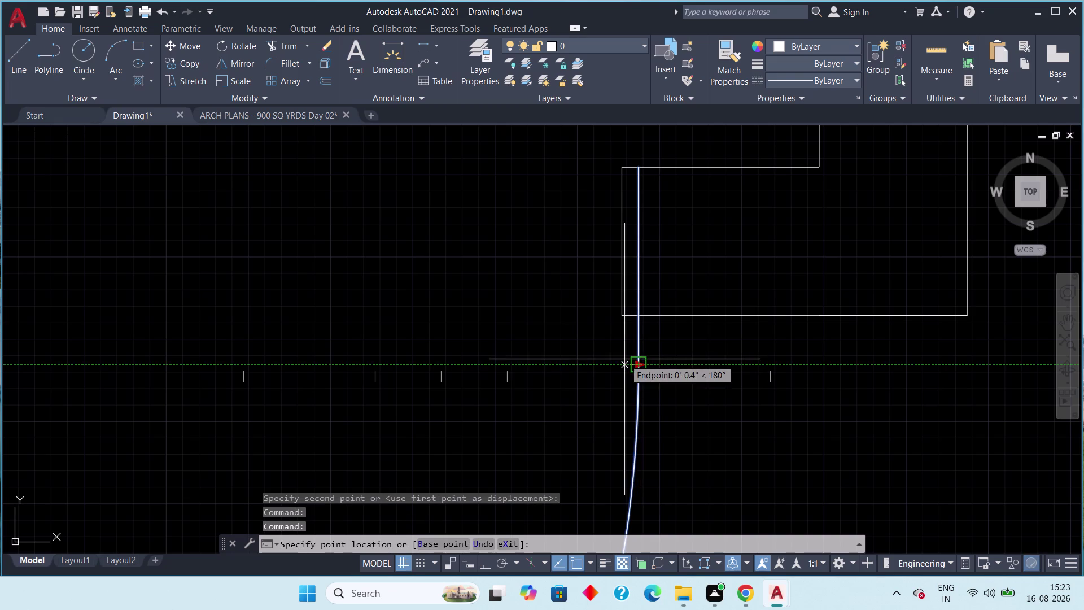
click(620, 312)
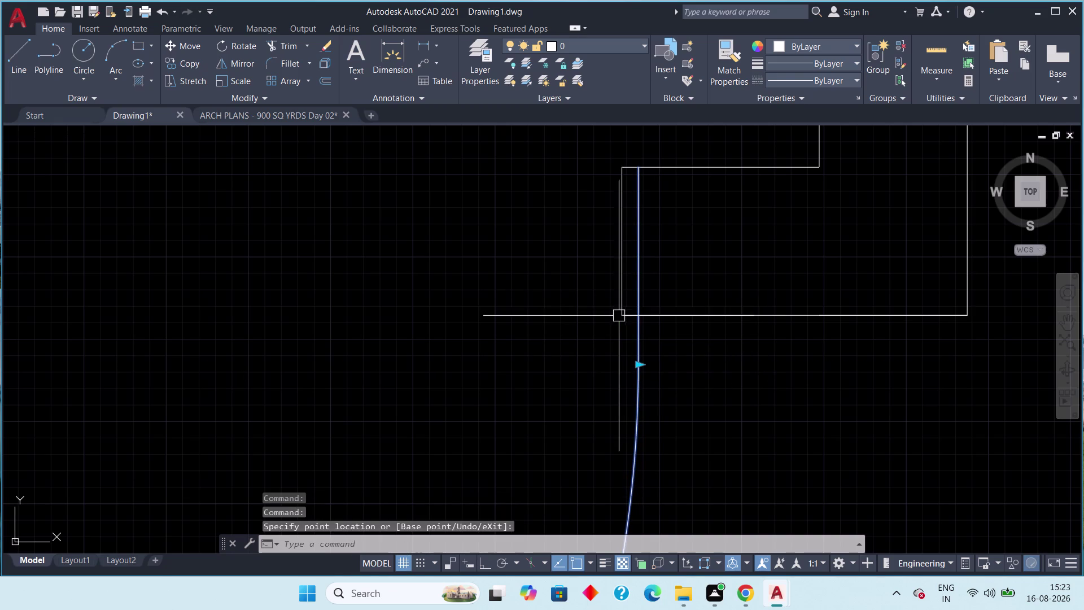
scroll(down, 3)
key(Escape)
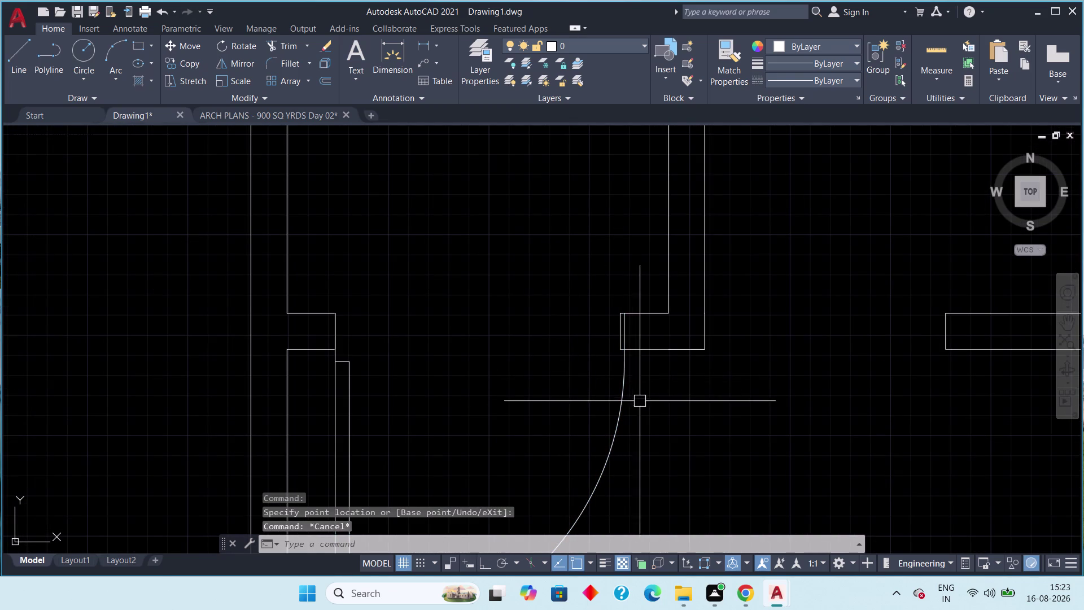
click(619, 397)
click(623, 360)
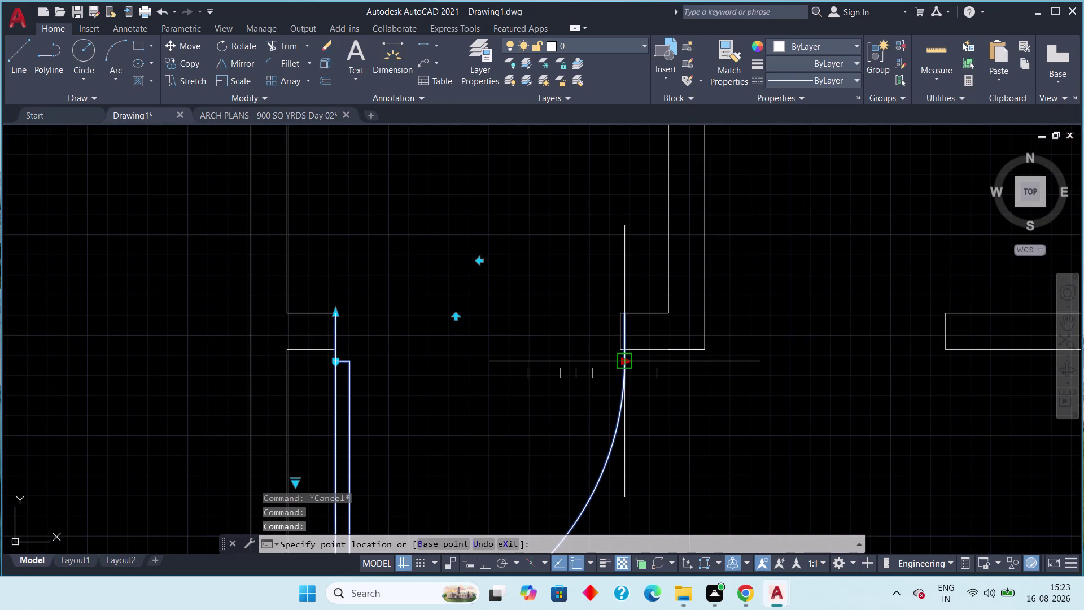
scroll(up, 3)
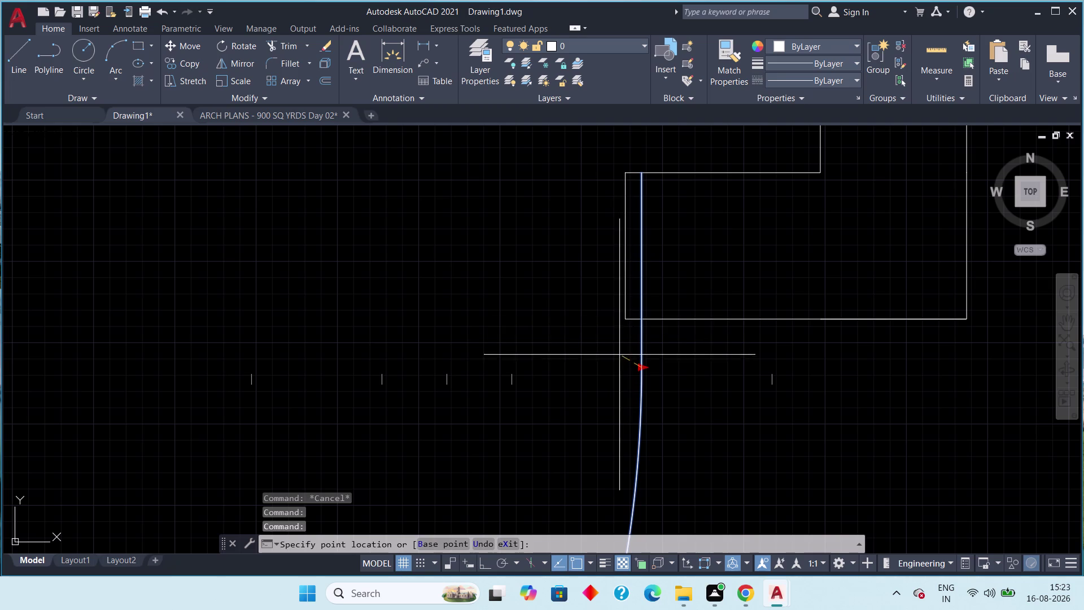
click(625, 316)
key(Escape)
click(640, 342)
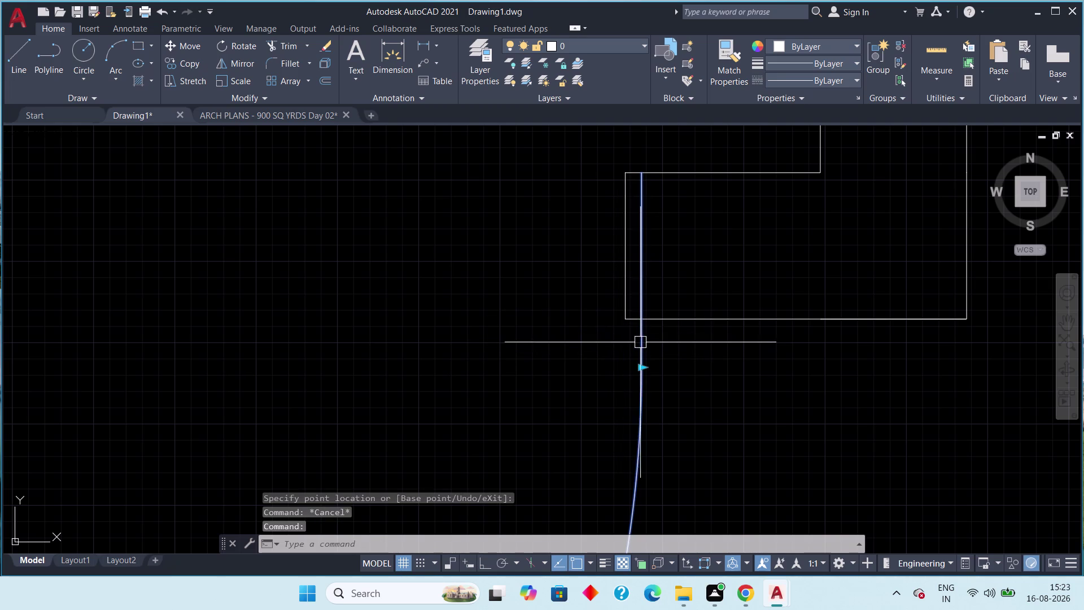
click(641, 366)
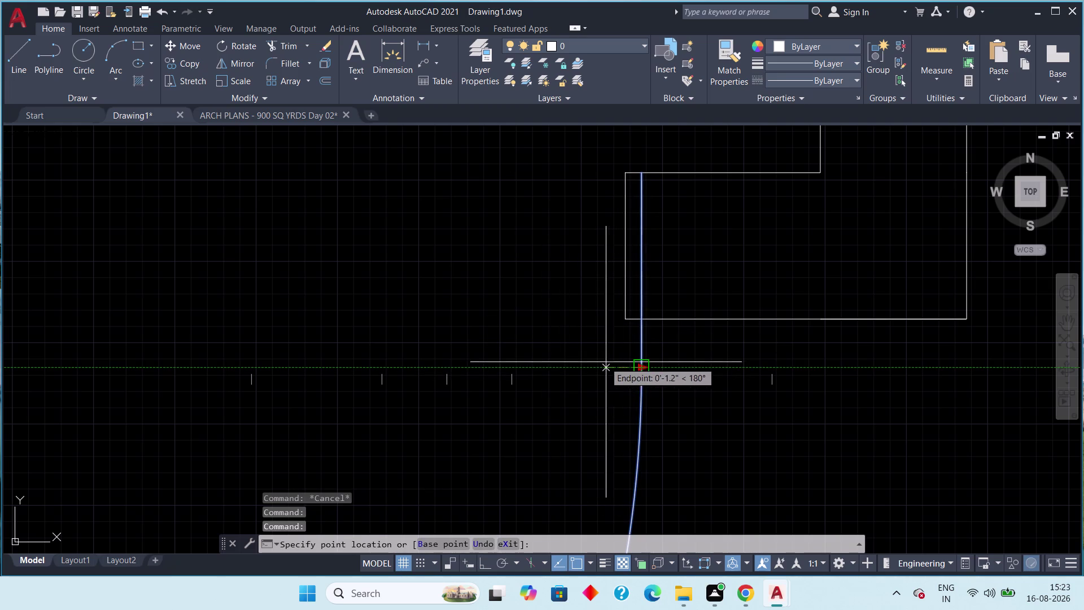
click(625, 353)
scroll(down, 3)
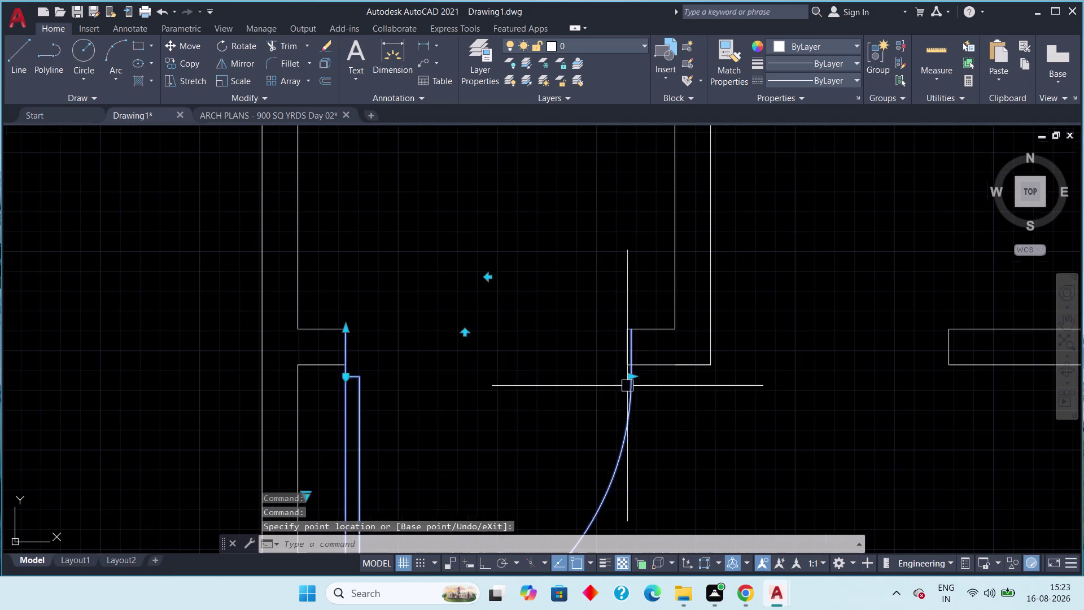
key(Escape)
Stretch the door leaf and swing arc grips to snap to the wall corner.
click(627, 408)
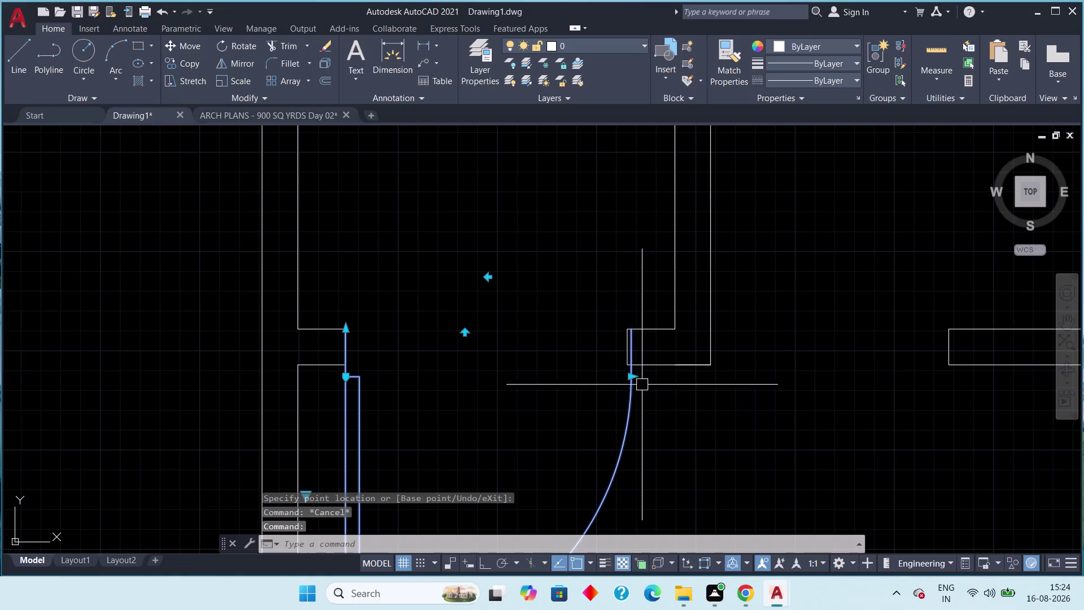
click(630, 376)
click(650, 388)
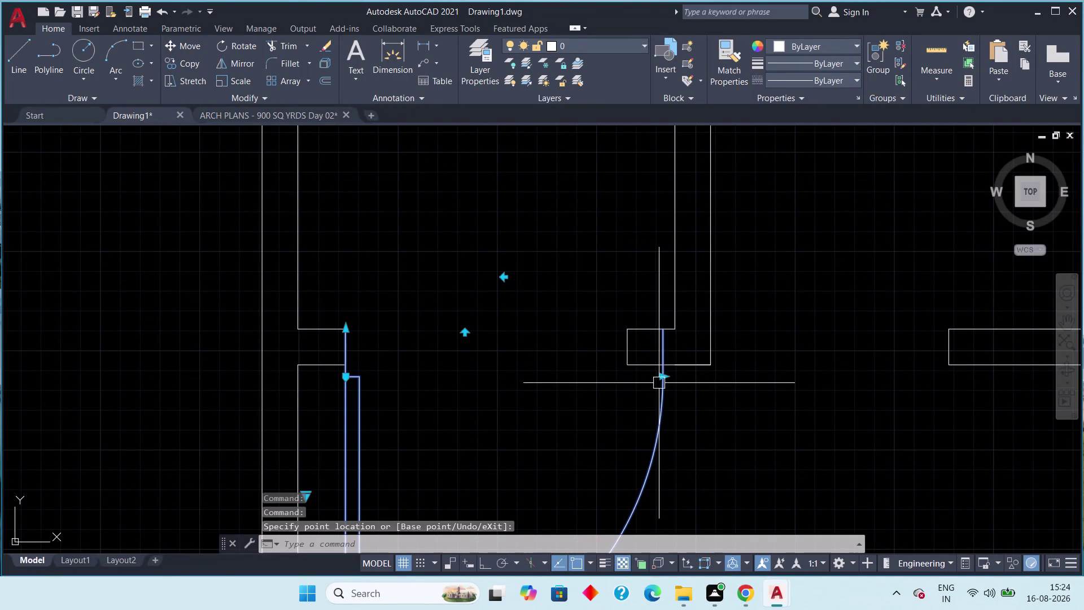
click(662, 378)
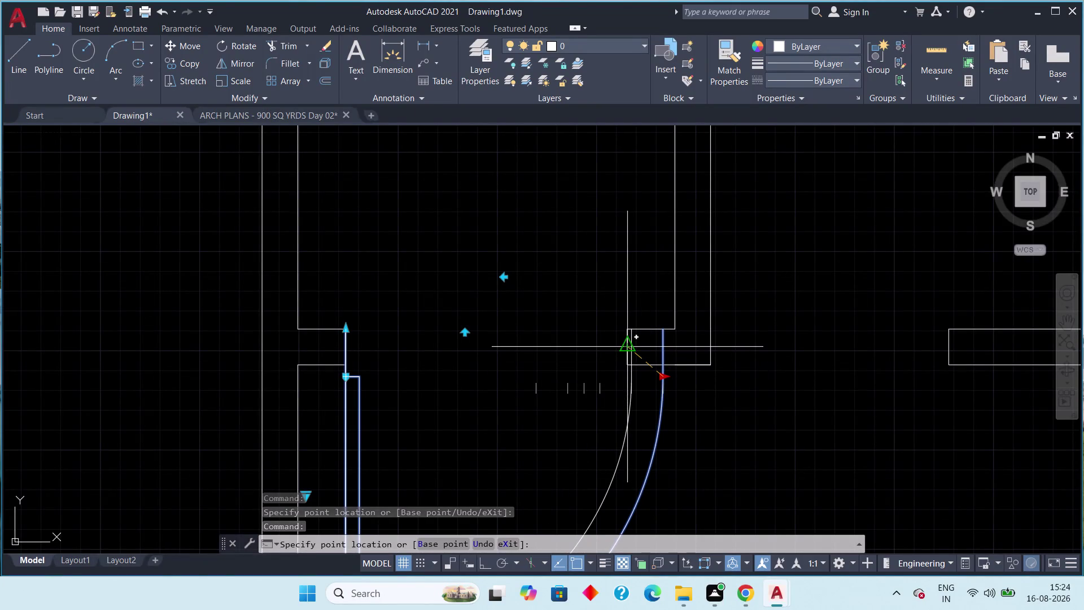
click(627, 348)
key(Escape)
scroll(down, 3)
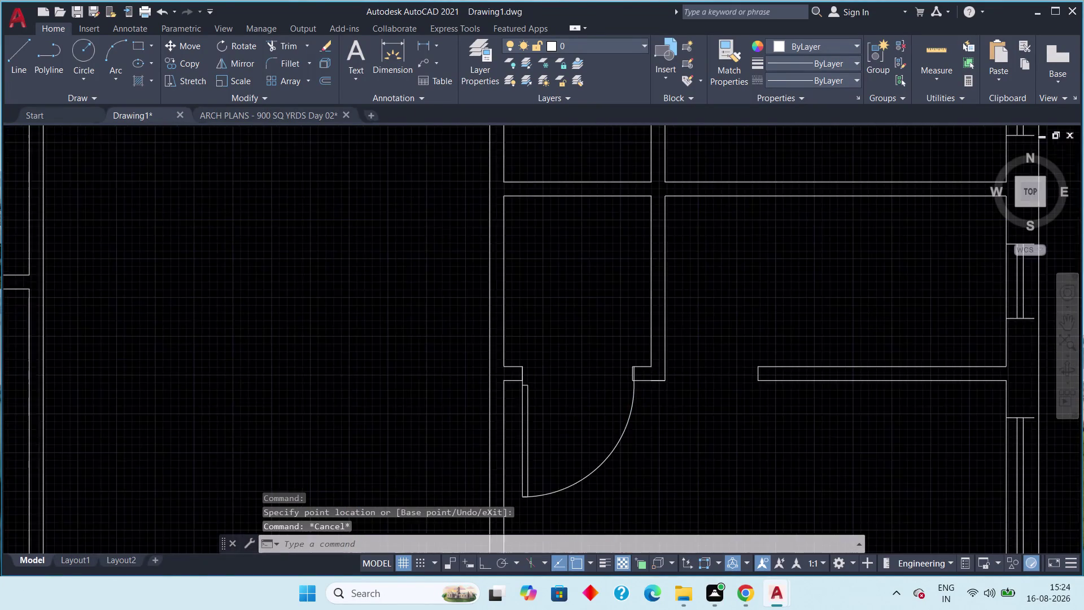
Zoom out to the whole house plan and select a door in the upper-right unit.
scroll(down, 3)
middle_drag(617, 344, 609, 390)
scroll(down, 3)
scroll(down, 3)
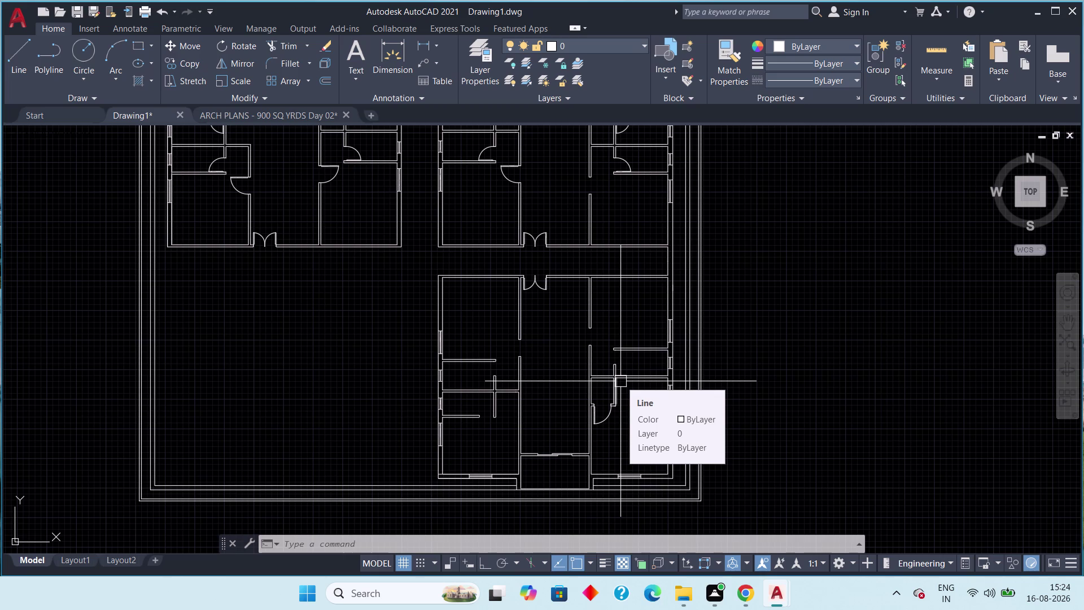
scroll(down, 3)
middle_drag(600, 380, 570, 374)
scroll(up, 3)
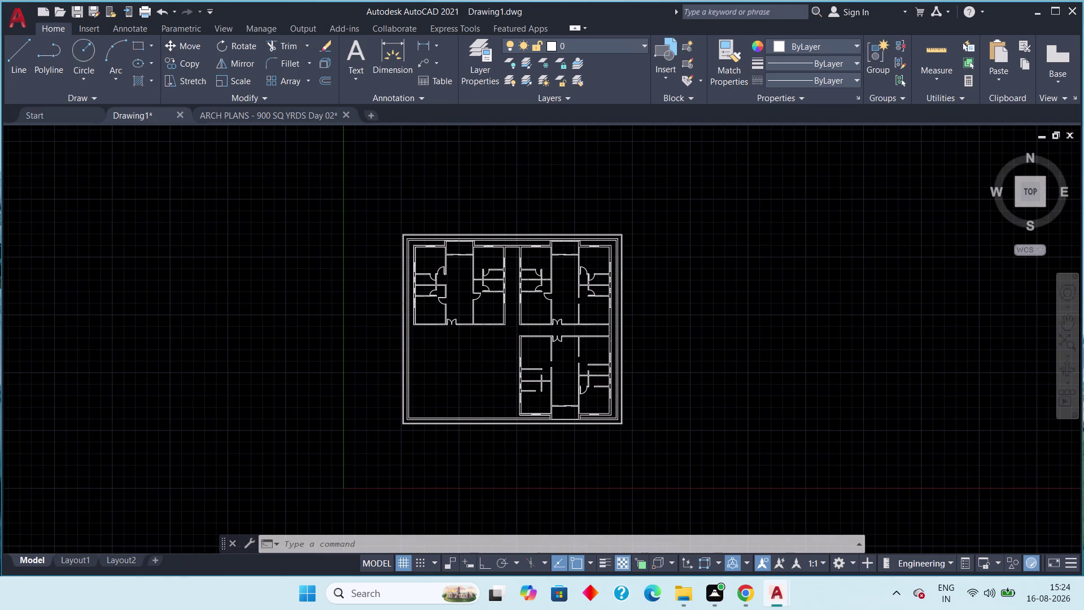
middle_drag(607, 375, 601, 386)
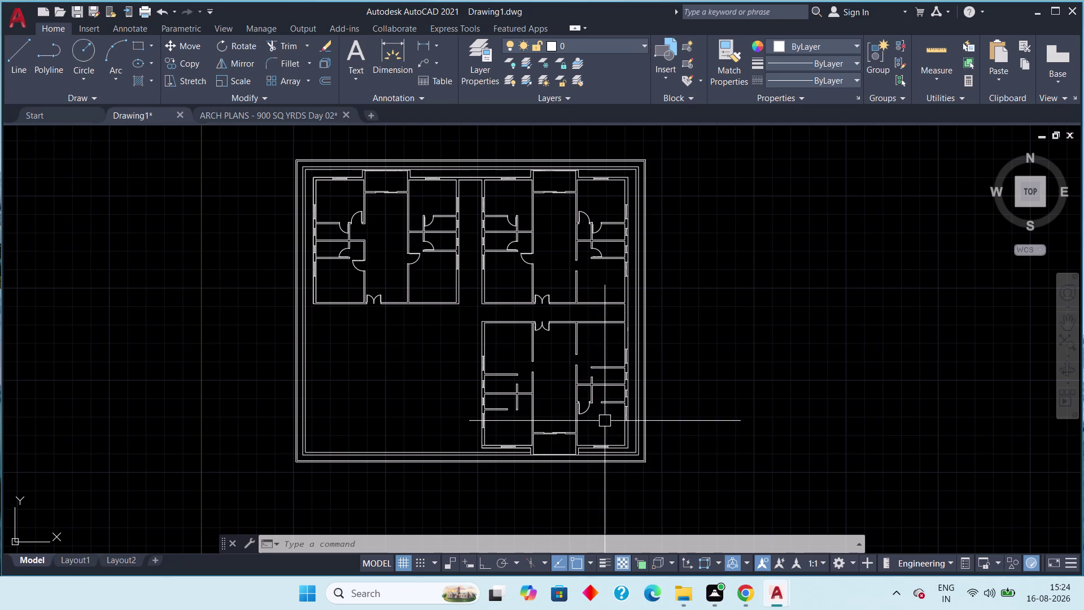
click(600, 234)
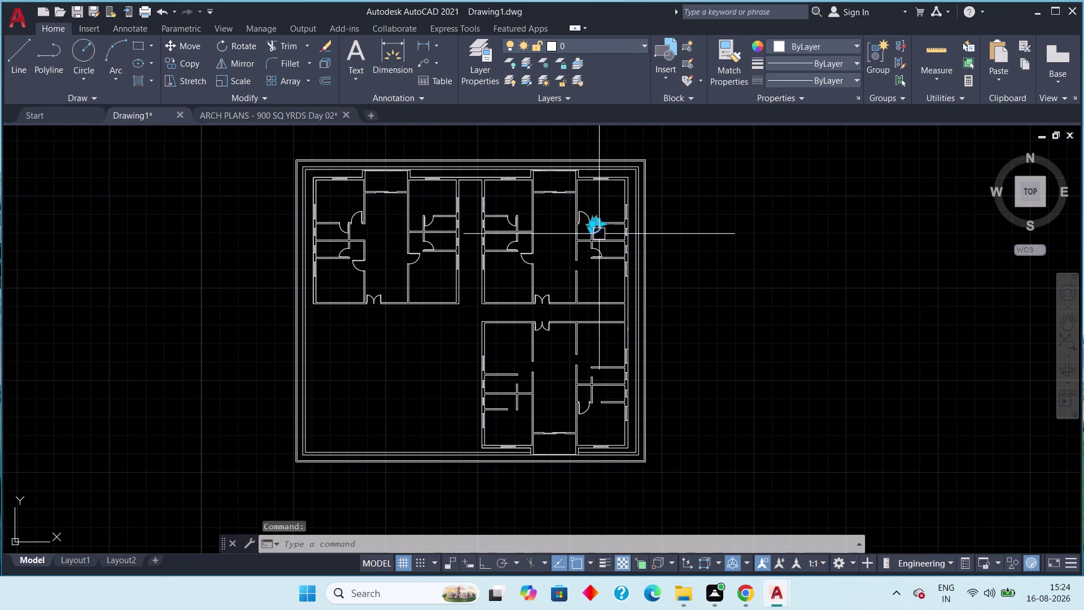
Copy the upper-right door with CO to the small room opening in the lower-right wing.
key(c)
key(o)
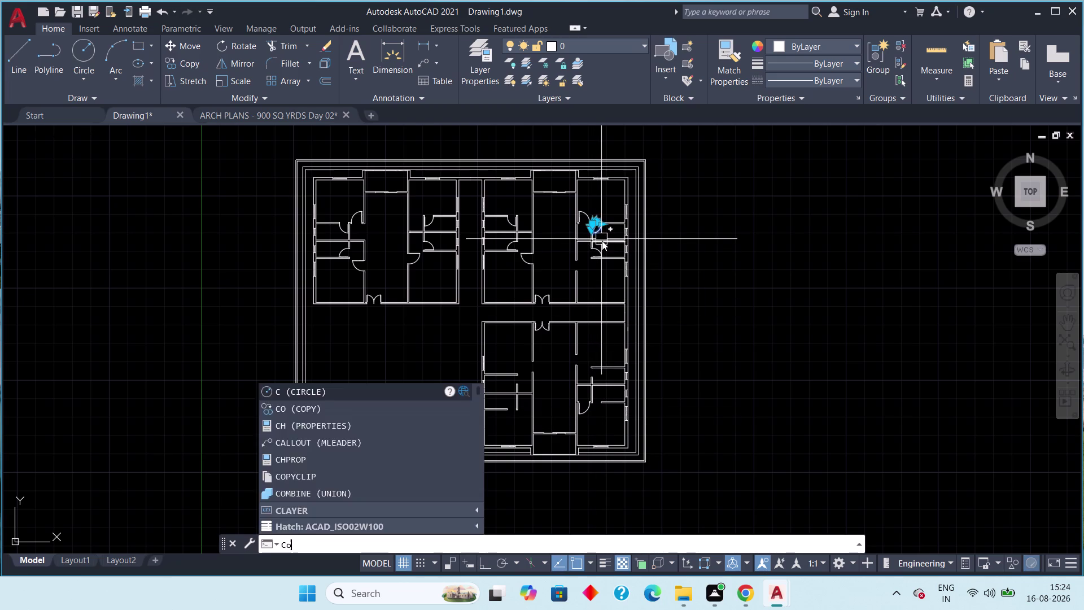
key(space)
scroll(up, 3)
click(583, 214)
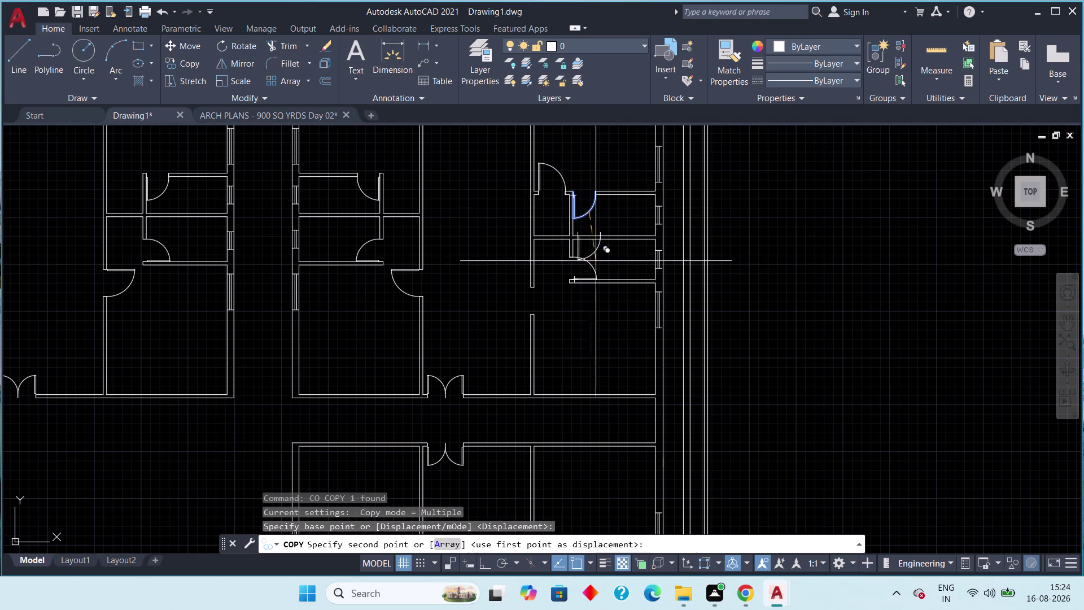
scroll(down, 3)
middle_drag(599, 333, 580, 248)
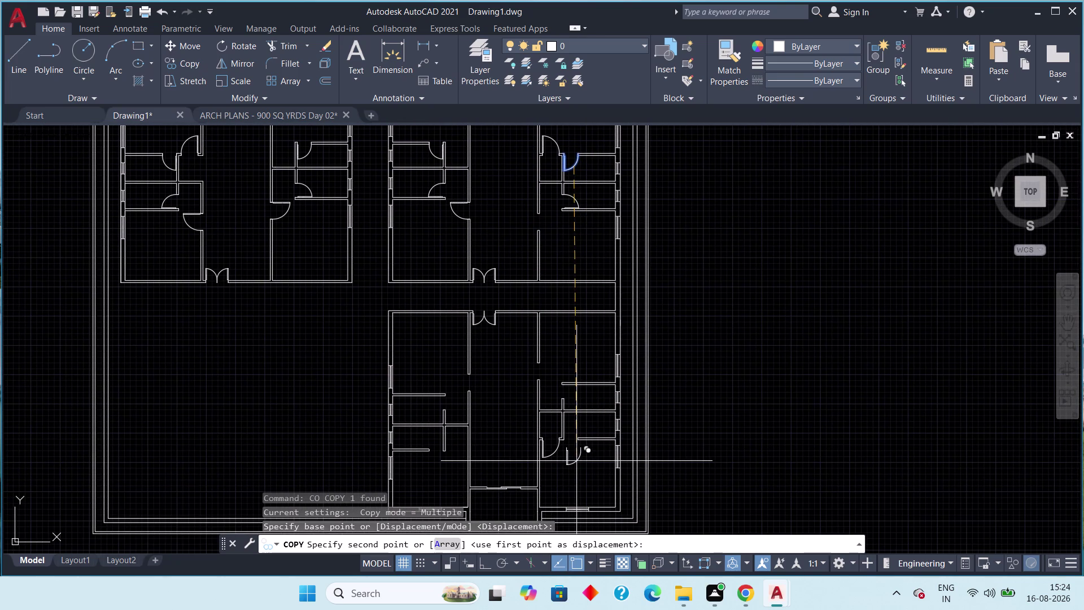
click(576, 461)
scroll(up, 3)
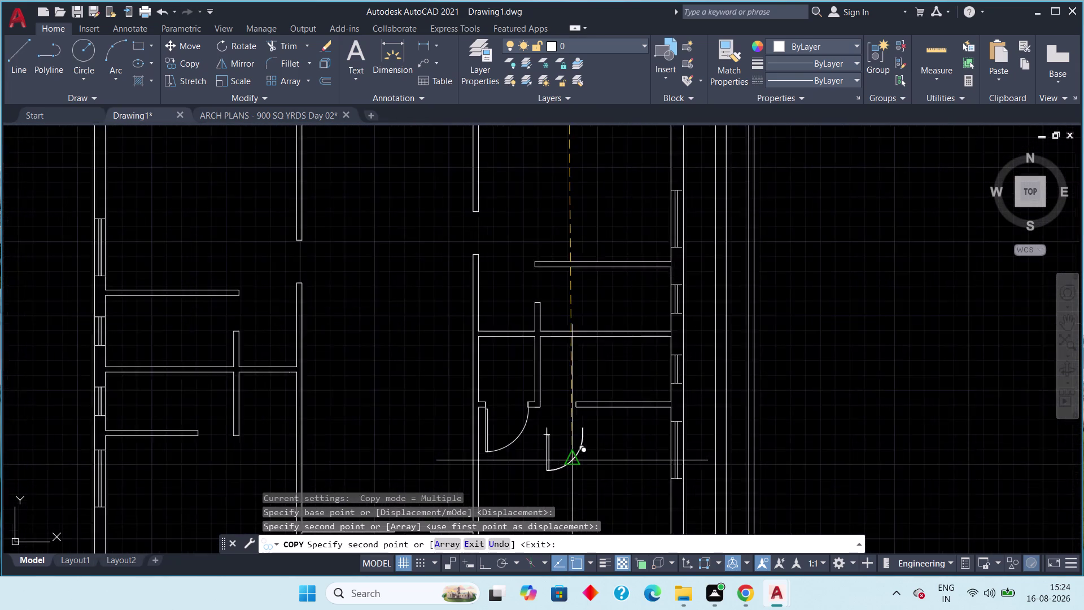
key(Escape)
Flip the copied door's swing into the room, then reselect the new door block.
click(573, 459)
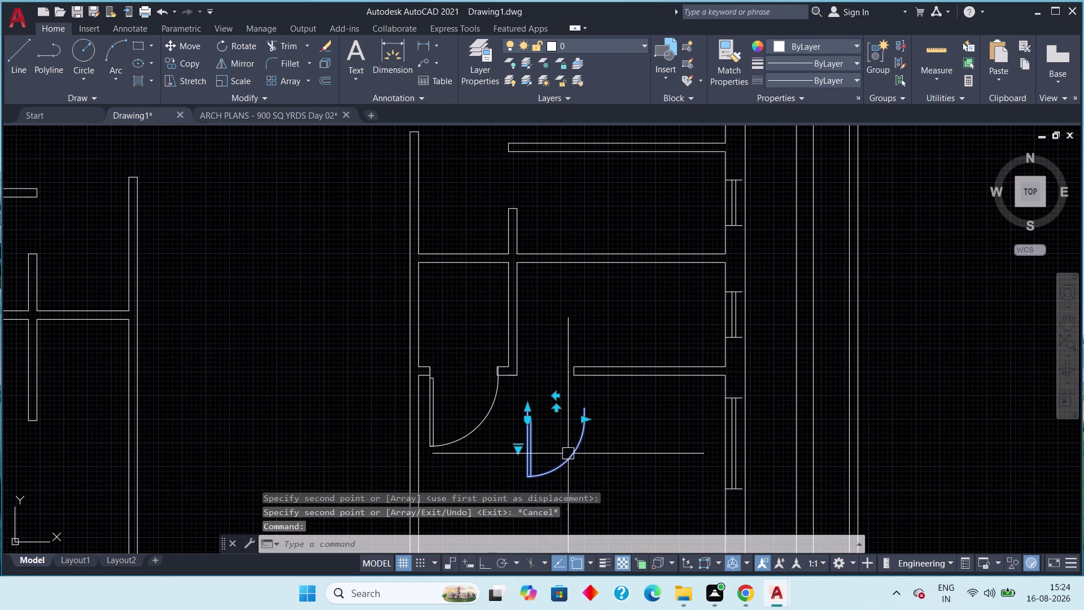
click(557, 406)
key(Escape)
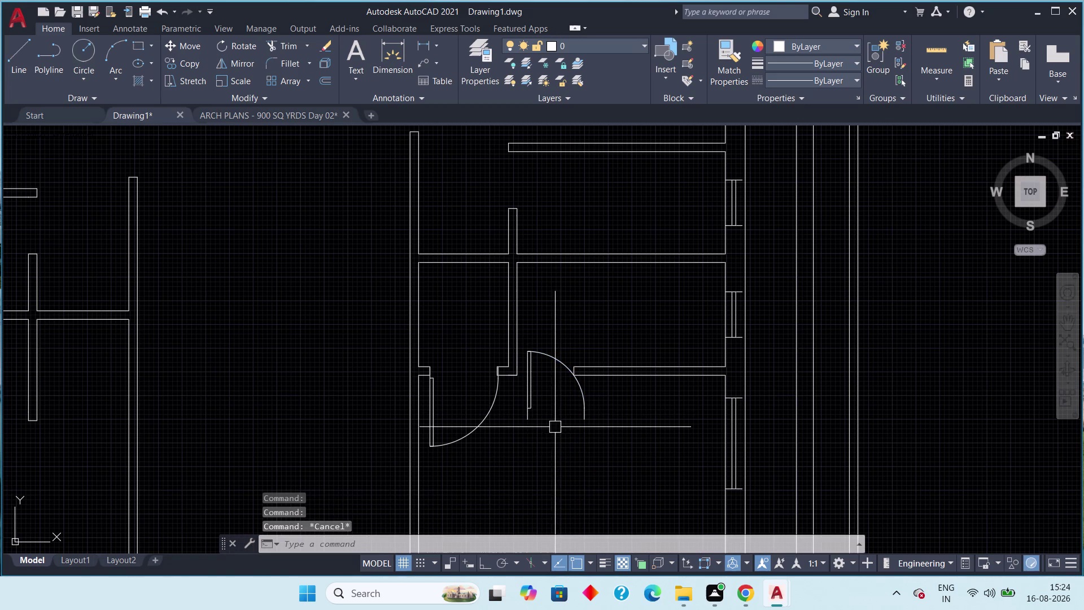
scroll(down, 3)
middle_drag(551, 427, 553, 453)
scroll(down, 3)
scroll(down, 3)
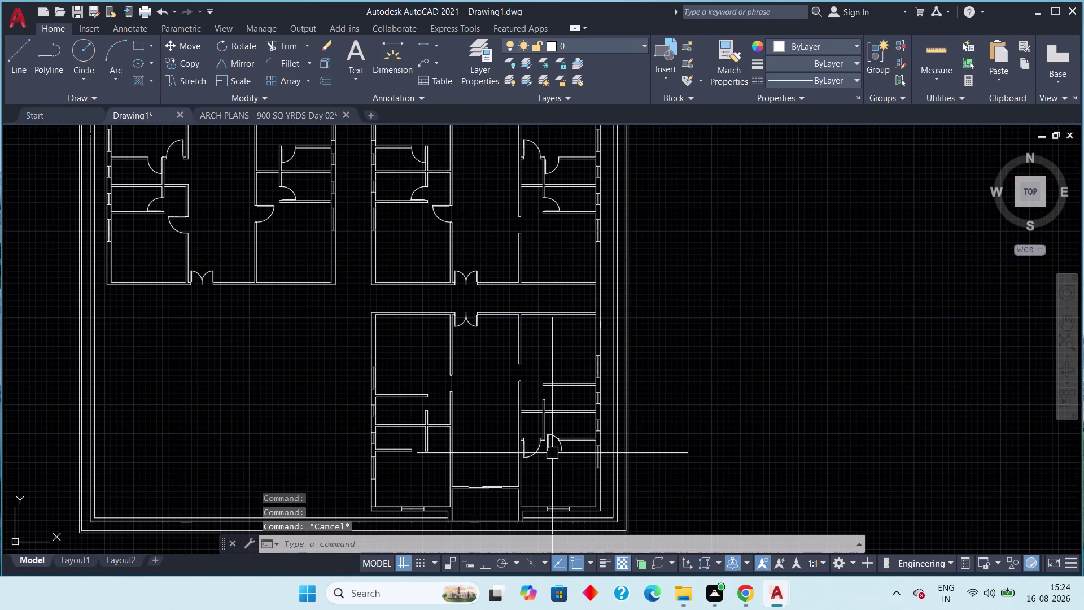
scroll(up, 3)
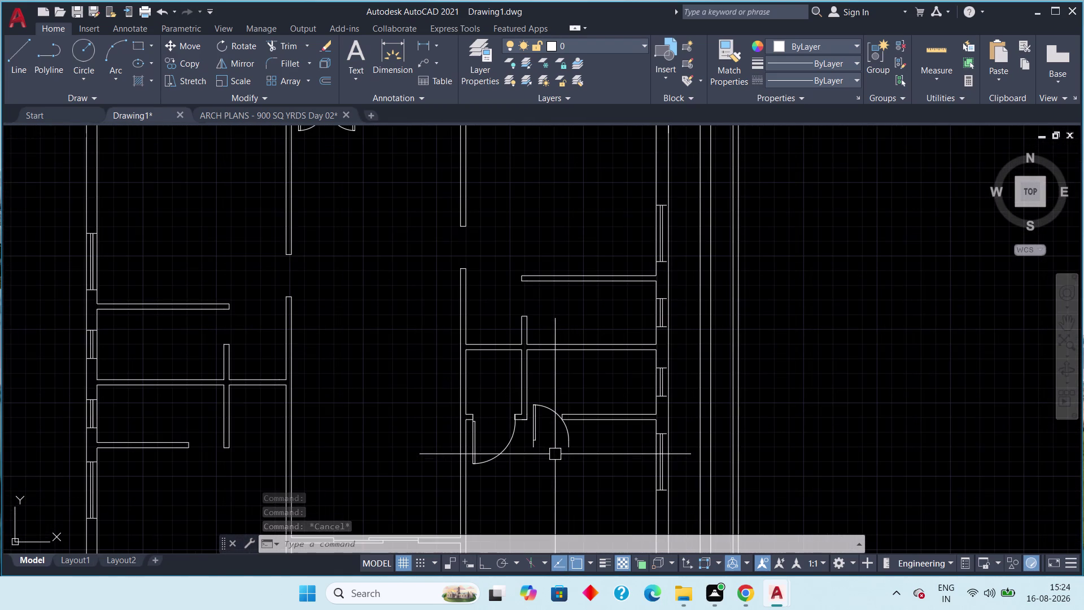
click(537, 448)
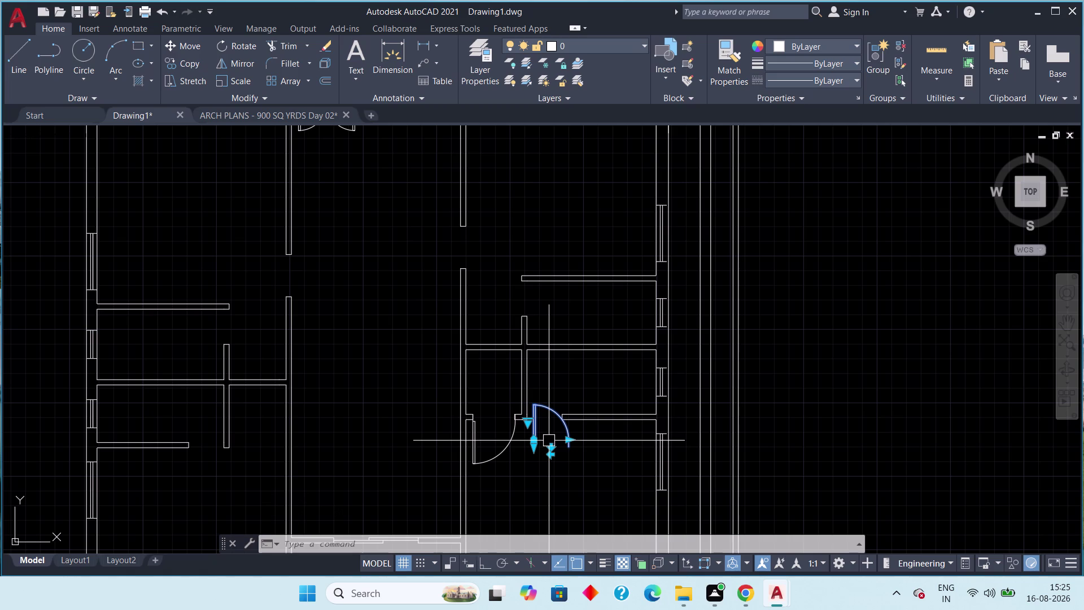
Move the copied door so its hinge corner snaps to the wall end.
text(m)
key(space)
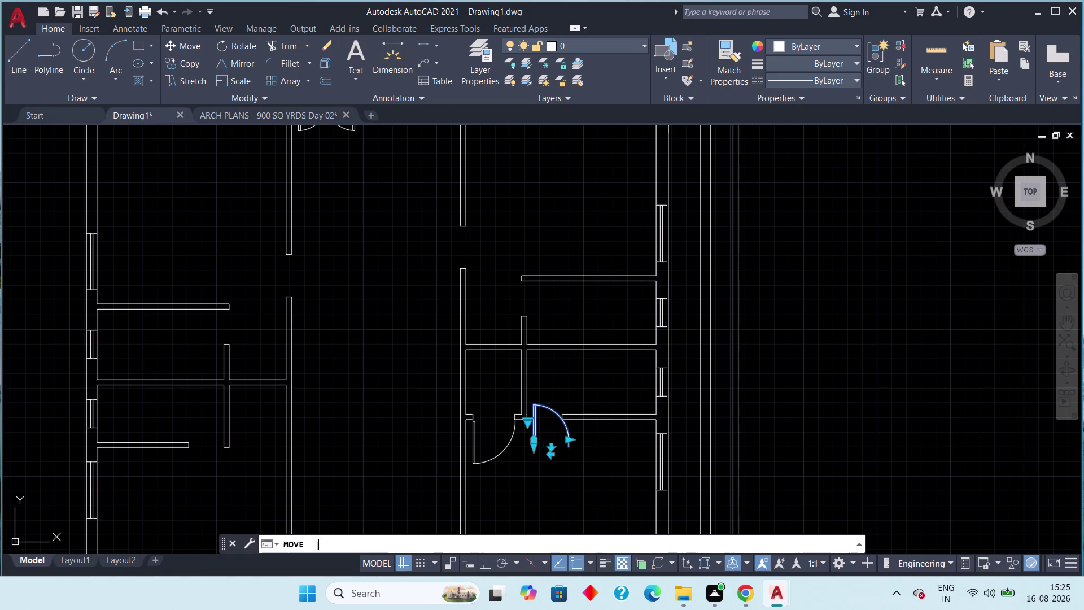
scroll(up, 3)
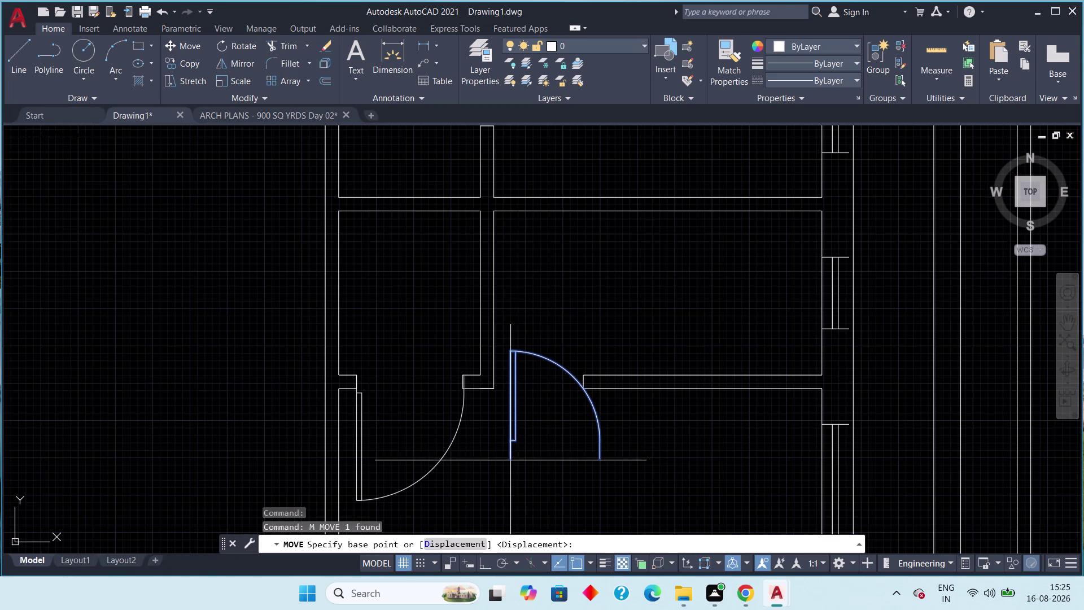
click(509, 460)
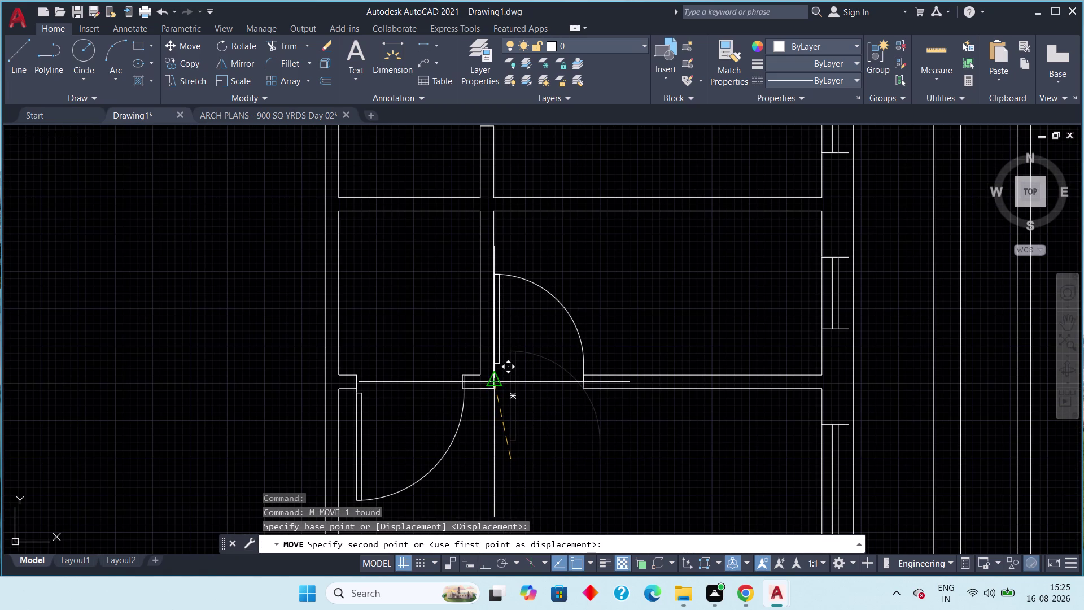
scroll(up, 3)
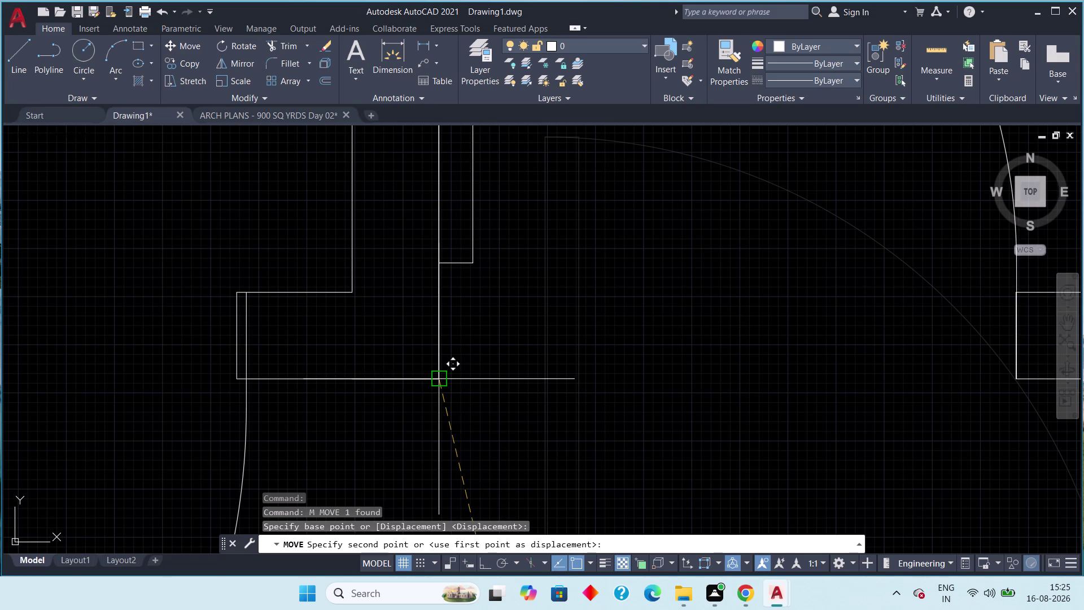
click(436, 376)
scroll(down, 3)
scroll(down, 3)
Pan and zoom around the floor plan to inspect the placed door.
middle_drag(525, 400, 527, 401)
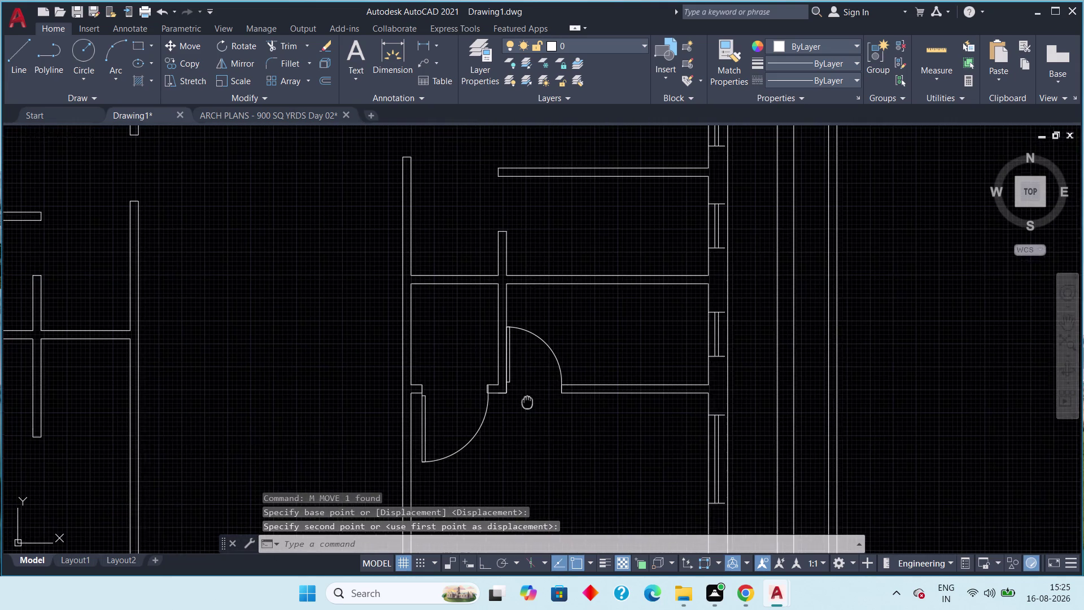
middle_drag(527, 401, 537, 398)
scroll(down, 3)
scroll(down, 3)
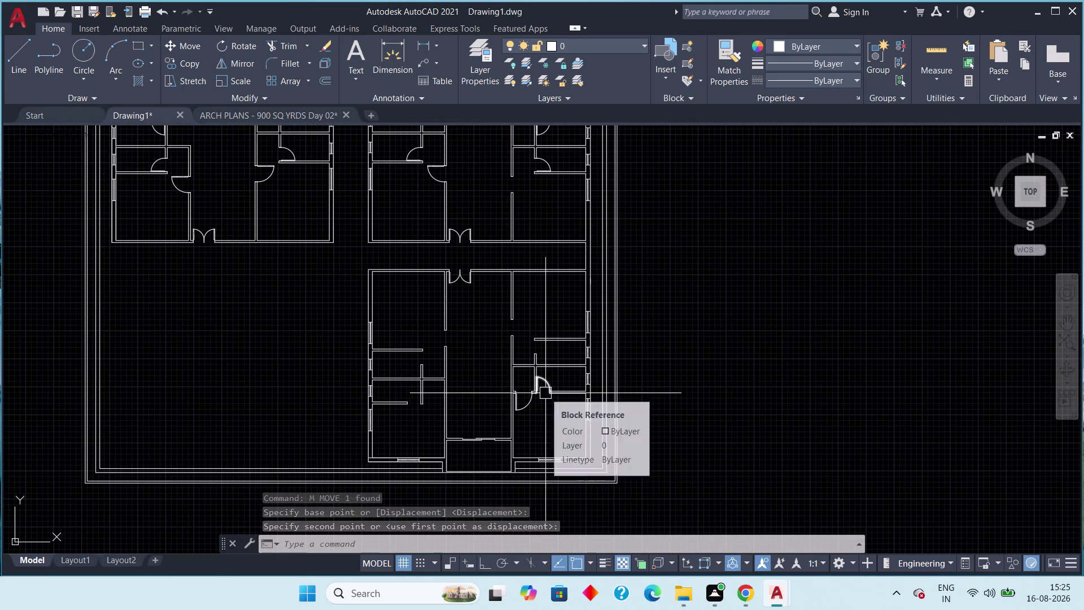
middle_drag(550, 404, 555, 424)
scroll(down, 3)
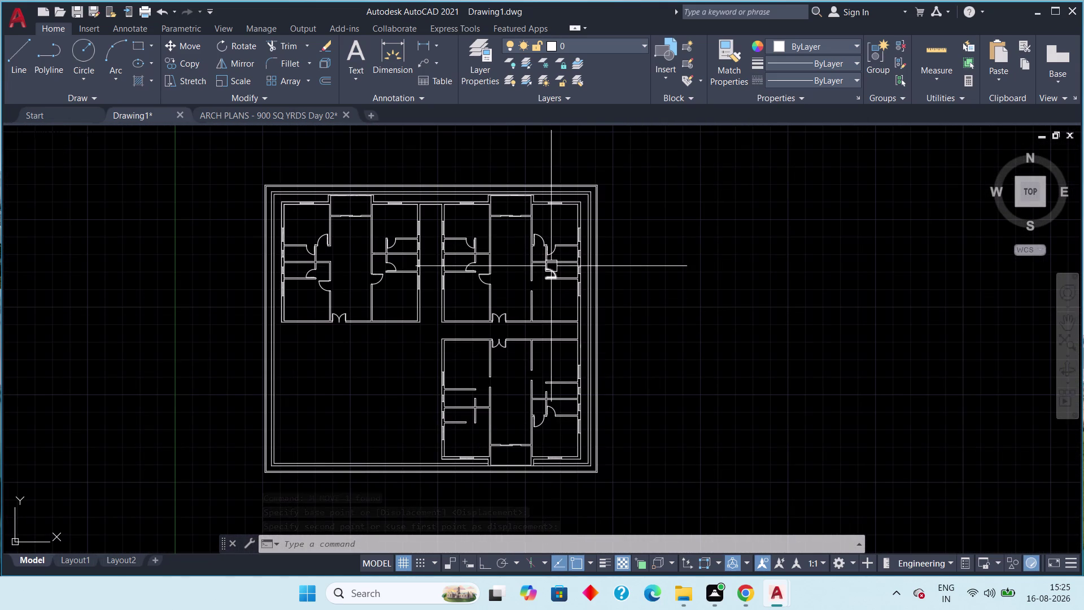
scroll(up, 3)
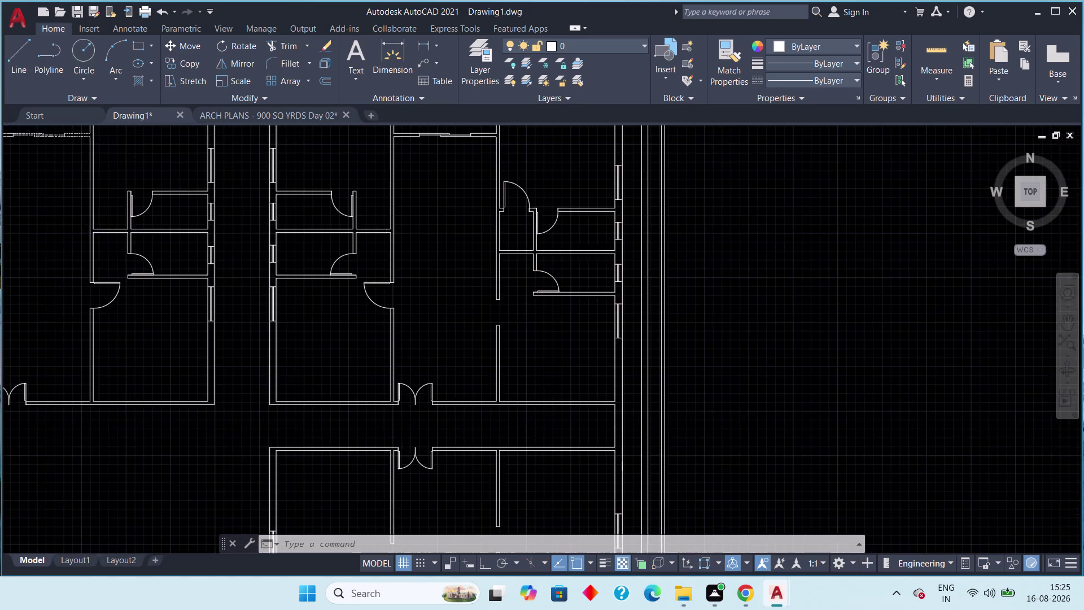
scroll(down, 3)
scroll(down, 3)
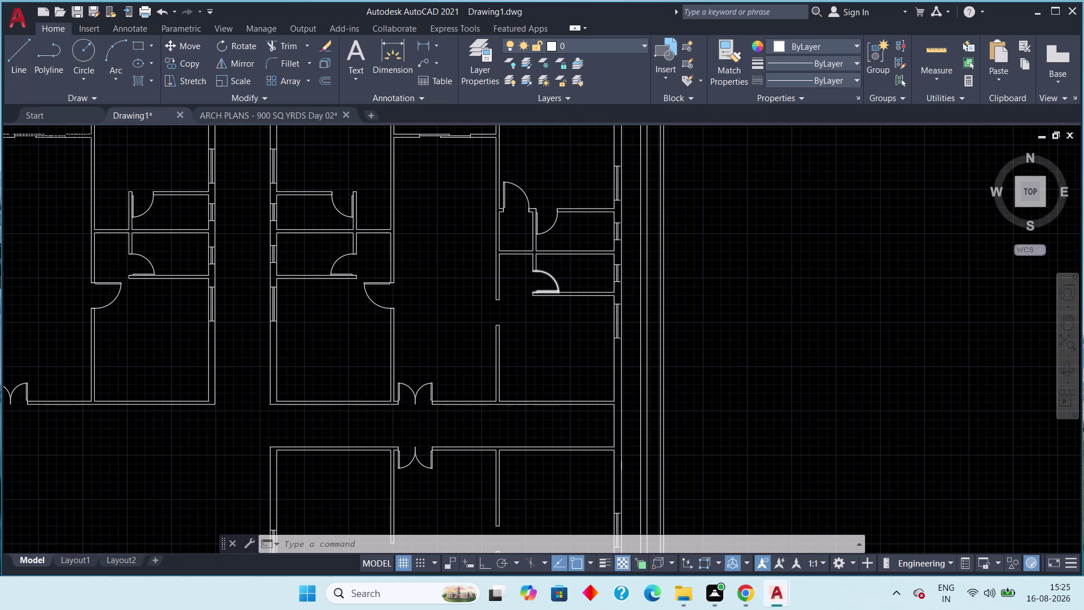
scroll(up, 3)
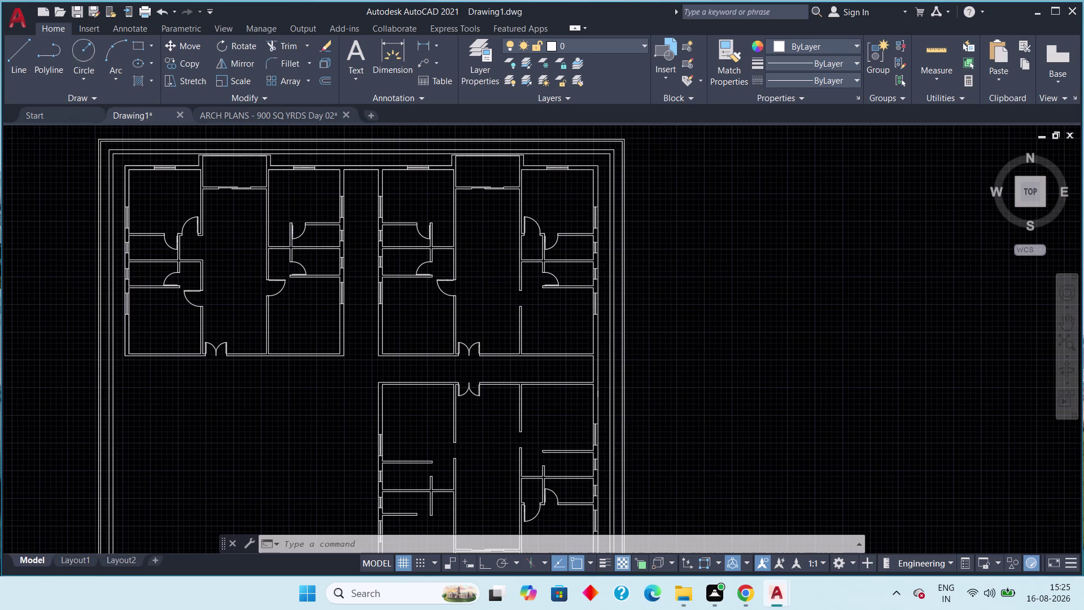
scroll(down, 3)
Copy a door from the upper-right wing into an opening in the lower-right wing.
click(557, 276)
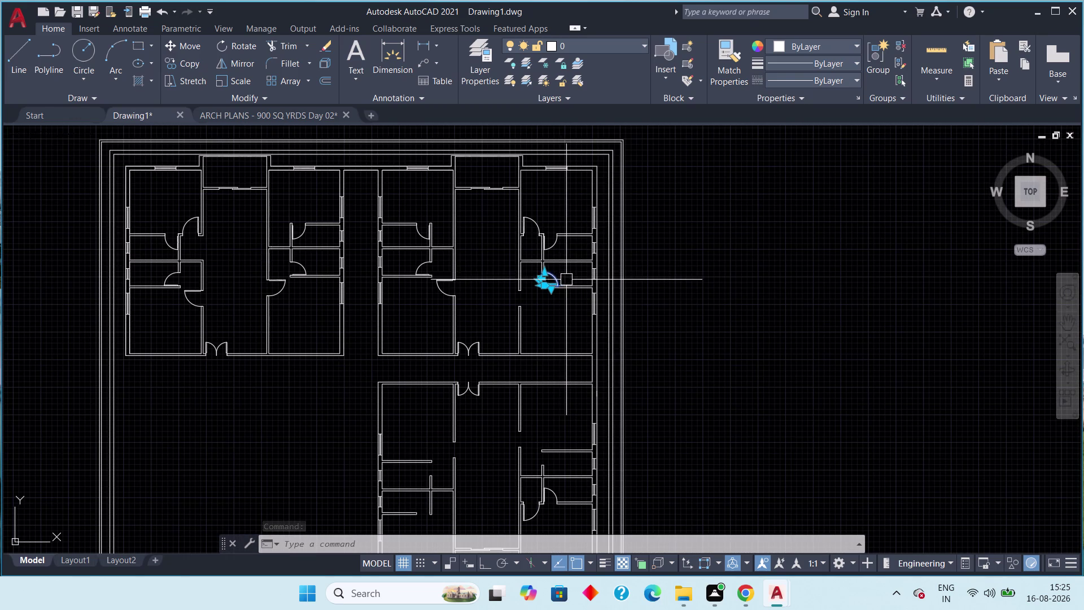
scroll(up, 3)
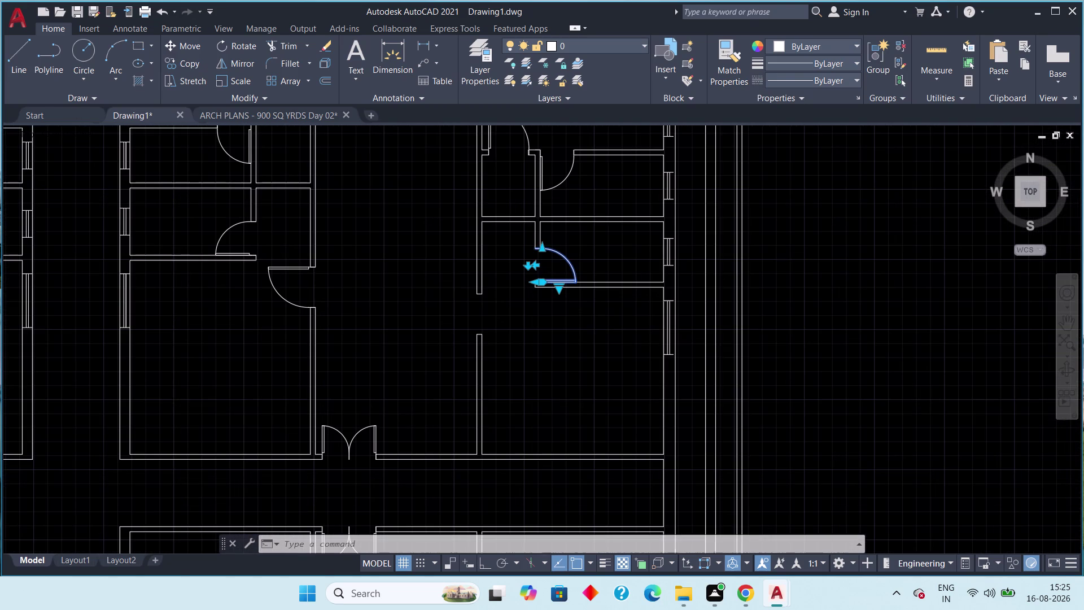
key(c)
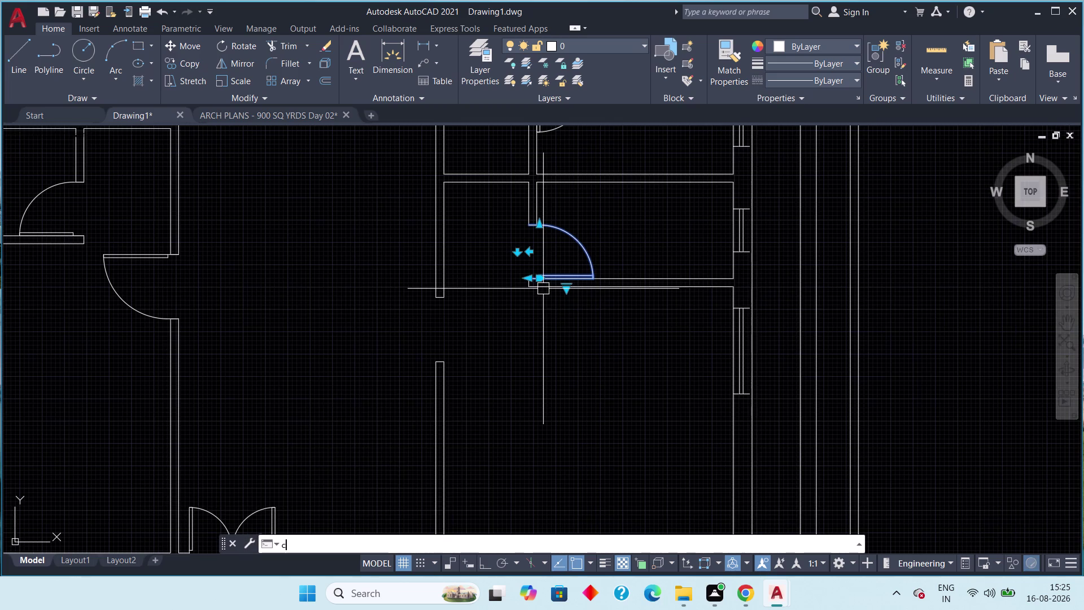
key(o)
key(space)
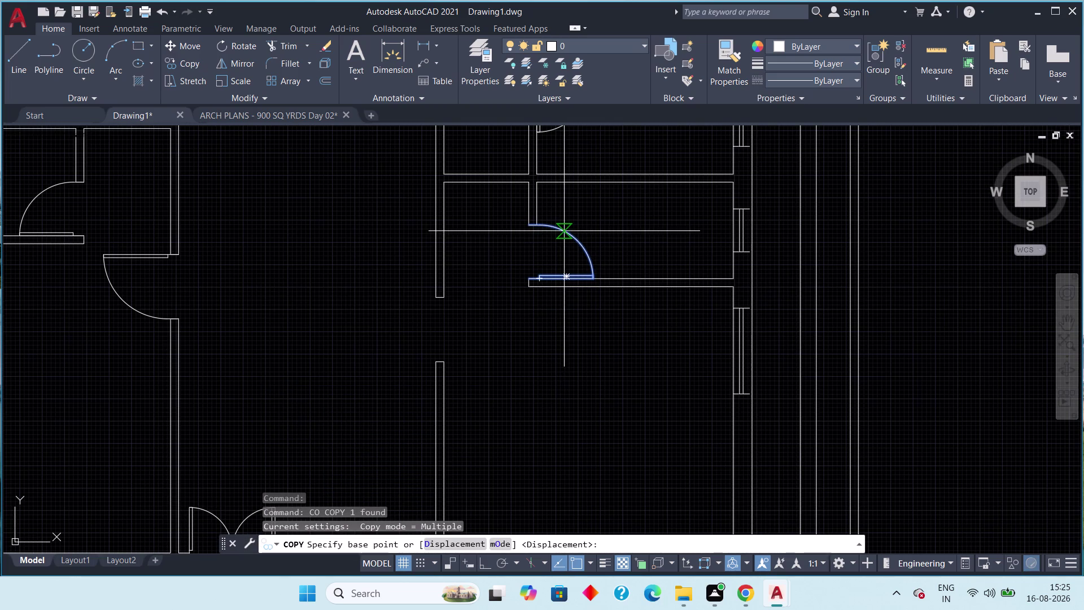
click(564, 231)
scroll(down, 3)
scroll(down, 3)
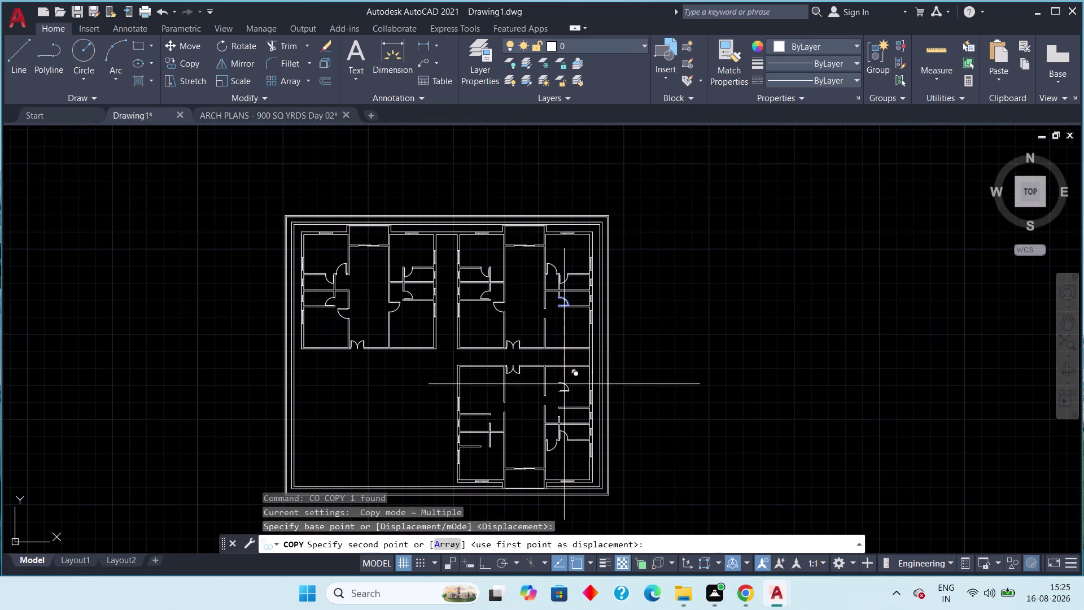
middle_drag(564, 380, 567, 302)
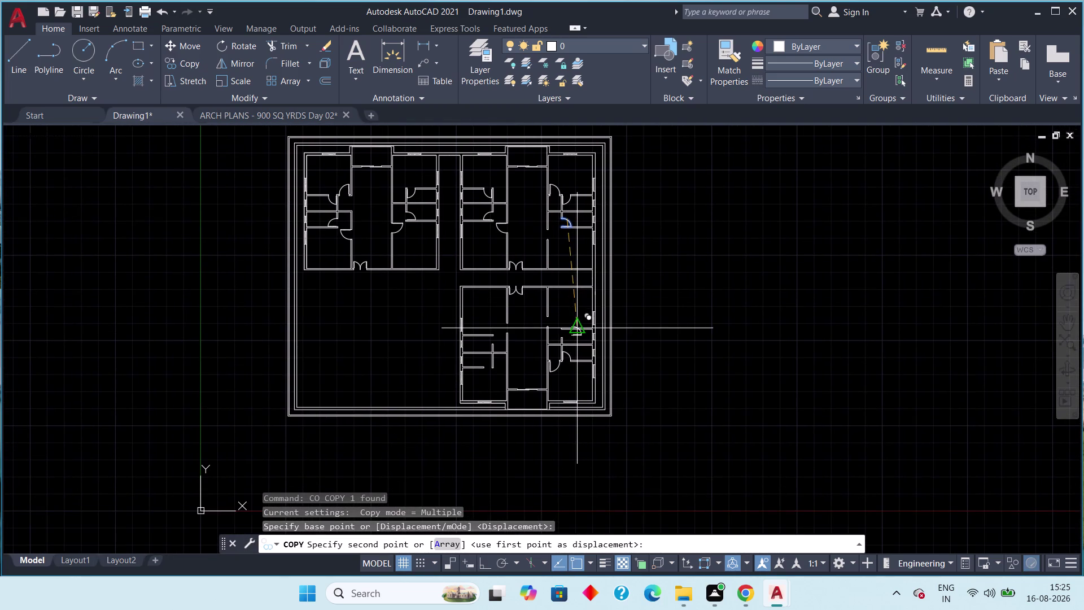
scroll(up, 3)
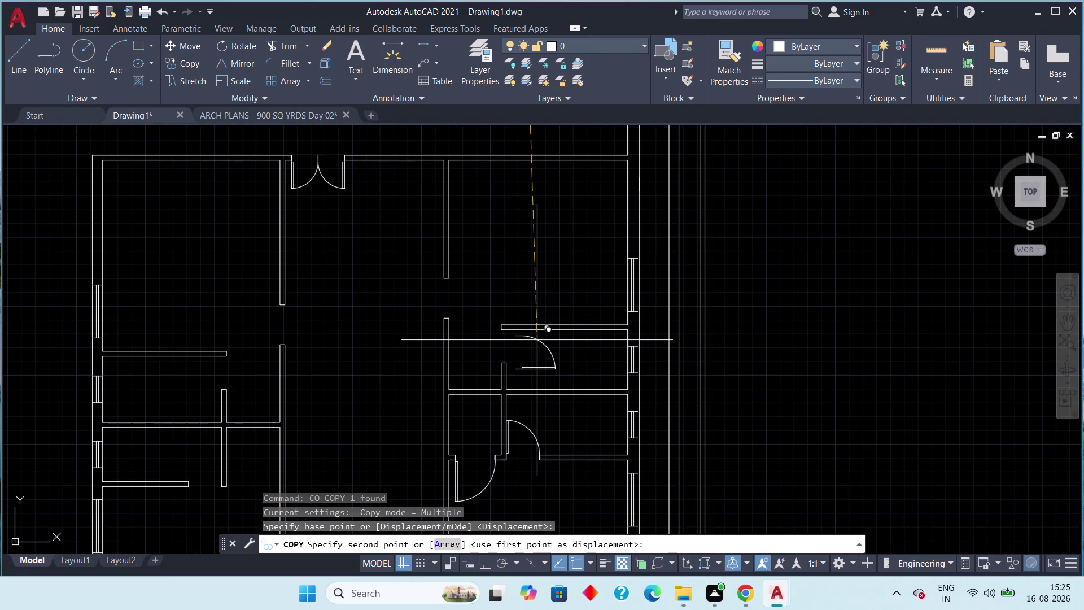
click(537, 340)
key(Escape)
key(Escape)
Flip the copied door's swing and move its corner against the wall opening.
click(541, 342)
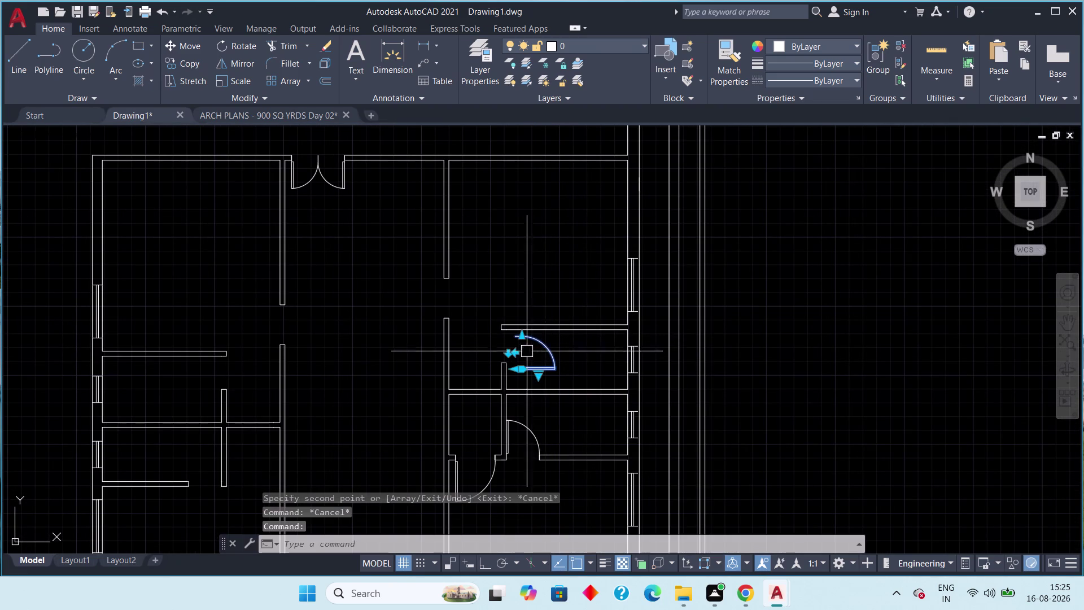
scroll(up, 3)
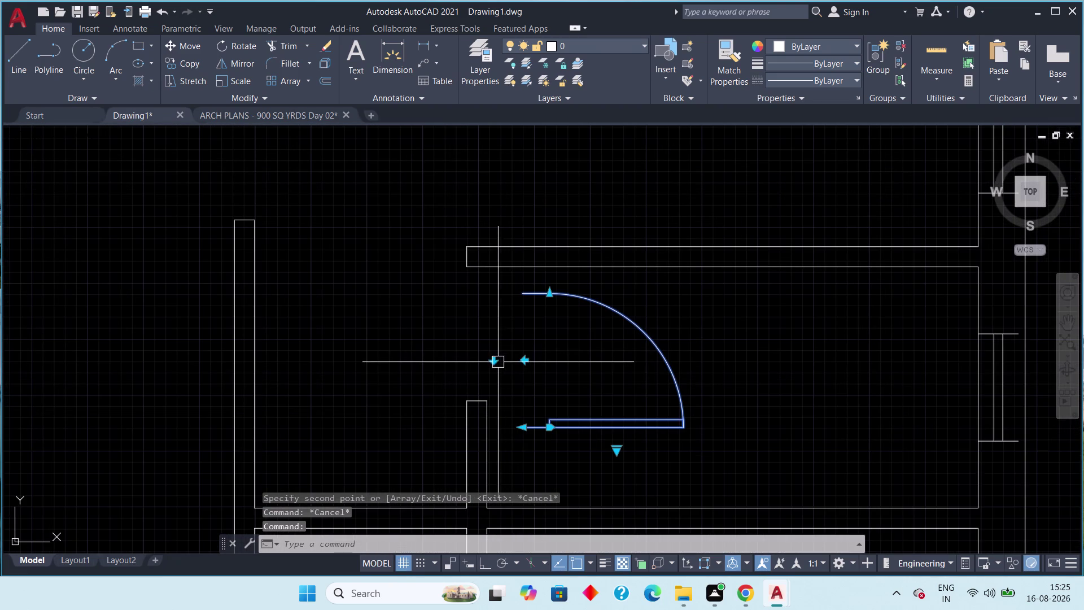
click(495, 362)
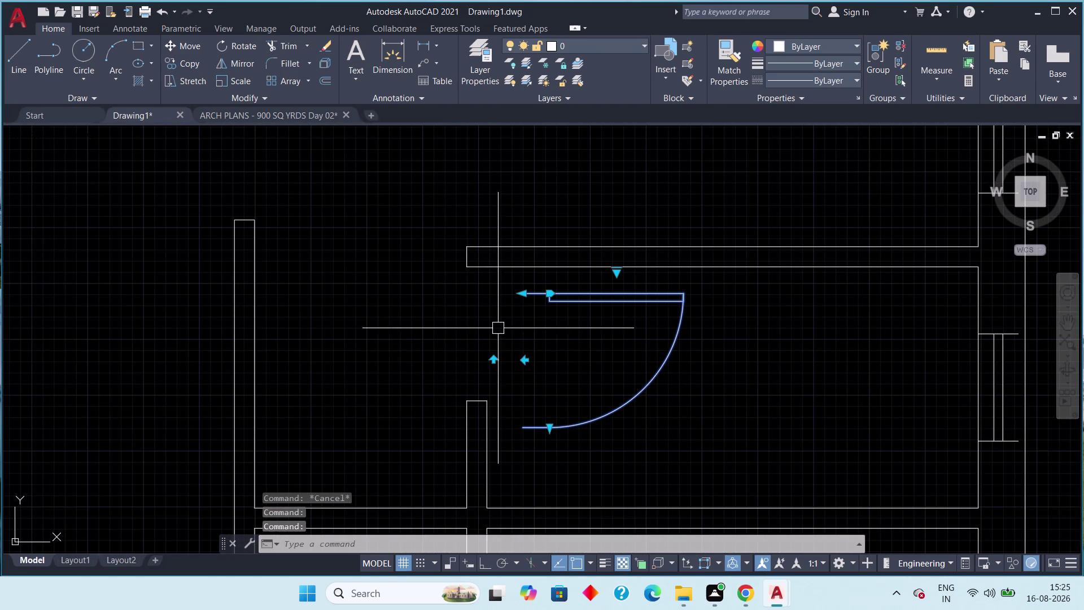
key(m)
key(space)
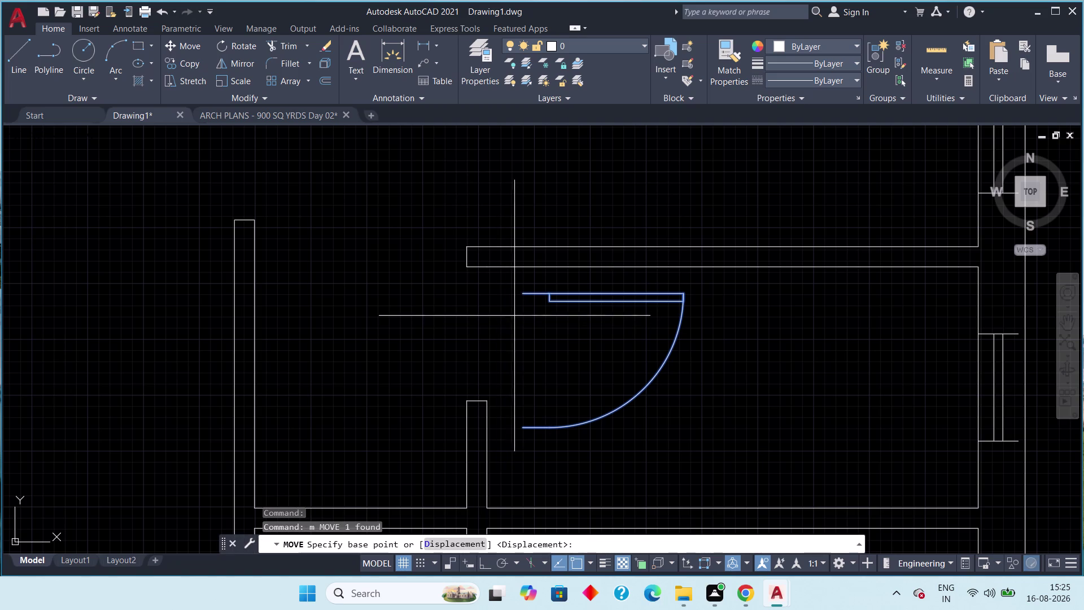
click(524, 290)
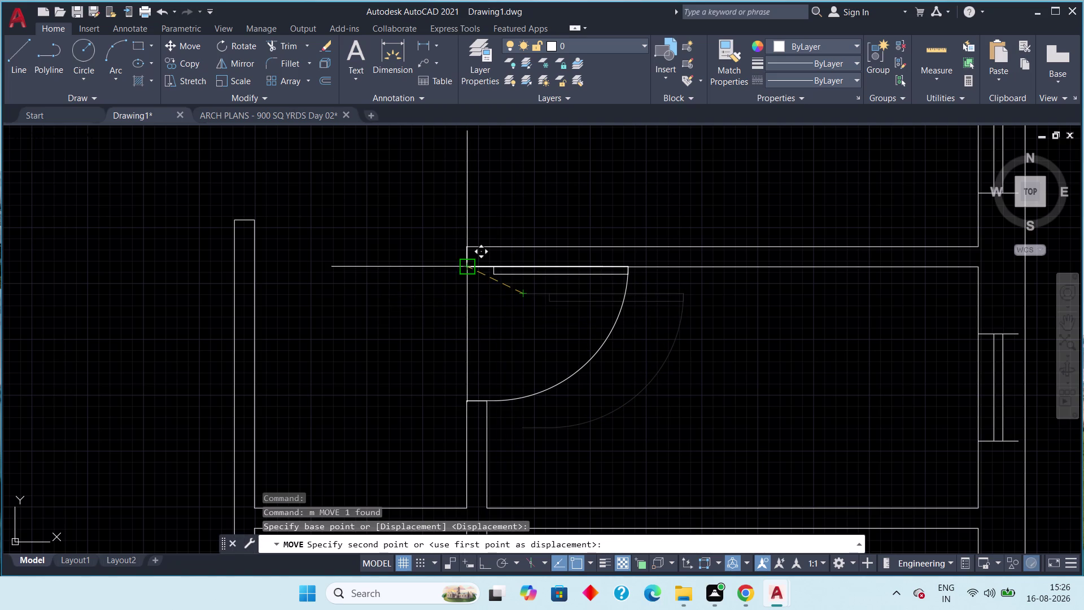
click(473, 269)
scroll(down, 3)
scroll(up, 3)
scroll(down, 3)
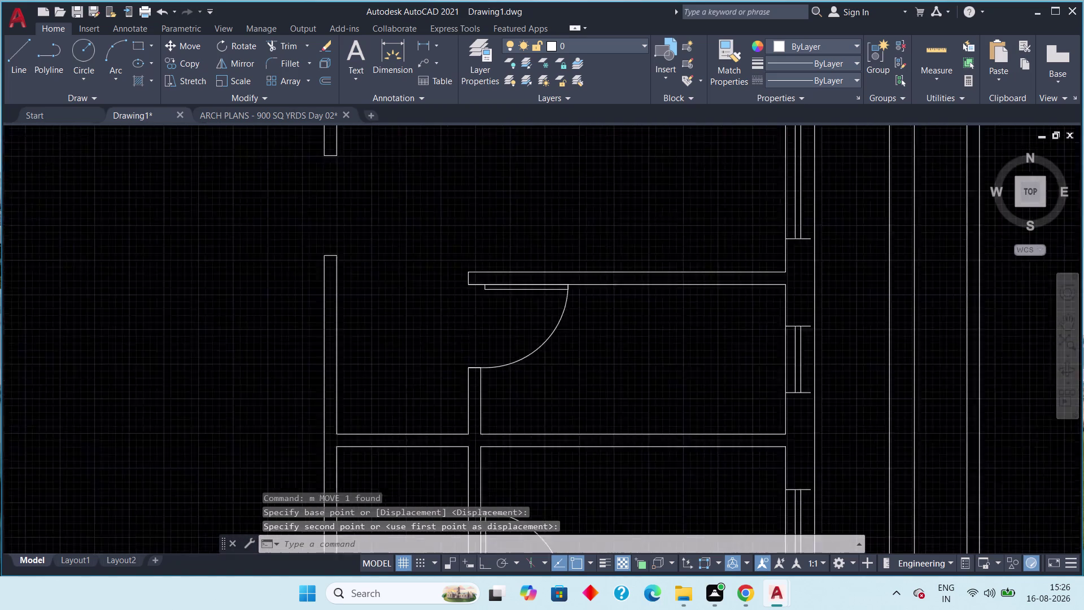
scroll(down, 3)
middle_drag(478, 334, 564, 389)
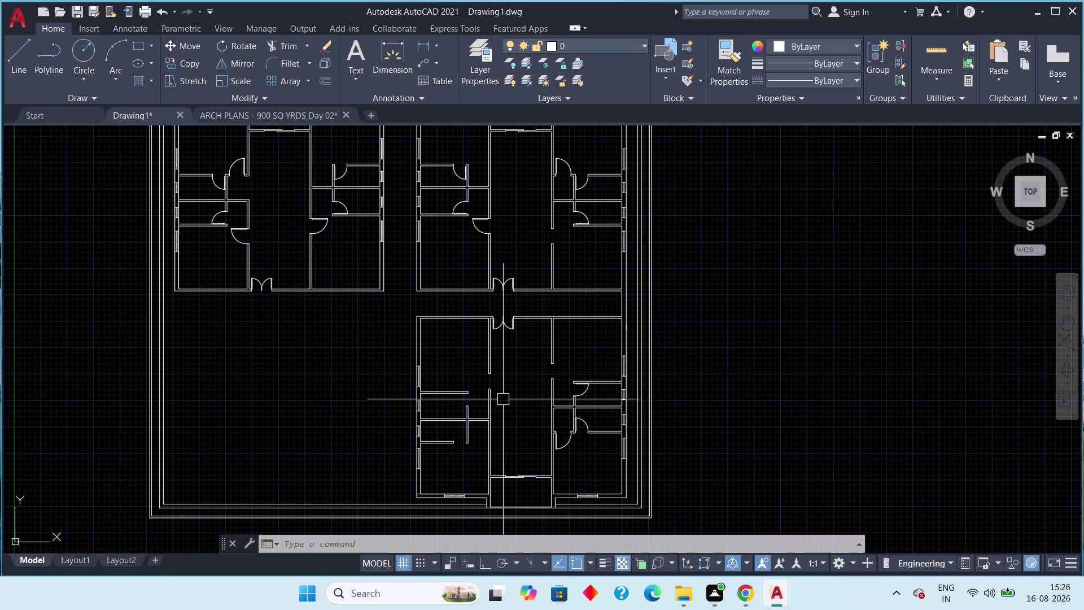
middle_drag(482, 219, 442, 251)
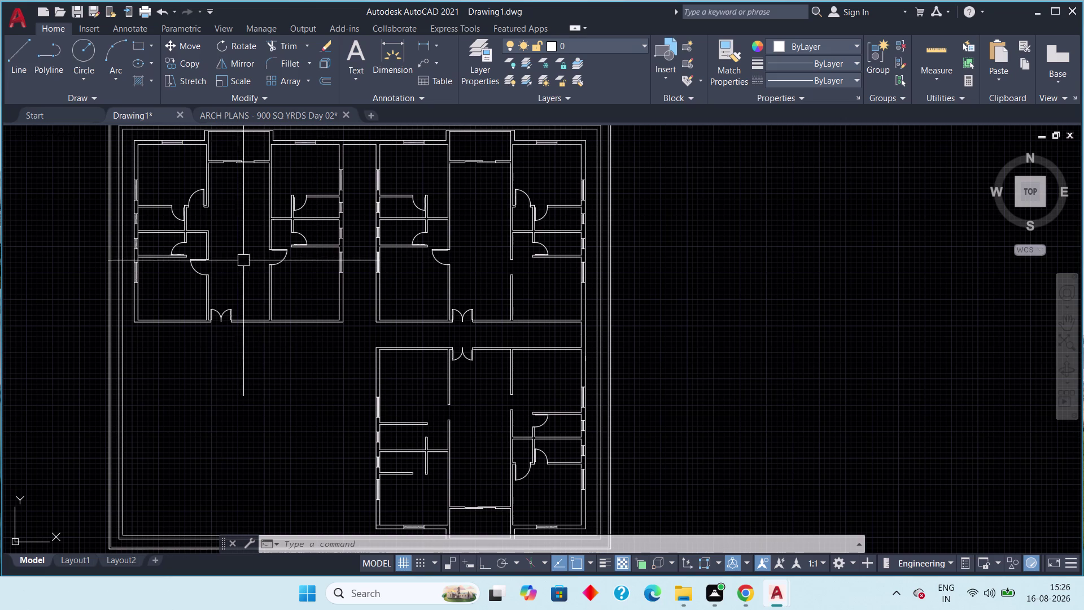
Select the upper-left door block and start COPY, cancelling a mistyped attempt.
click(195, 264)
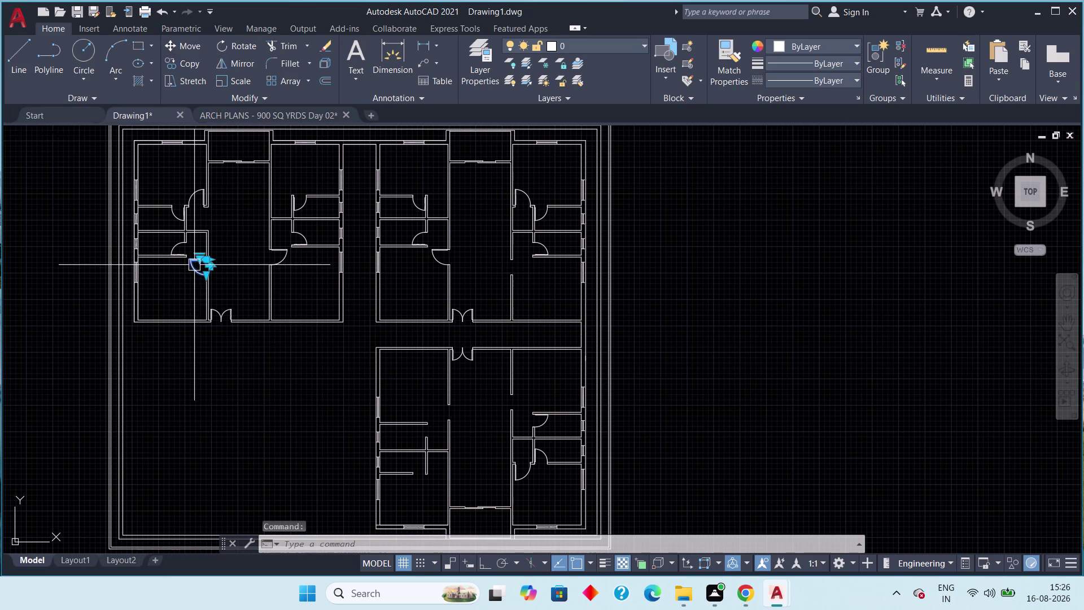
key(c)
key(o)
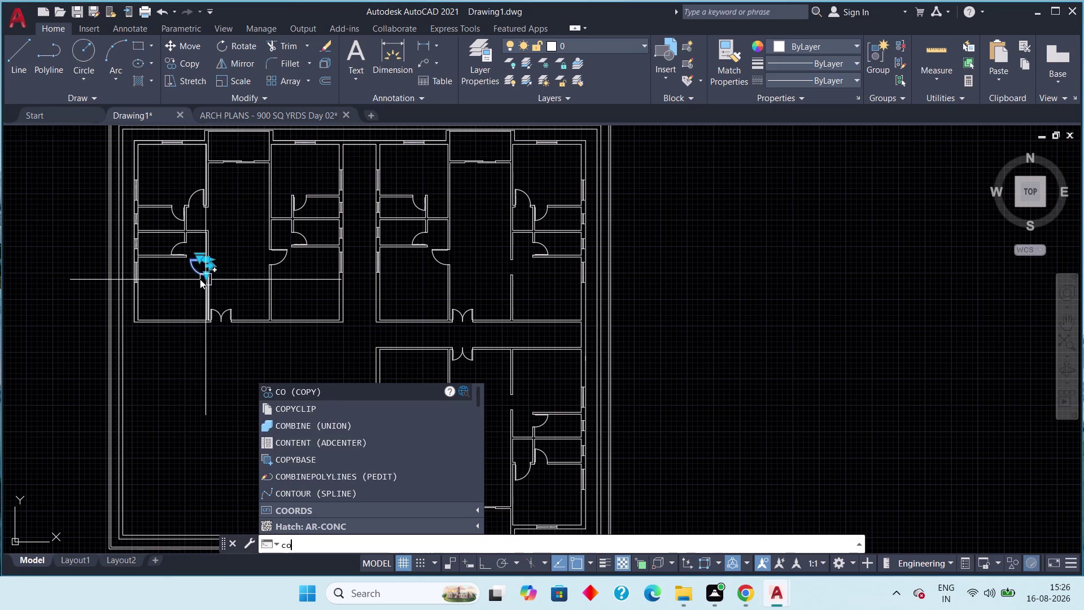
scroll(up, 3)
click(196, 266)
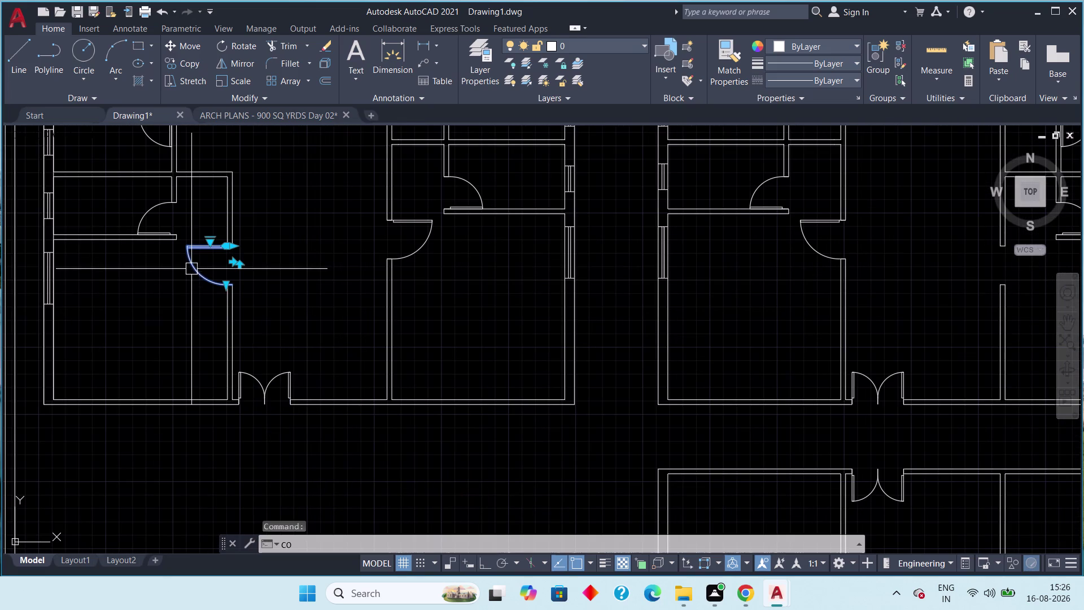
key(c)
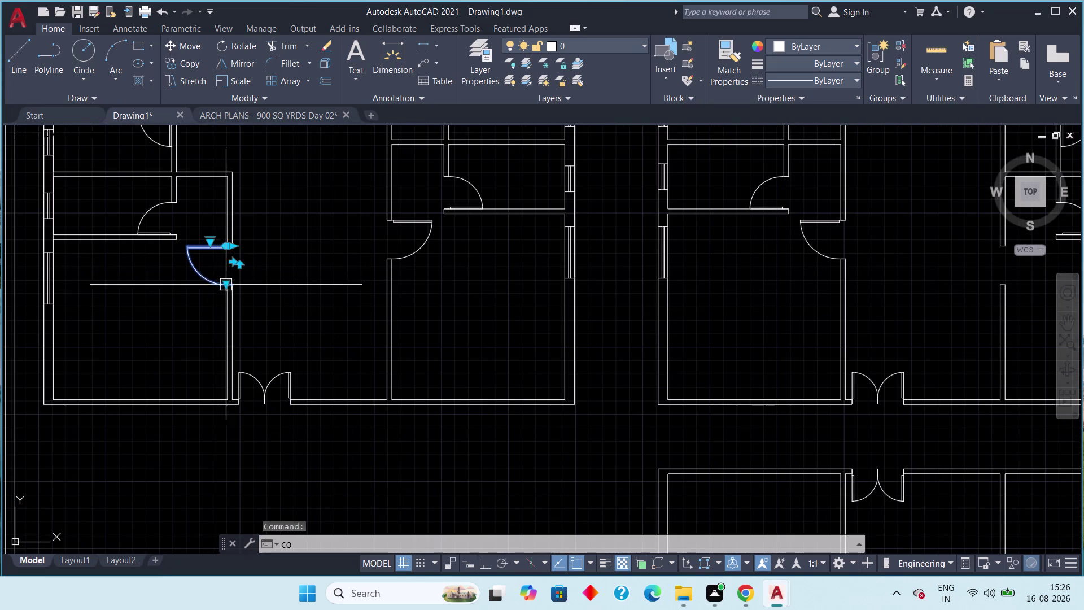
key(o)
key(space)
click(211, 276)
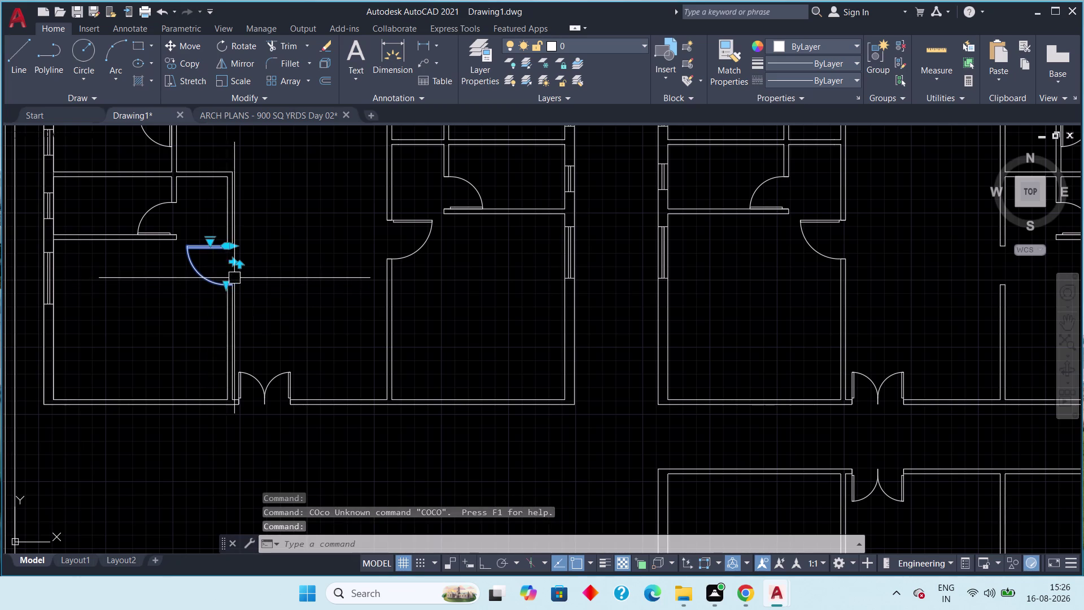
key(Escape)
Copy the door block from its base point into the right wing.
click(214, 279)
key(c)
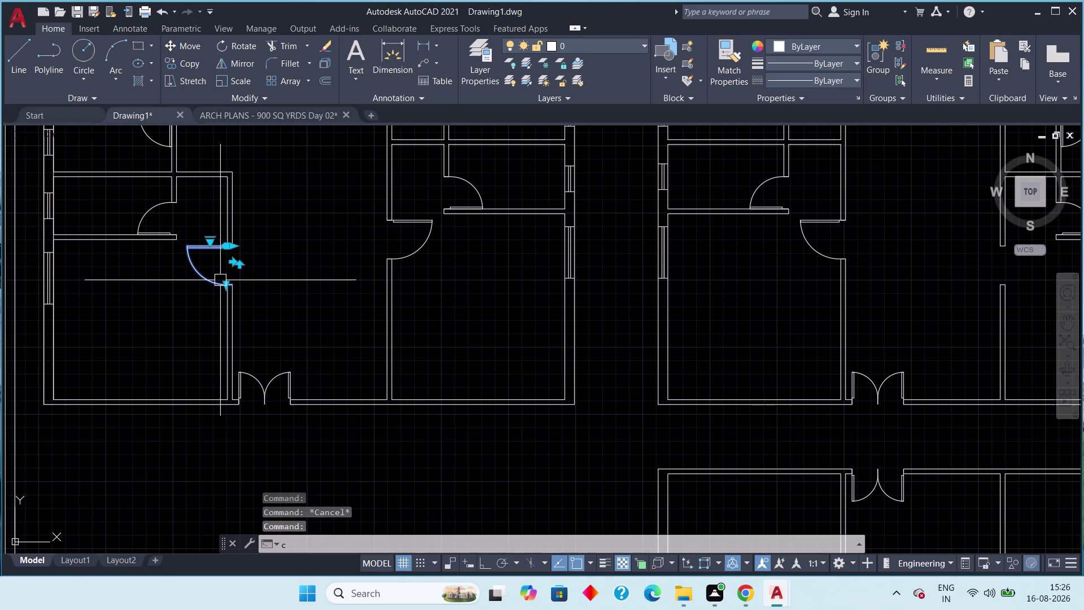
key(o)
key(space)
drag(207, 276, 217, 276)
scroll(down, 3)
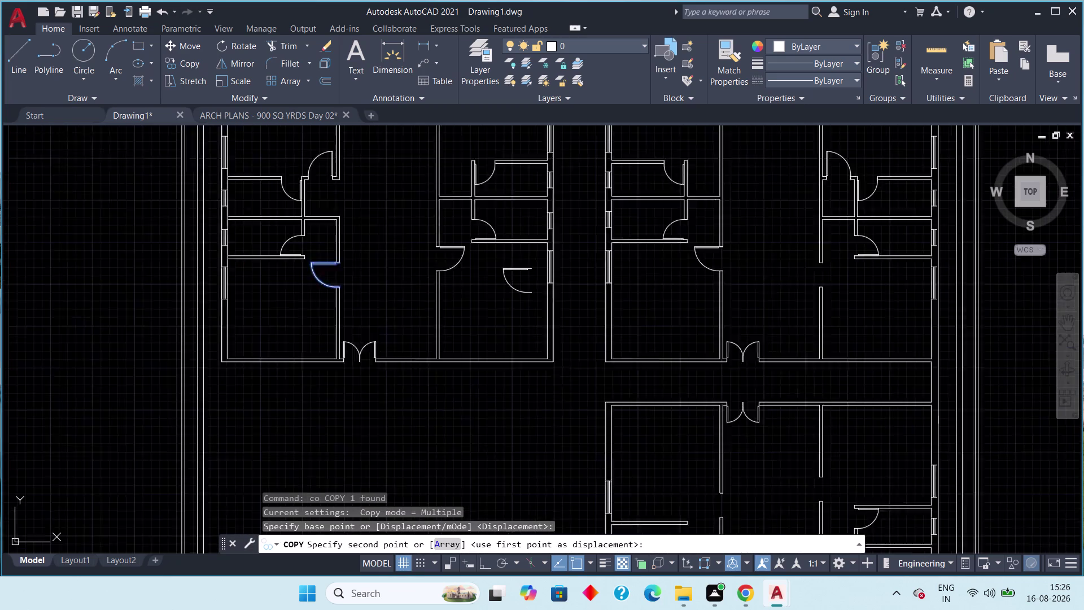
scroll(down, 3)
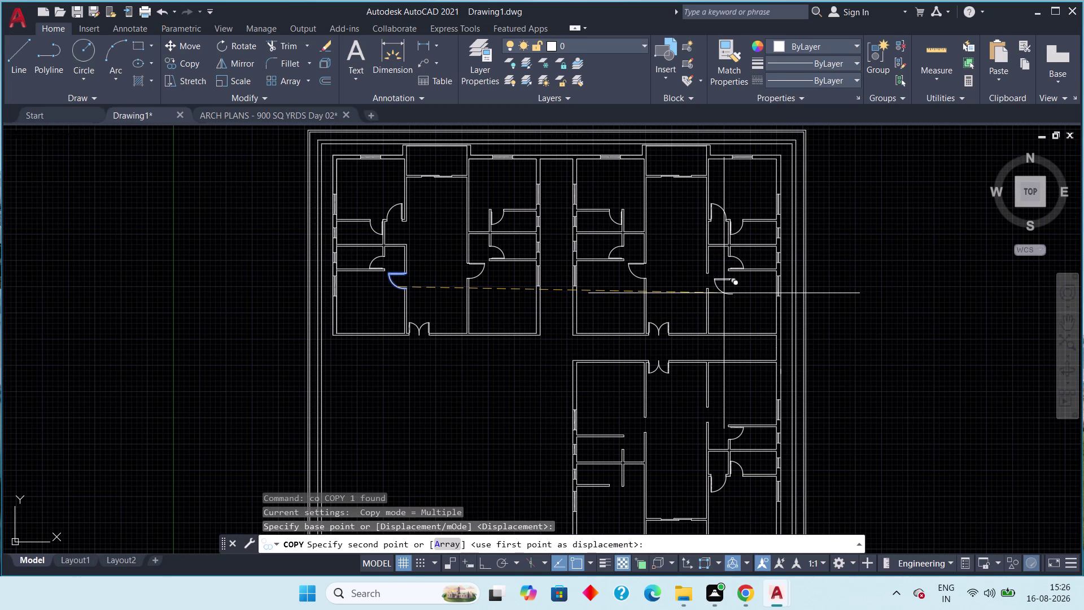
click(724, 293)
key(Escape)
key(Escape)
Pan to the right-wing rooms and reselect the copied door.
click(723, 293)
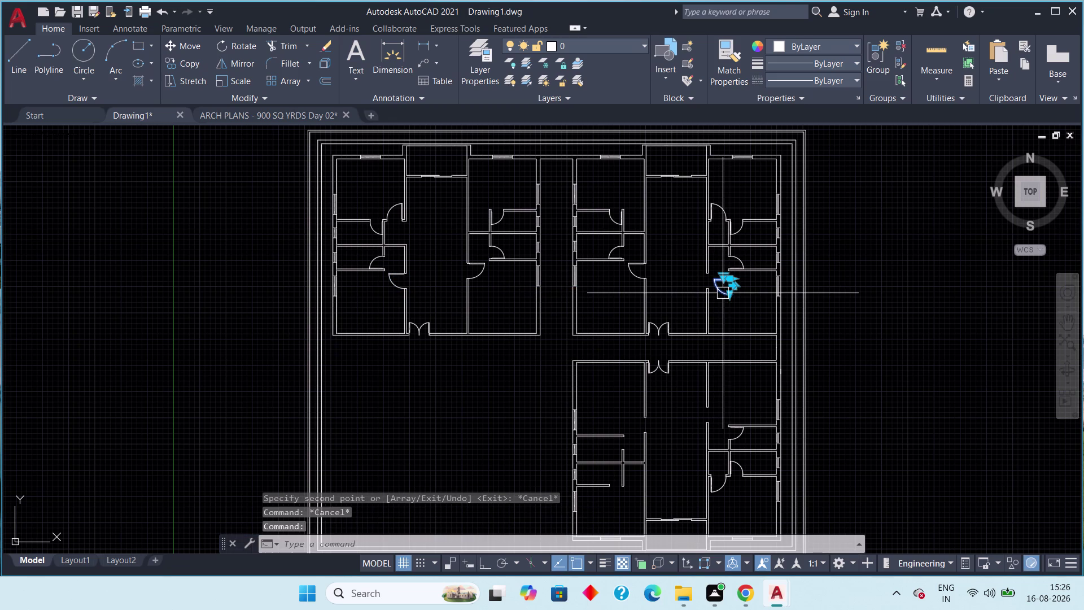
scroll(up, 3)
click(746, 266)
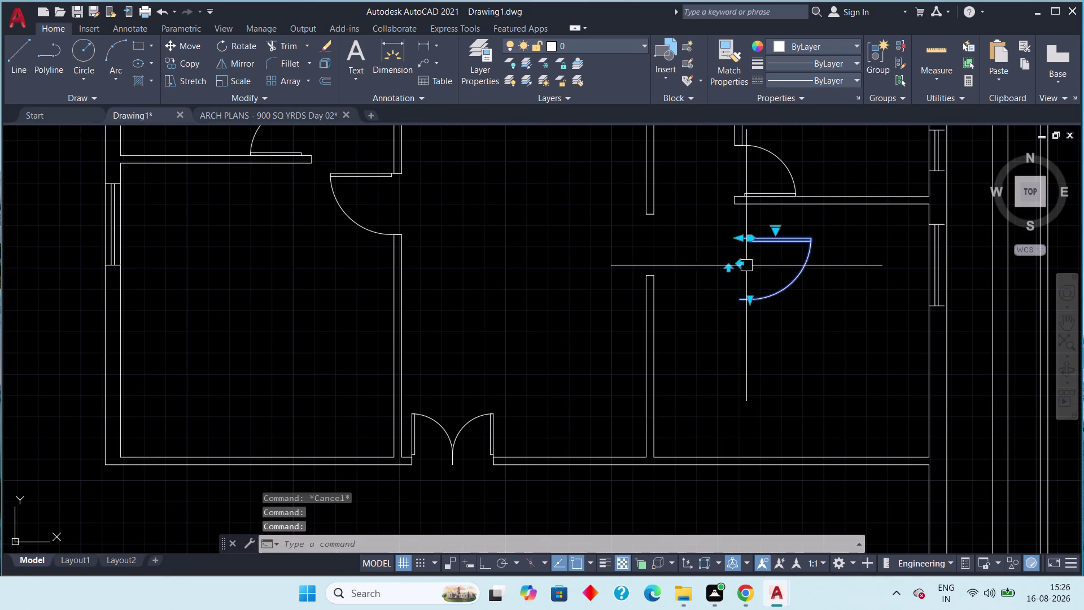
key(Escape)
scroll(down, 3)
middle_drag(741, 277, 755, 288)
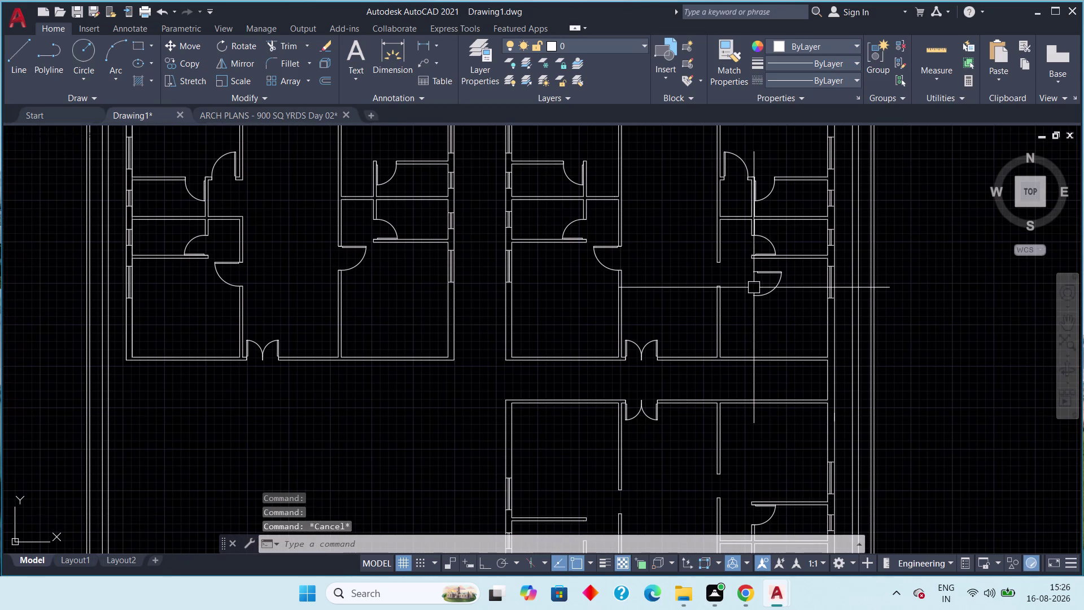
scroll(up, 3)
click(754, 269)
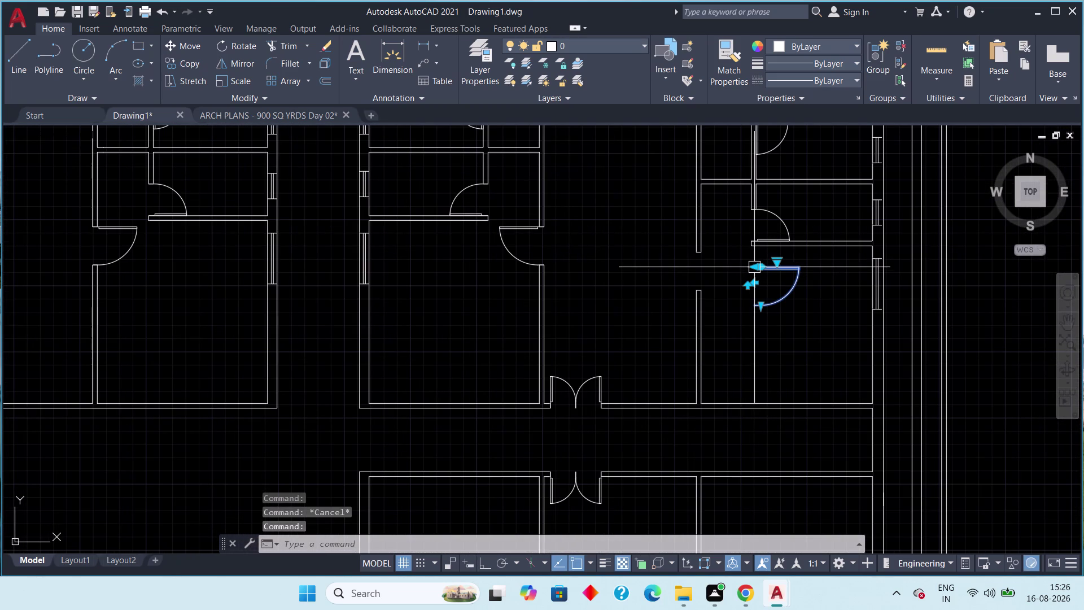
Move the copied door from its corner onto the wall opening, then view the whole plan.
key(m)
key(space)
scroll(up, 3)
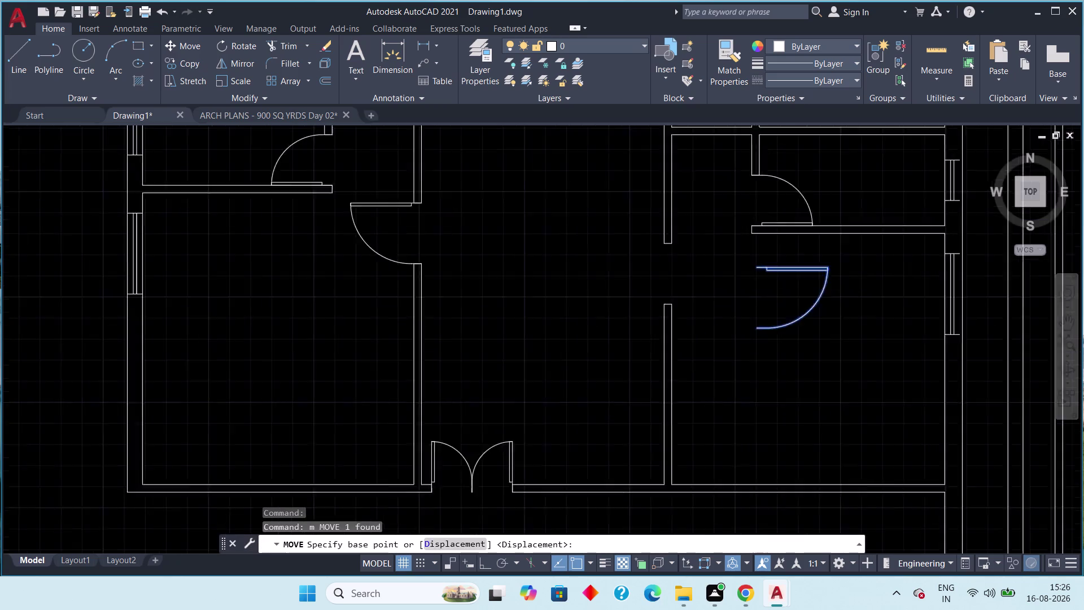
scroll(up, 3)
click(761, 265)
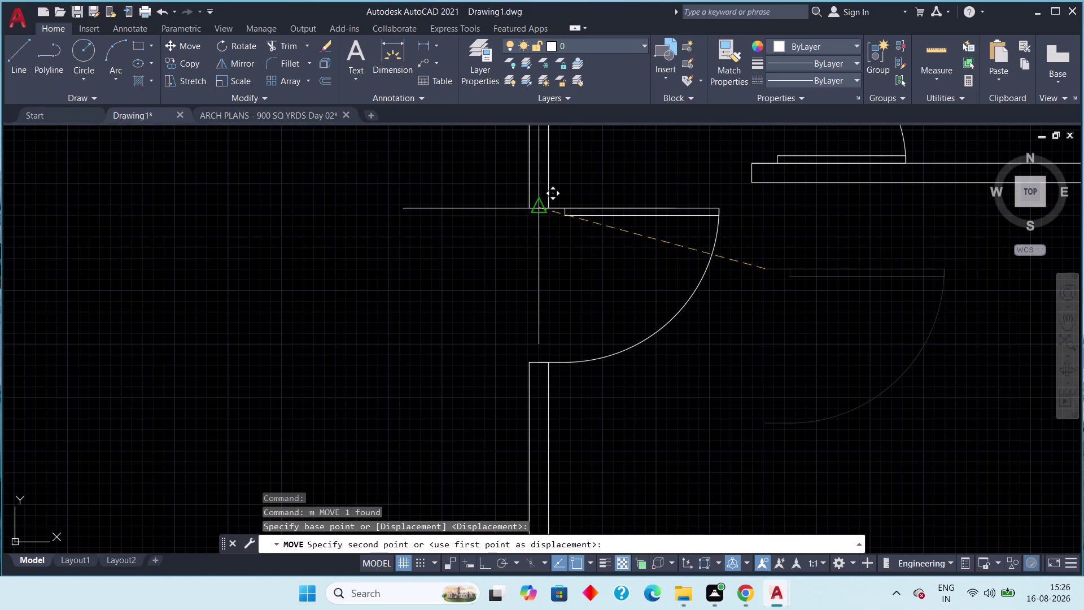
click(528, 207)
scroll(down, 3)
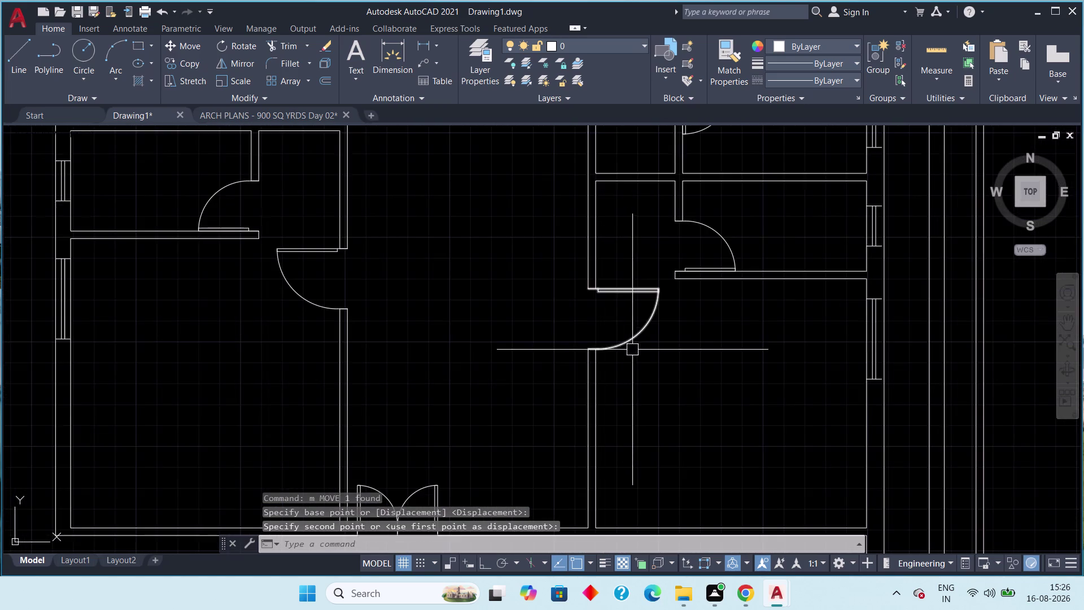
scroll(down, 3)
middle_drag(647, 369, 668, 368)
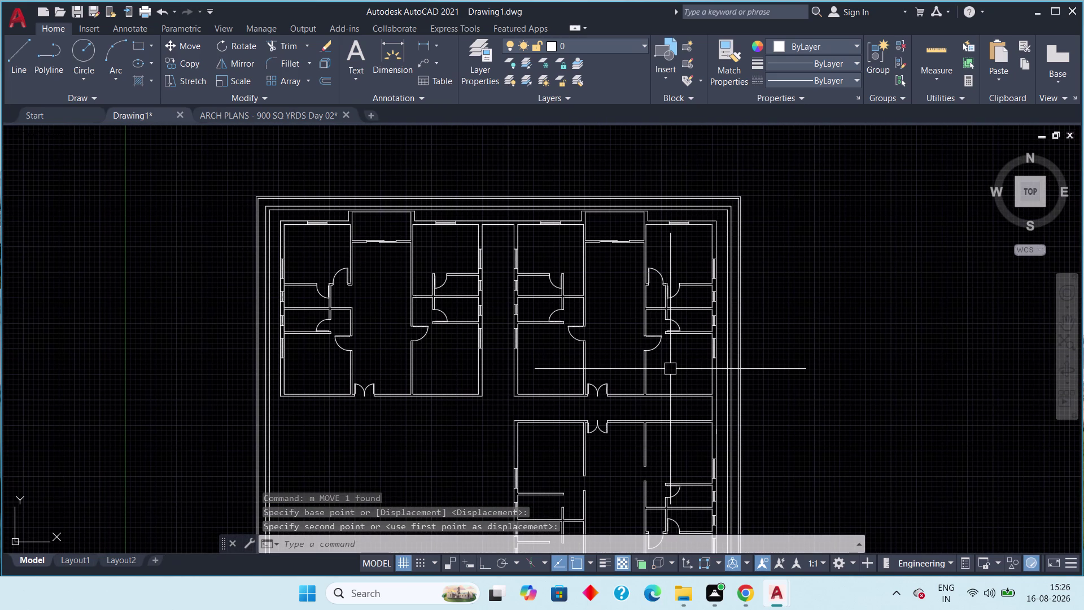
scroll(down, 3)
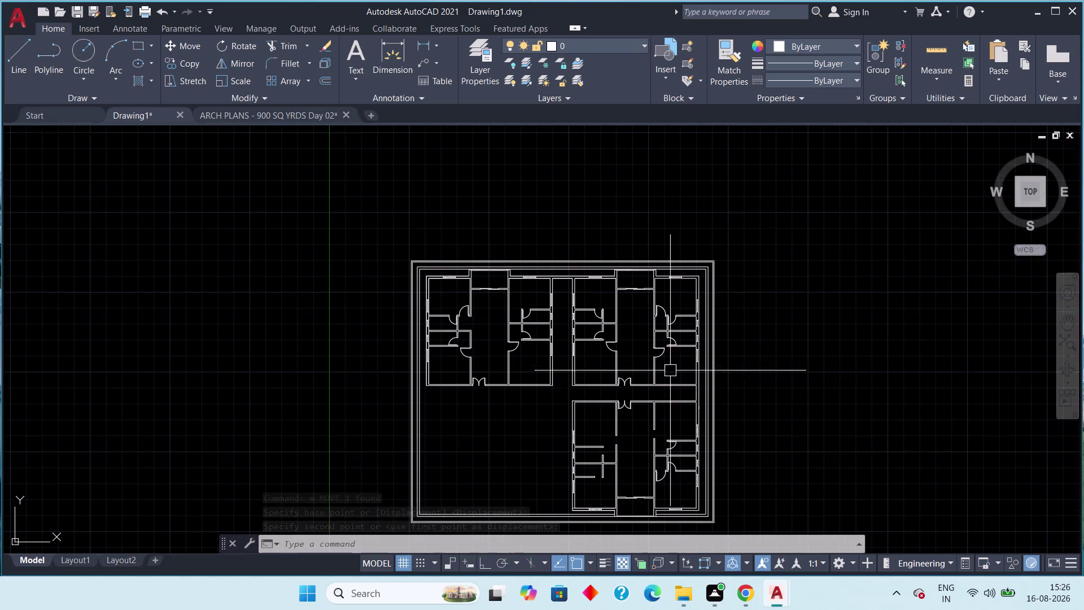
middle_drag(670, 397, 678, 340)
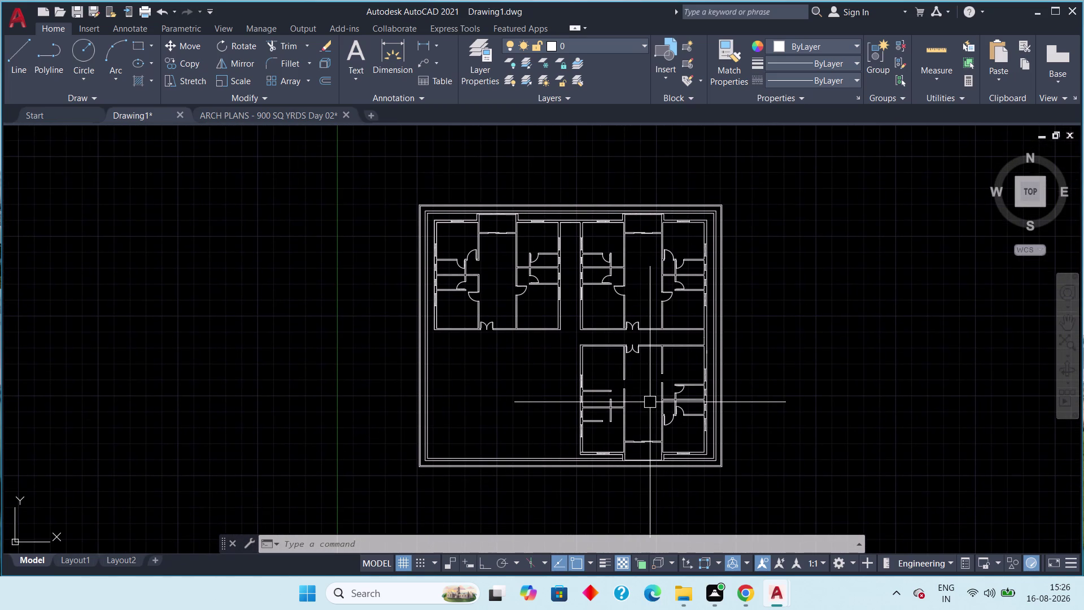